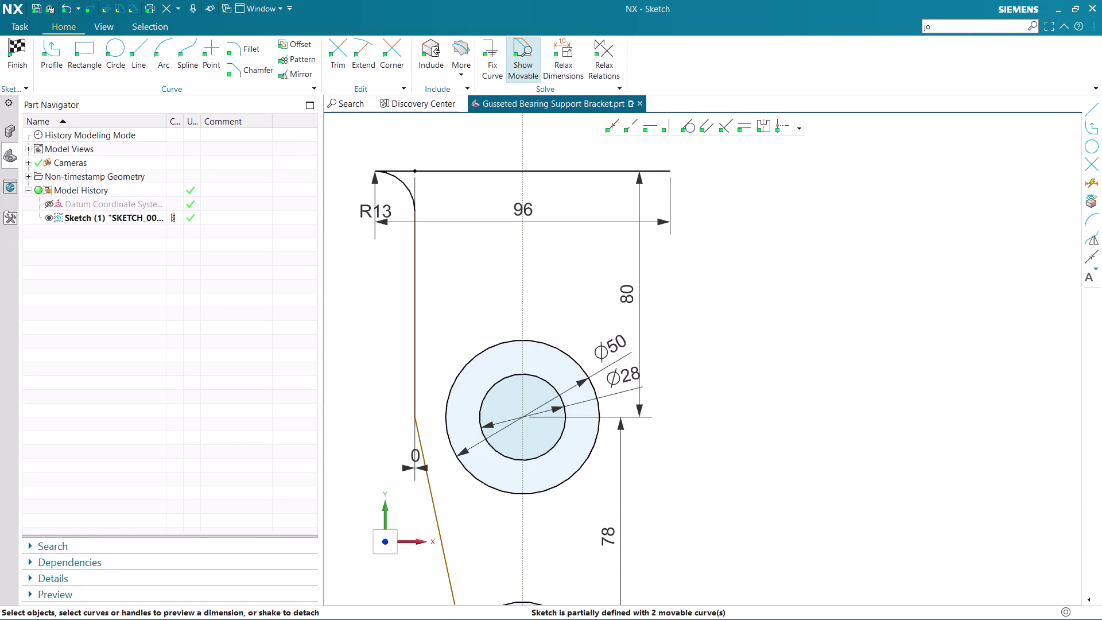
Cancel the active command and delete a selected sketch item.
scroll(down, 3)
scroll(up, 3)
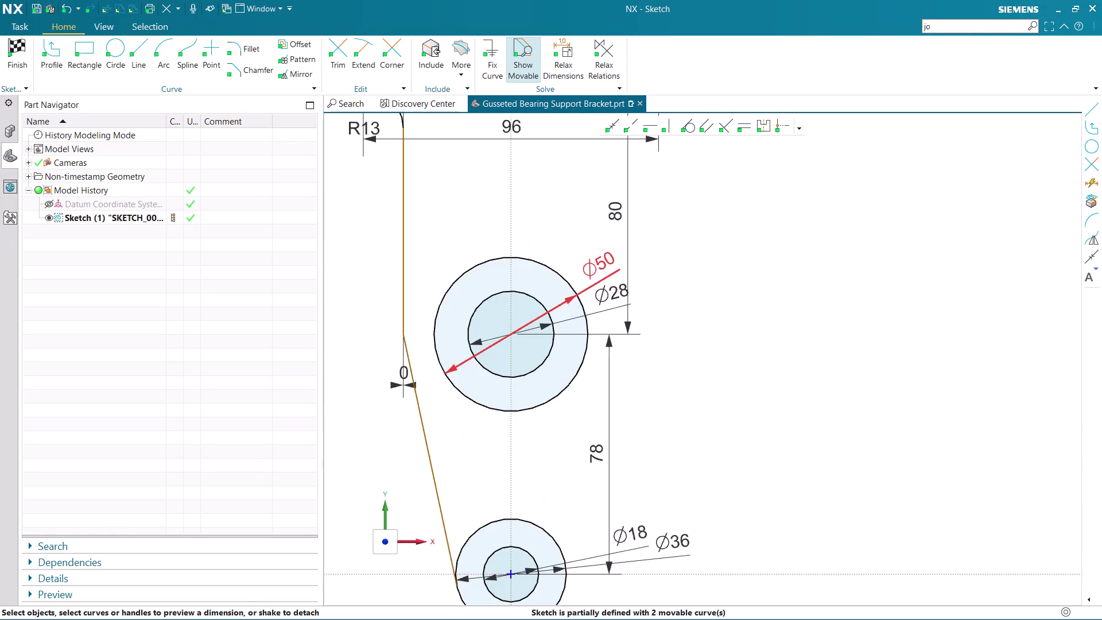
scroll(down, 3)
scroll(up, 3)
key(Escape)
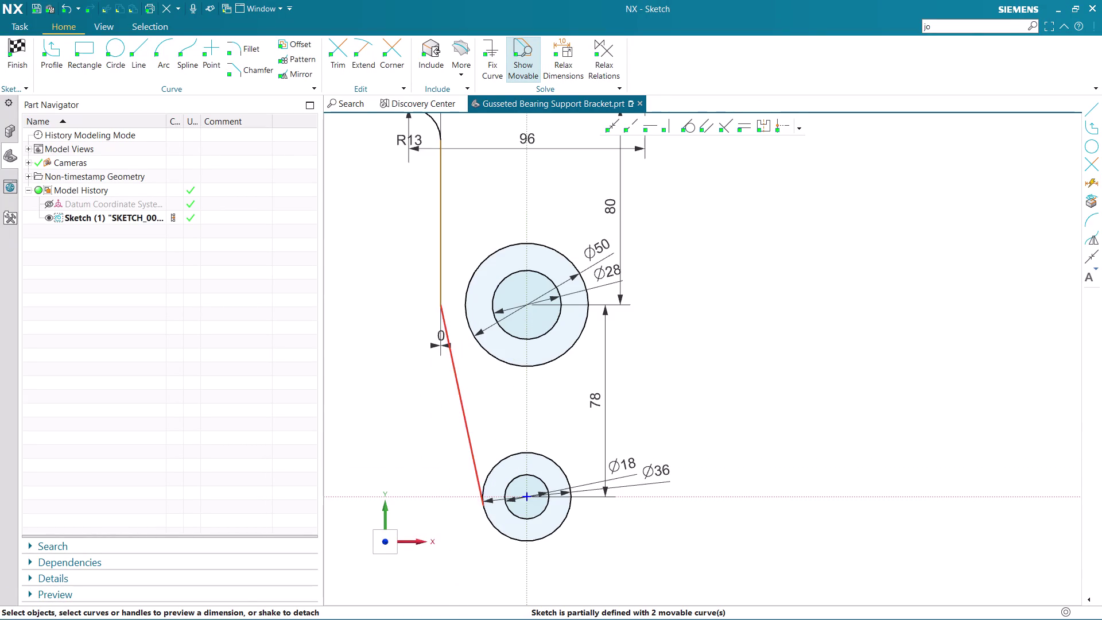
scroll(up, 3)
click(436, 360)
key(Delete)
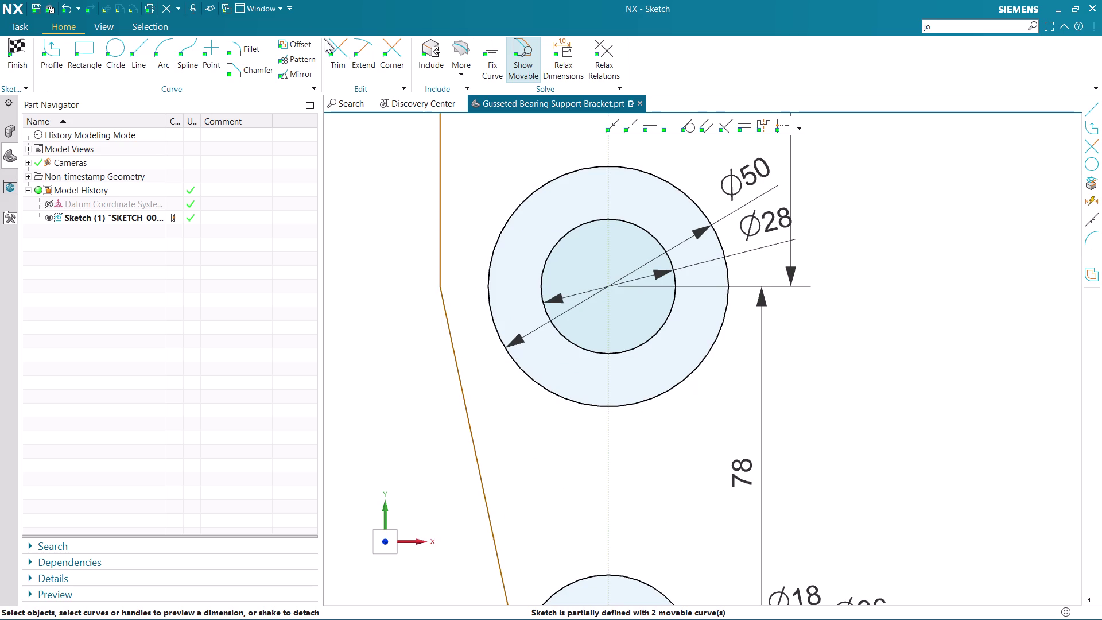
Add an R20 fillet between the left side line and the Ø50 boss circle.
click(245, 51)
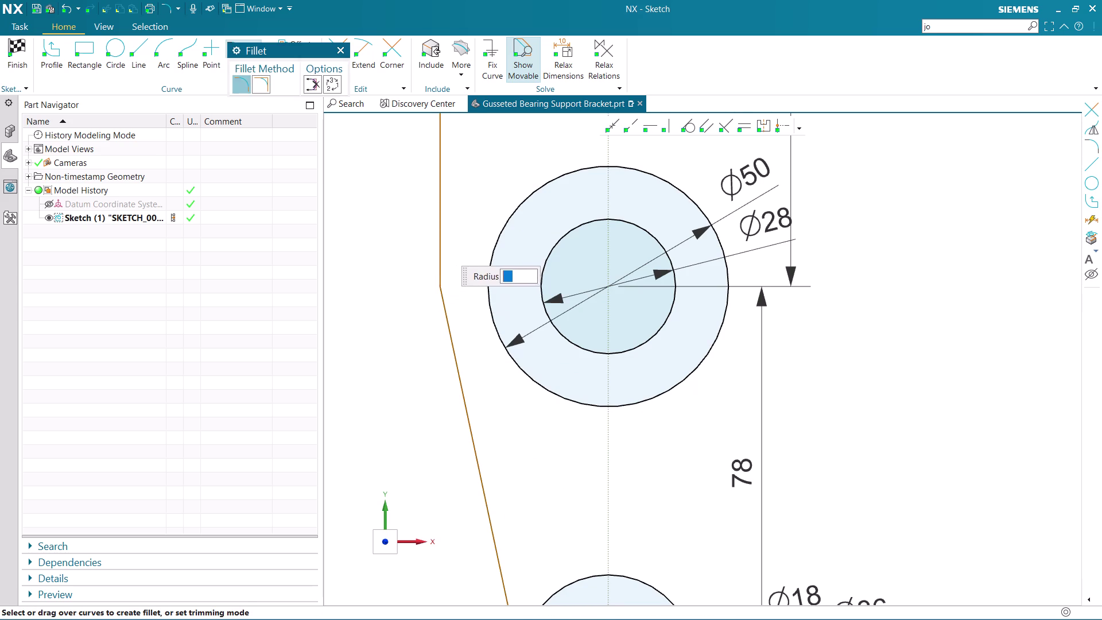
click(441, 249)
click(443, 304)
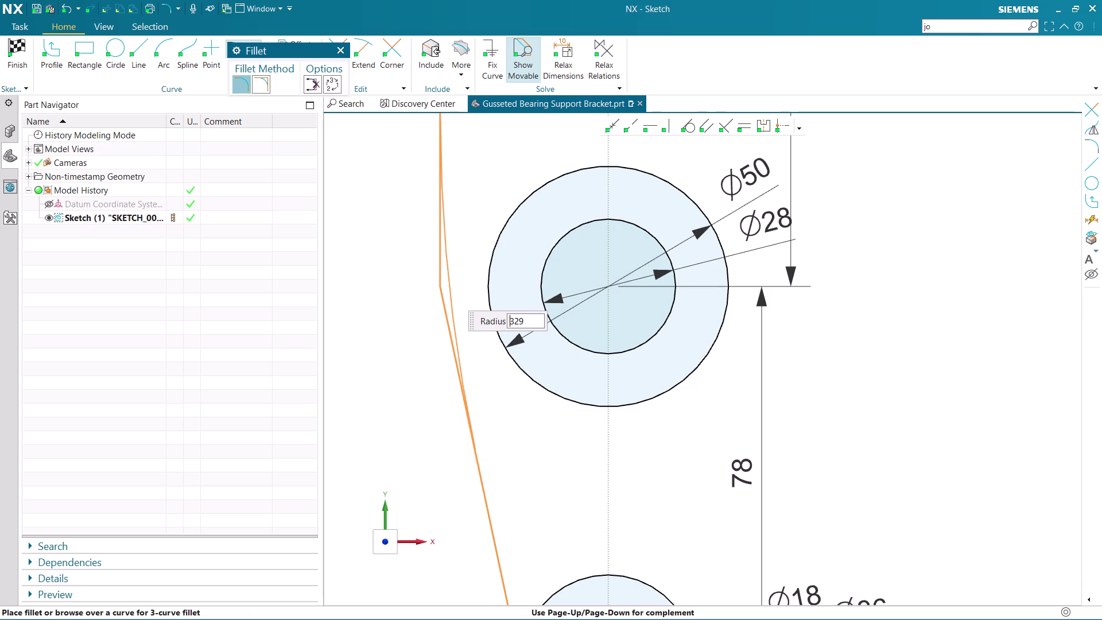
text(20)
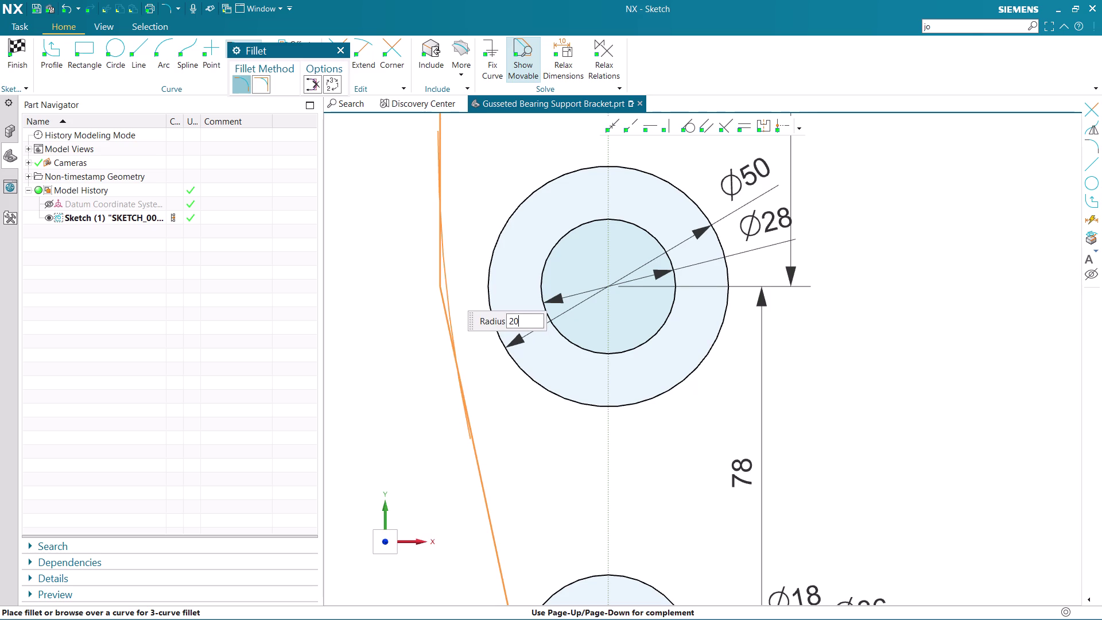
key(Return)
click(369, 338)
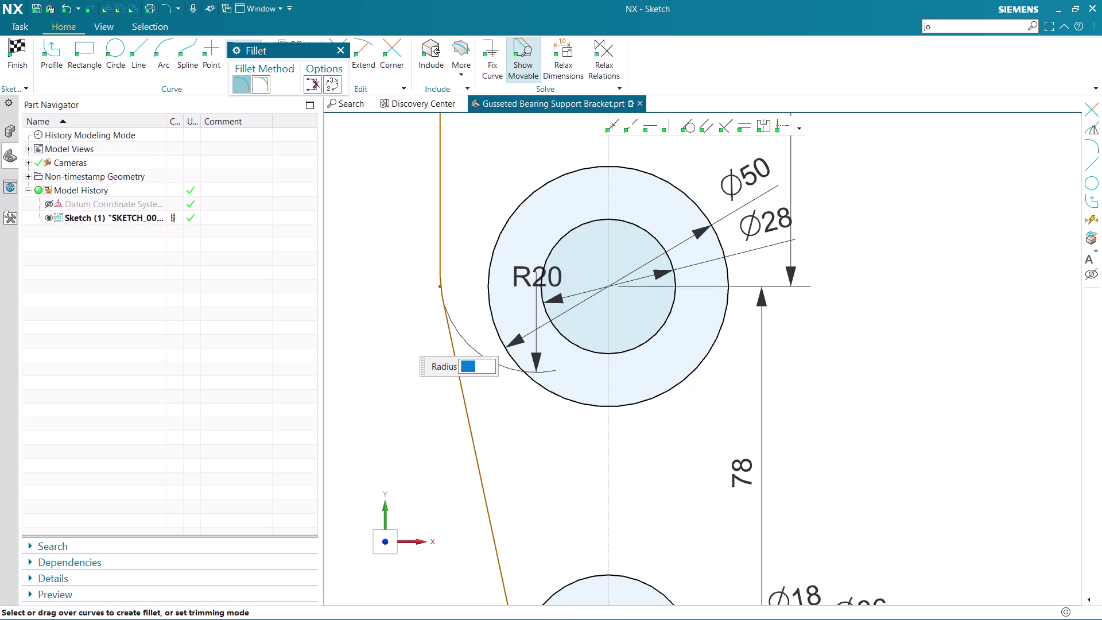
key(Escape)
scroll(down, 3)
scroll(up, 3)
scroll(down, 3)
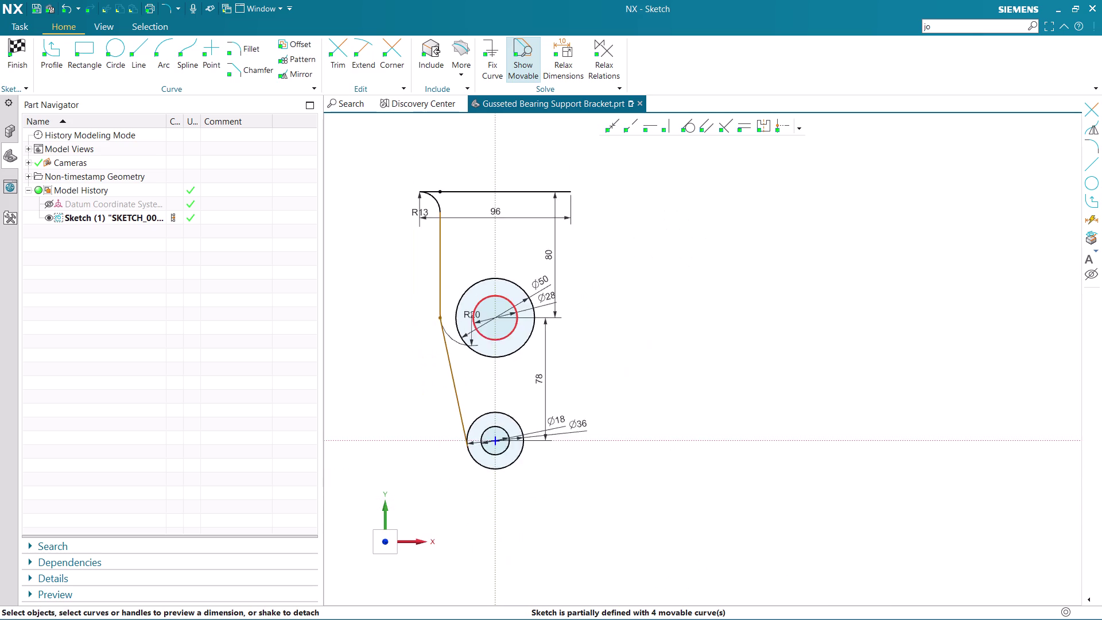
scroll(up, 3)
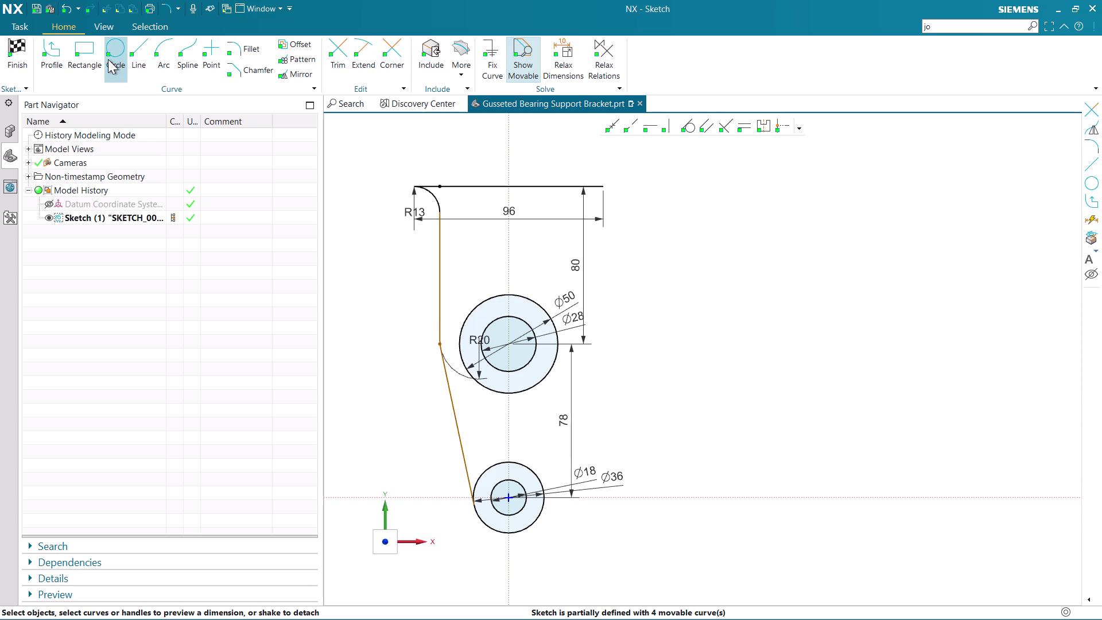
click(283, 74)
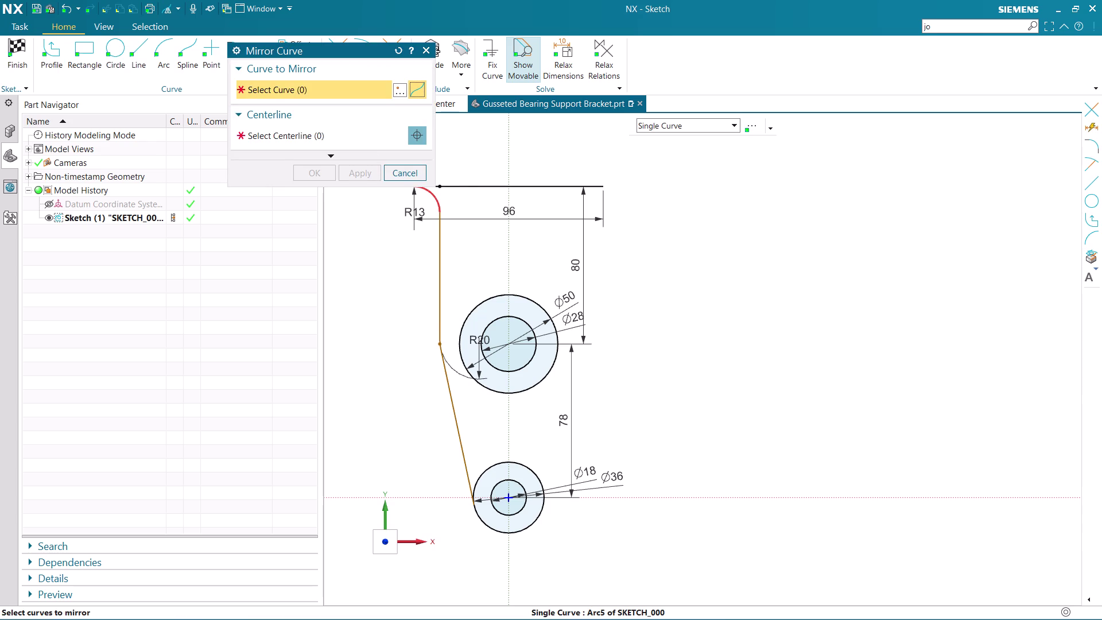
Mirror the R13 arc, left vertical line and slanted line about the vertical axis.
click(433, 202)
click(436, 260)
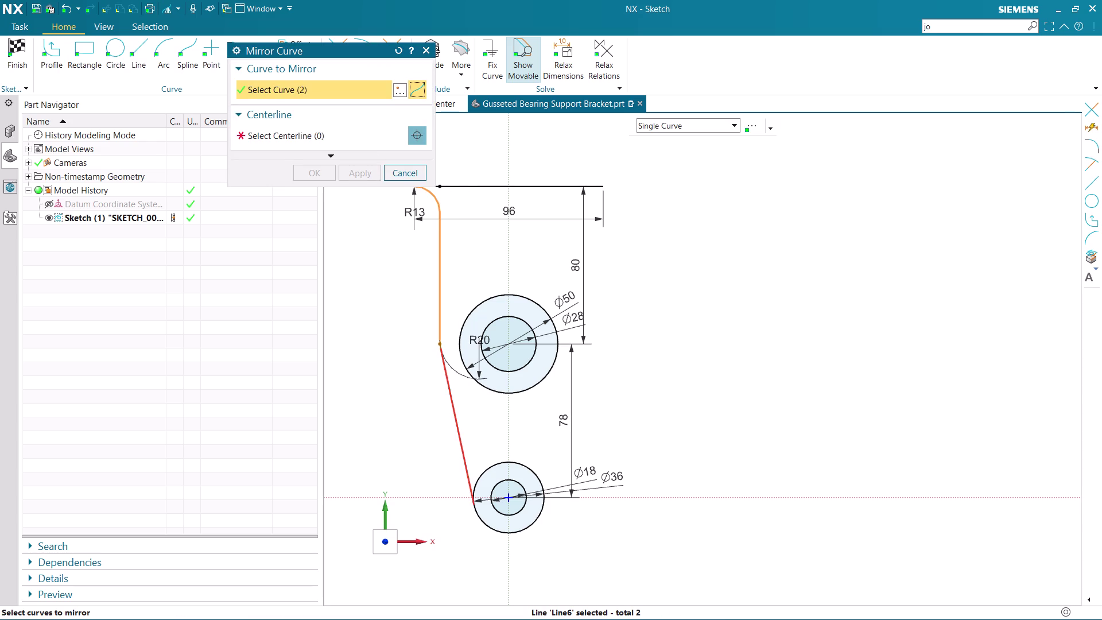
click(446, 383)
click(293, 134)
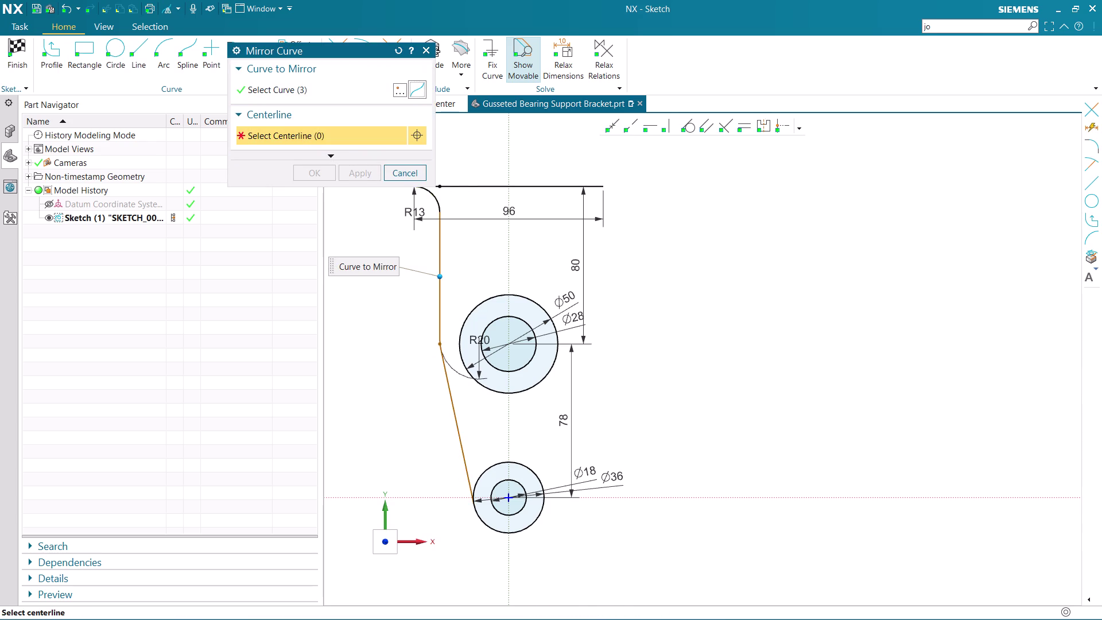
click(508, 146)
click(317, 176)
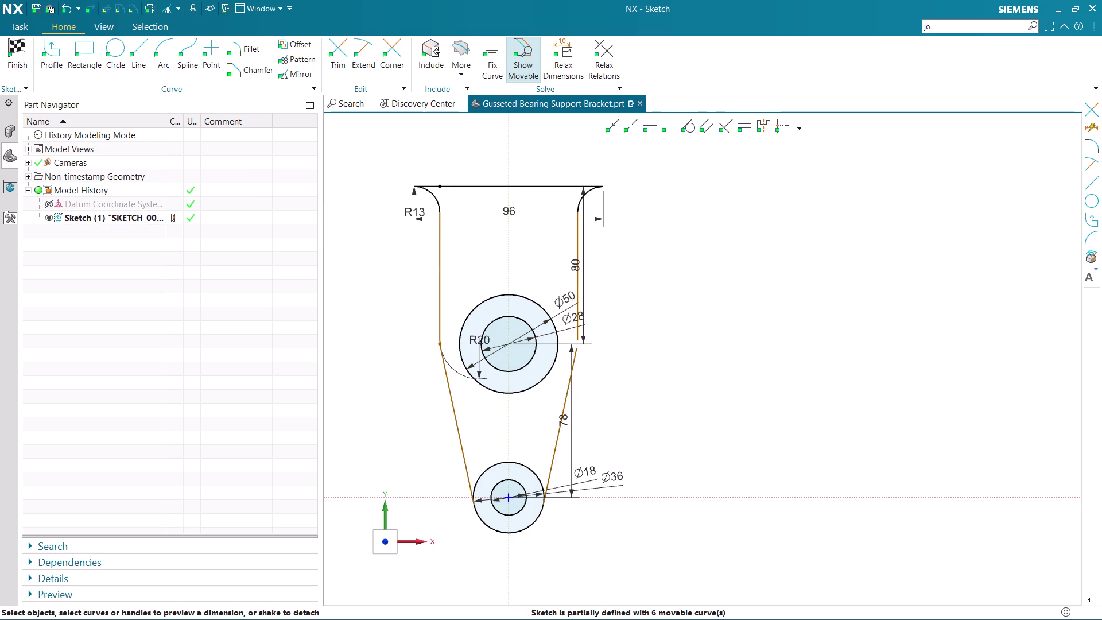
Zoom around the sketch to review the mirrored right side of the bracket.
scroll(down, 3)
scroll(up, 3)
scroll(up, 3)
scroll(down, 3)
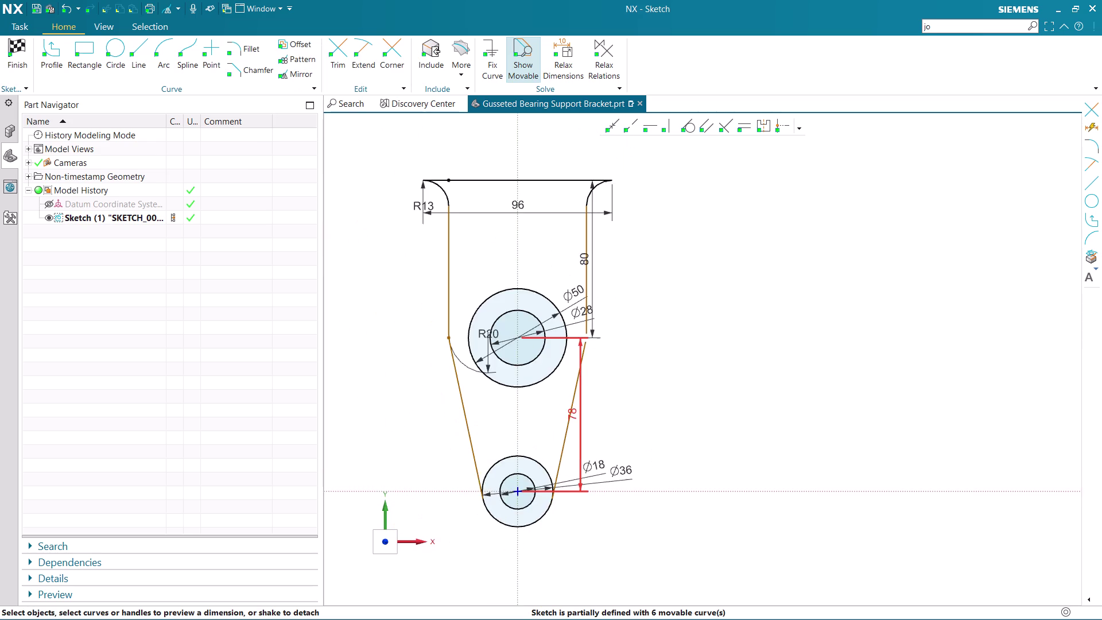
scroll(down, 3)
scroll(up, 3)
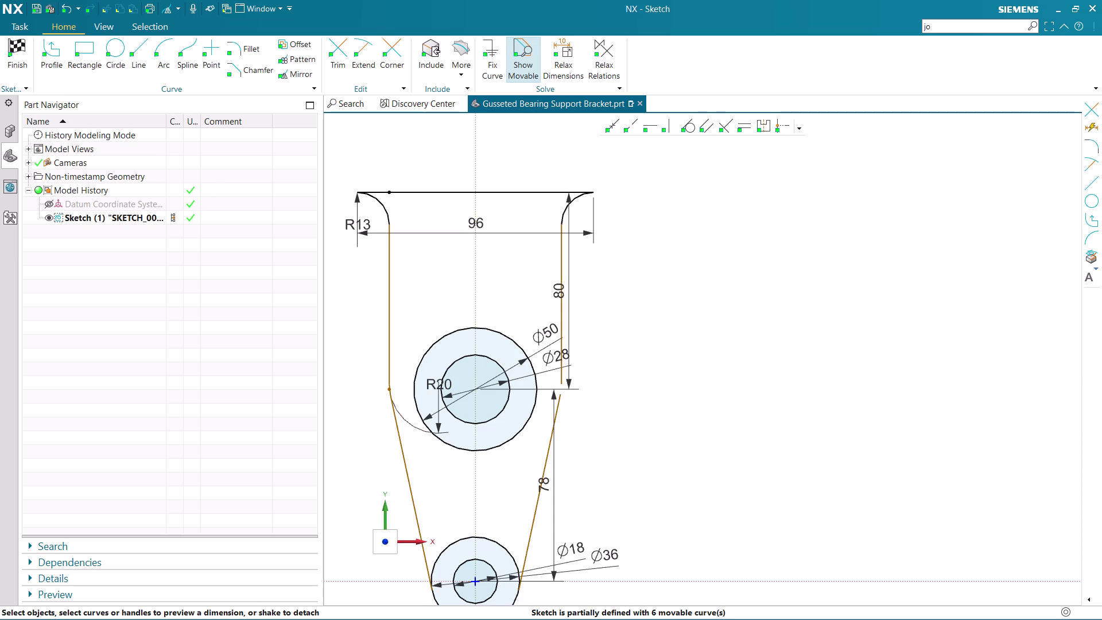
scroll(down, 3)
scroll(up, 3)
scroll(up, 3)
scroll(up, 3)
scroll(down, 3)
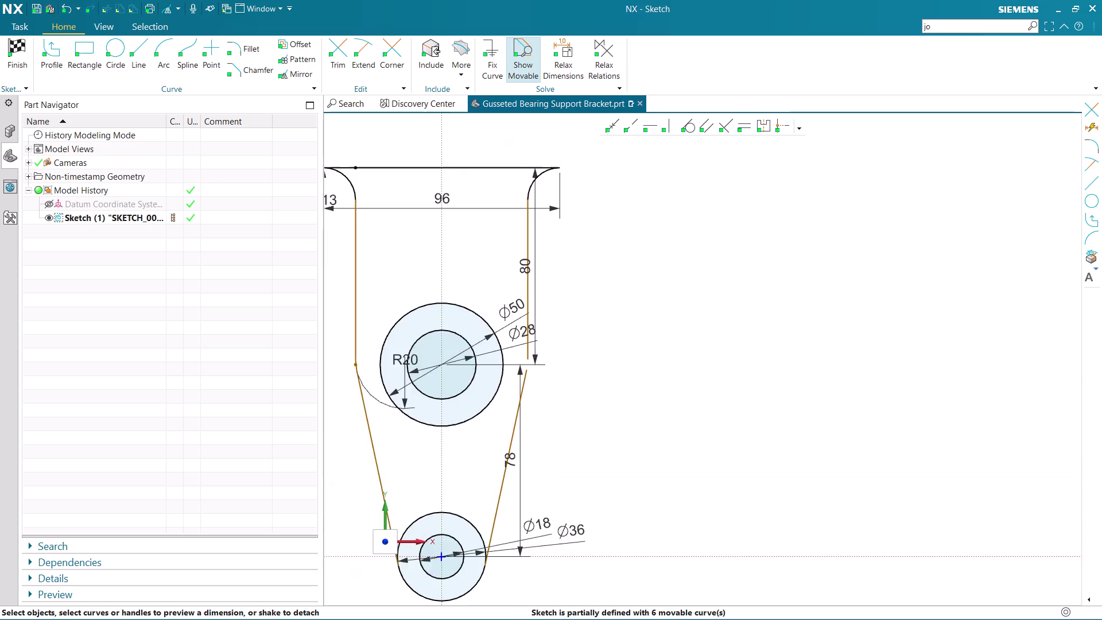
scroll(up, 3)
scroll(down, 3)
scroll(up, 3)
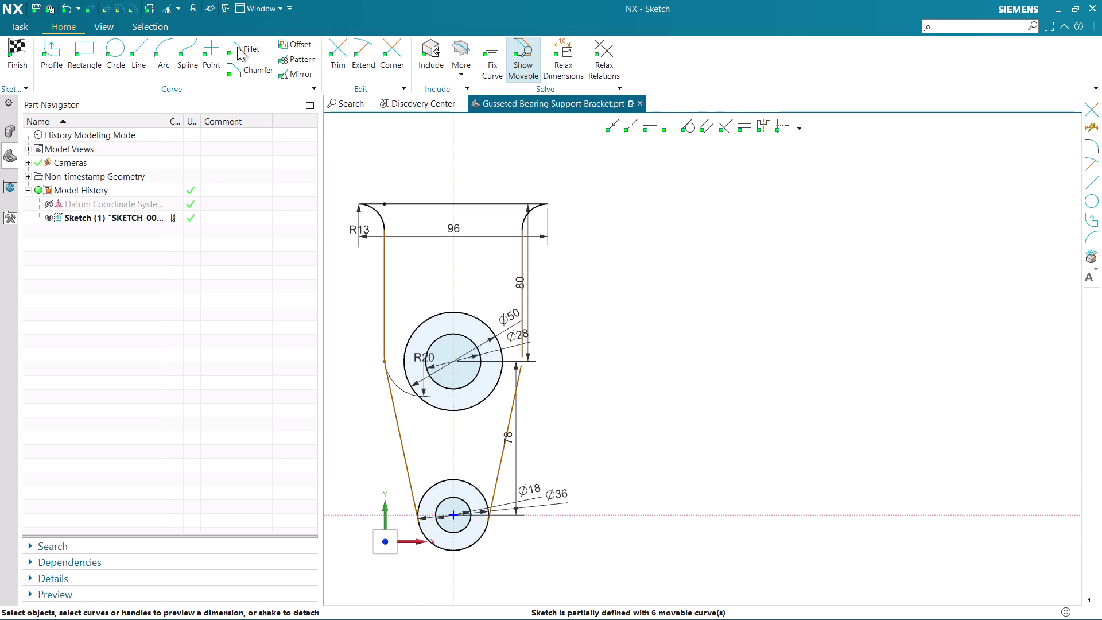
click(240, 52)
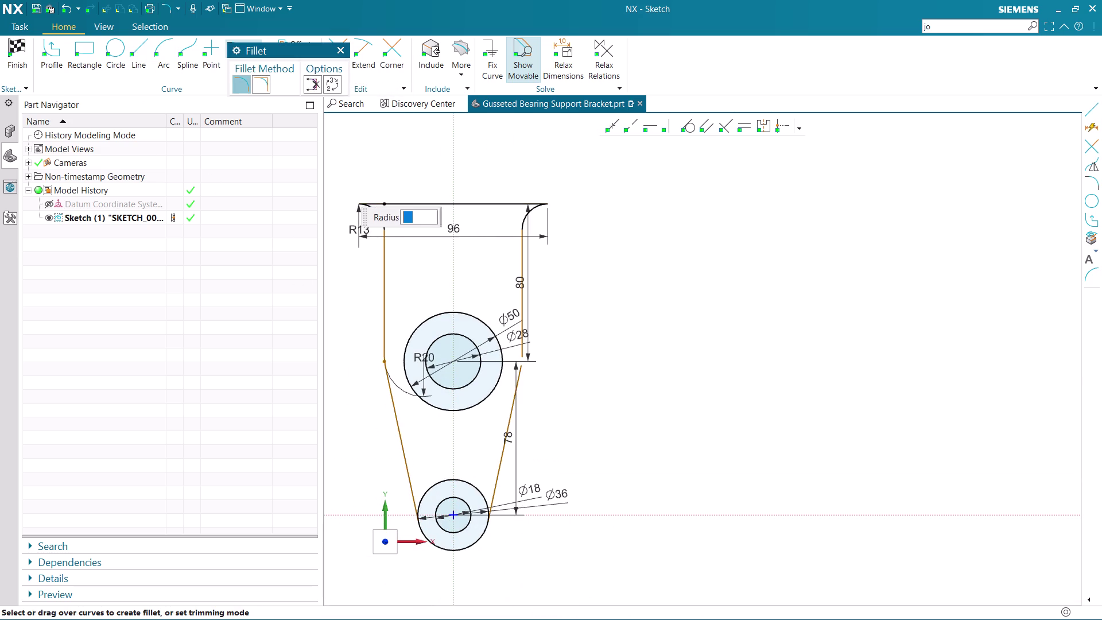
Mirror the R20 fillet arc across the sketch vertical axis.
key(Escape)
scroll(up, 3)
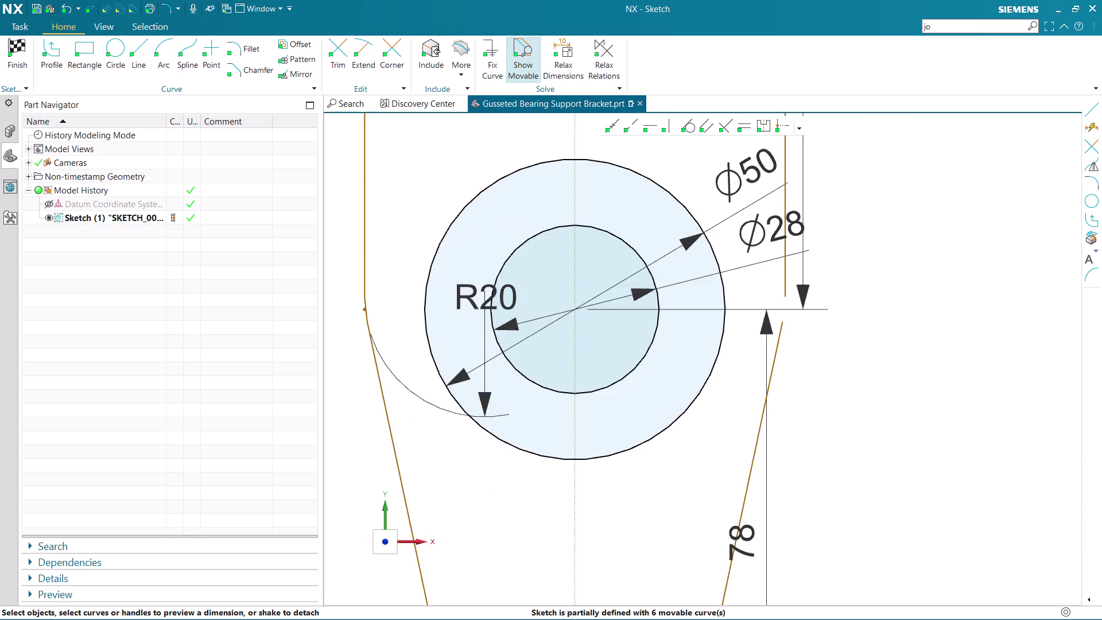
scroll(up, 3)
scroll(up, 3)
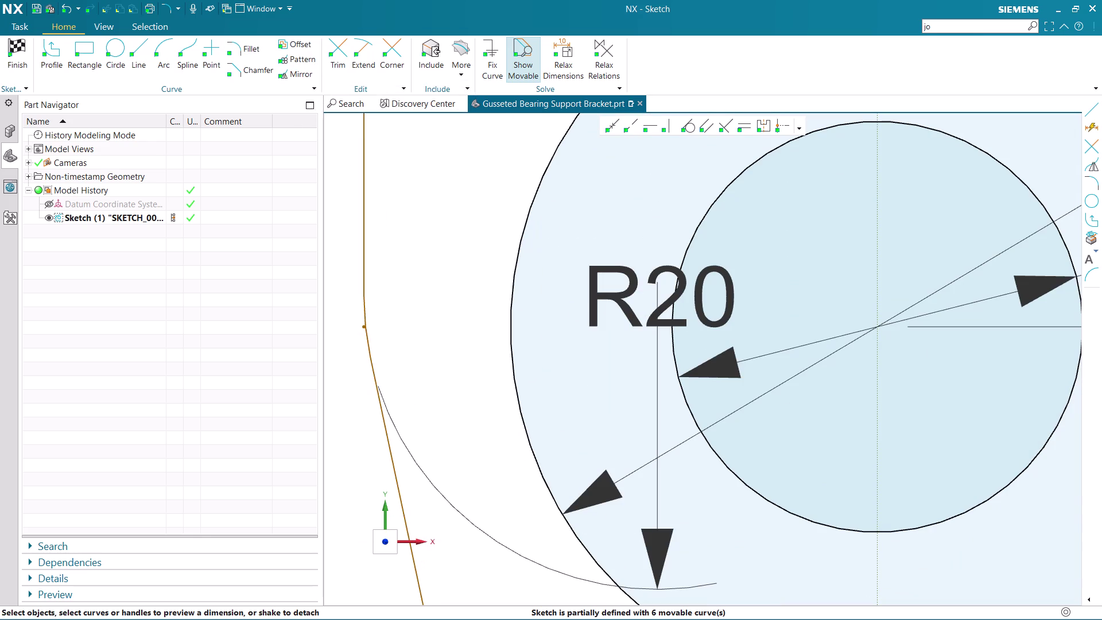
click(297, 78)
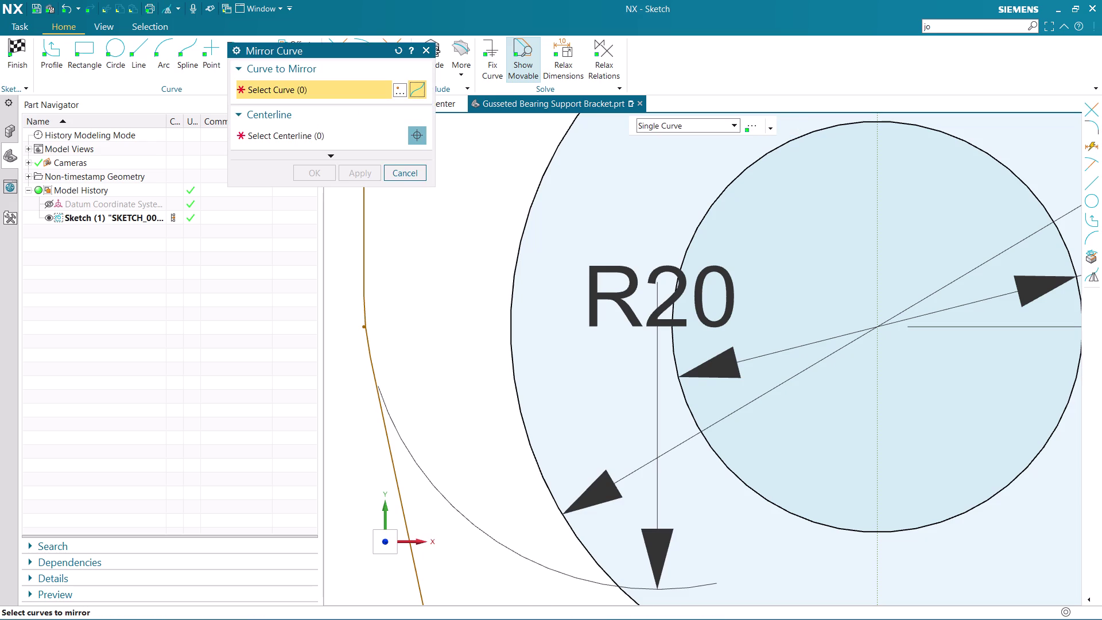
click(368, 344)
scroll(down, 3)
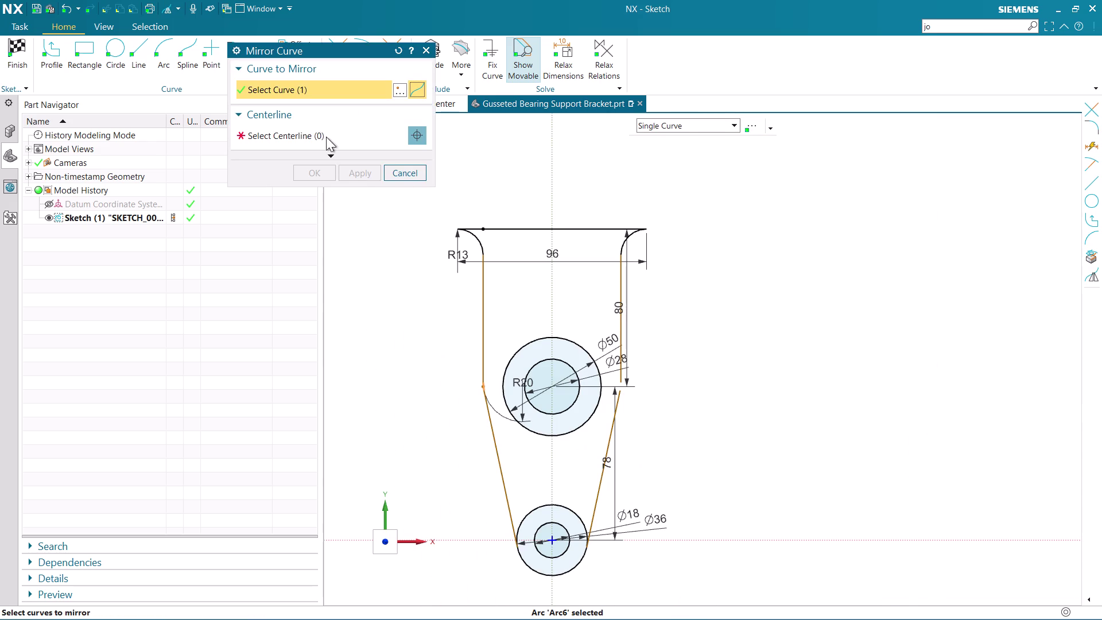
click(326, 132)
click(556, 172)
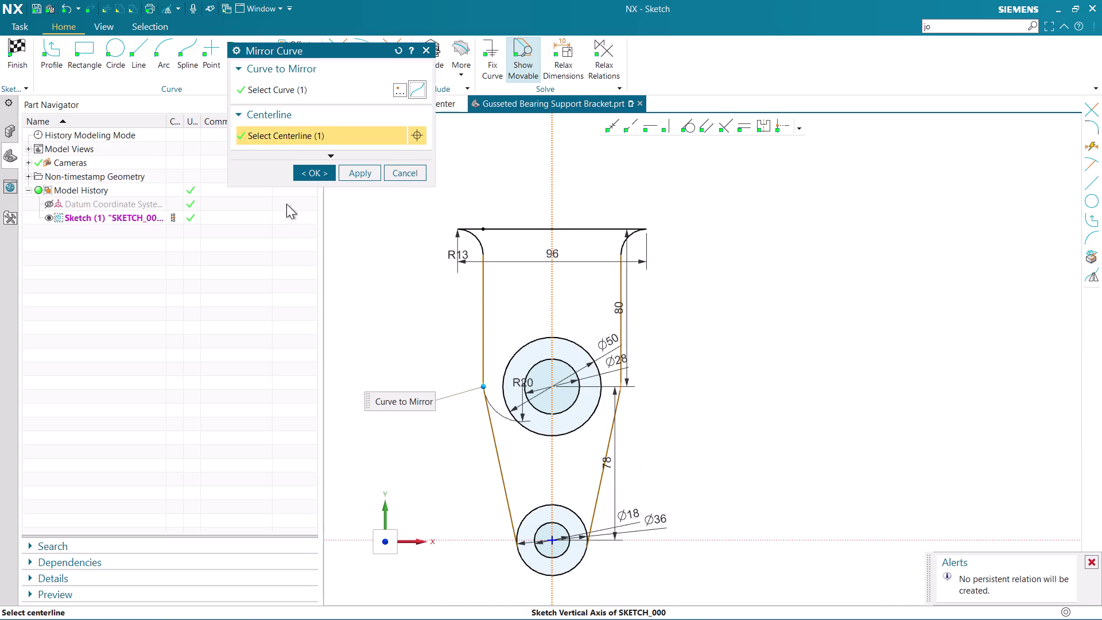
click(311, 167)
scroll(down, 3)
scroll(up, 3)
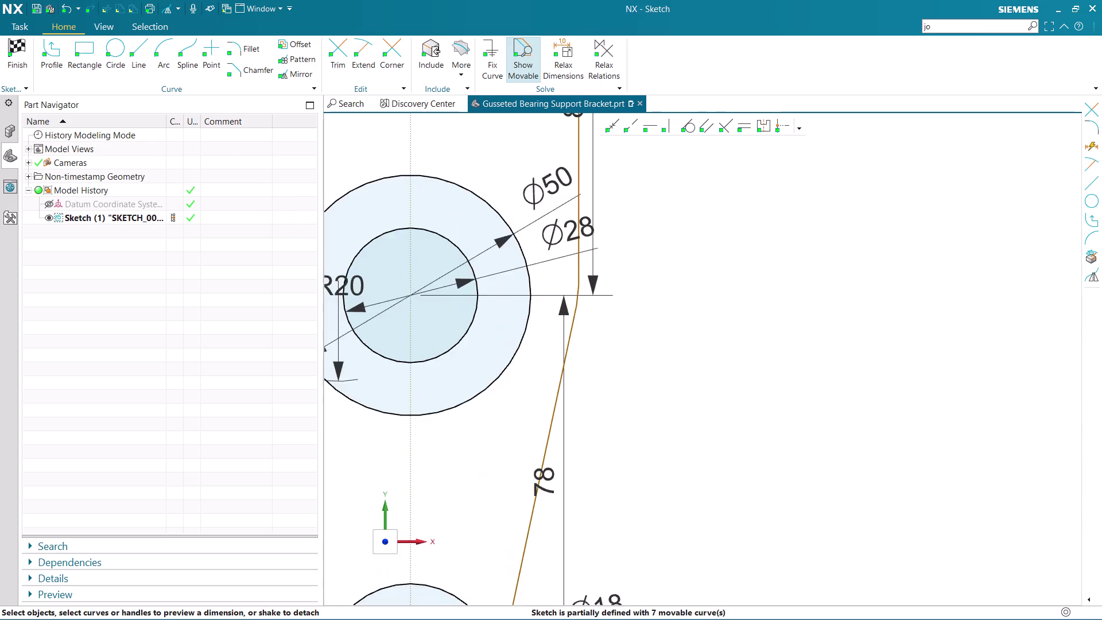
scroll(down, 3)
scroll(up, 3)
scroll(down, 3)
scroll(up, 3)
scroll(up, 3)
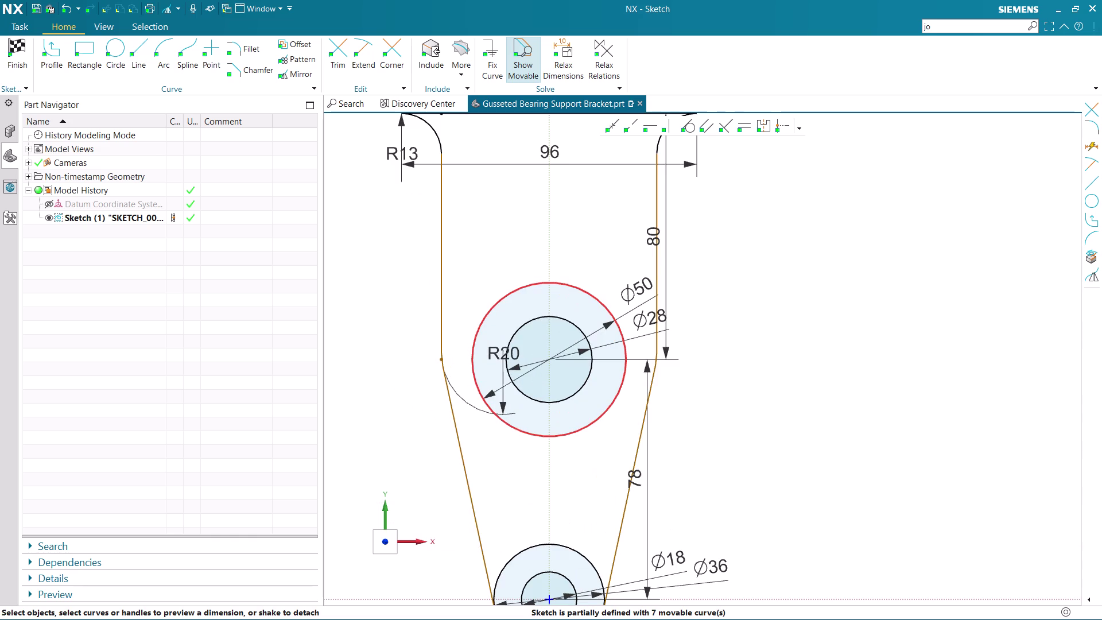
Move the R20 label left of the bracket side and the 78 dimension to the right.
drag(507, 356, 499, 353)
drag(496, 354, 398, 333)
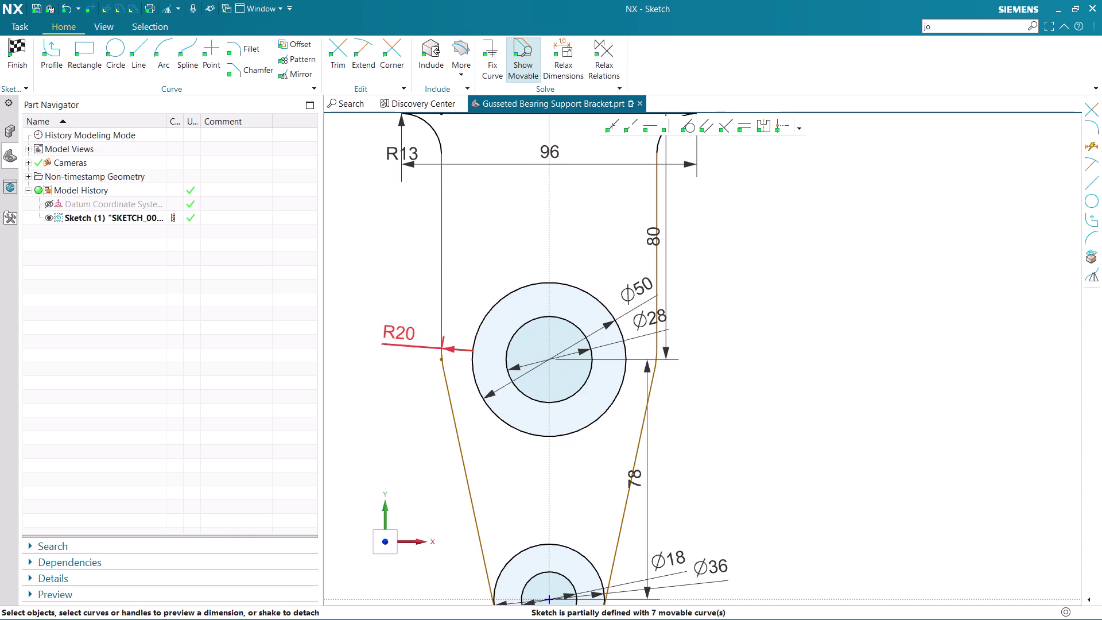
scroll(down, 3)
scroll(up, 3)
scroll(down, 3)
scroll(up, 3)
scroll(up, 3)
drag(708, 441, 891, 442)
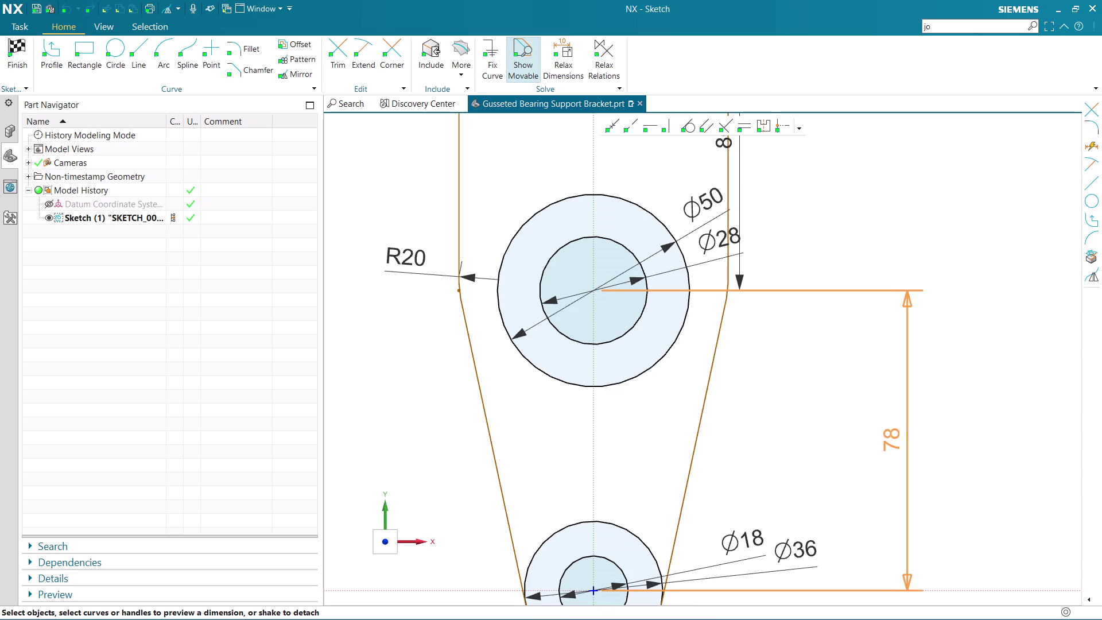
drag(892, 442, 890, 442)
scroll(down, 3)
scroll(up, 3)
scroll(up, 3)
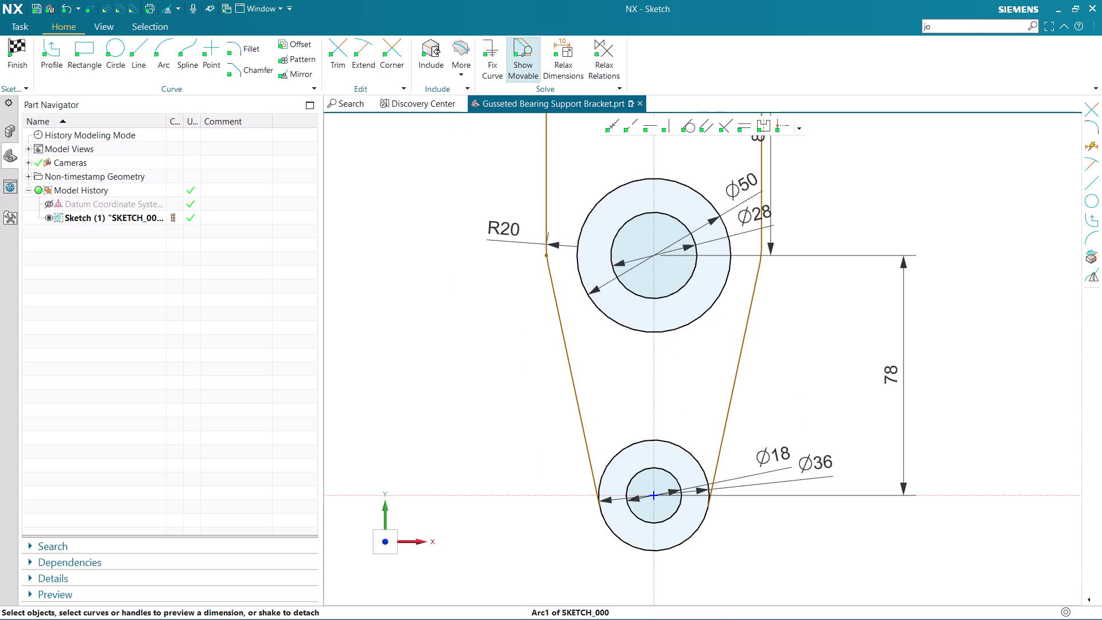
scroll(up, 3)
scroll(down, 3)
scroll(down, 3)
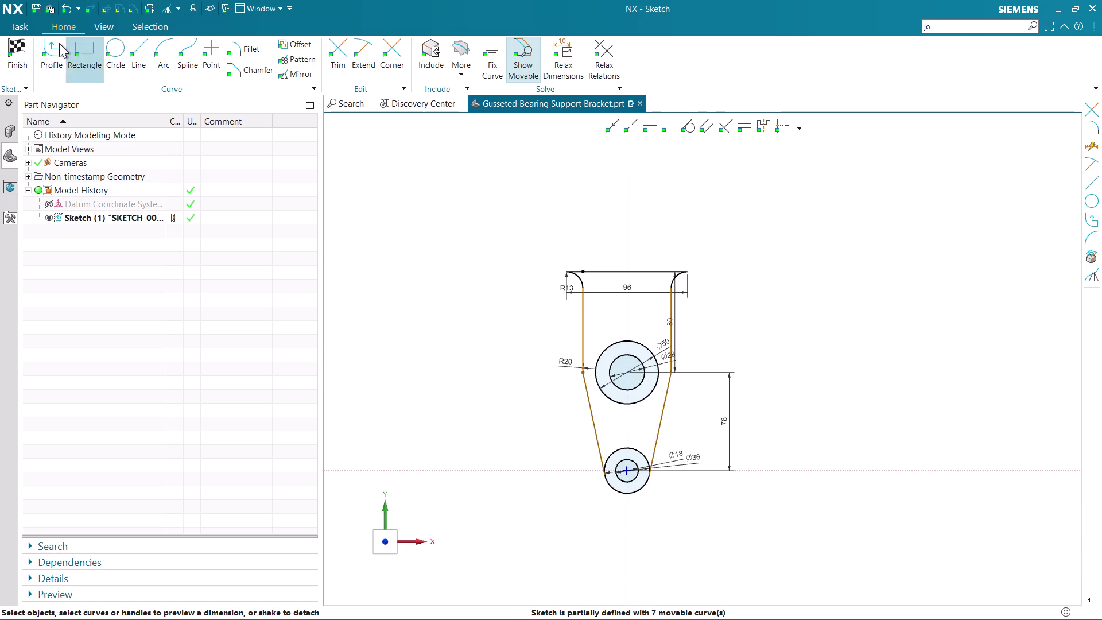
Start an extrude and select the bottom, connecting and rounded end edges of the outline.
click(11, 46)
scroll(up, 3)
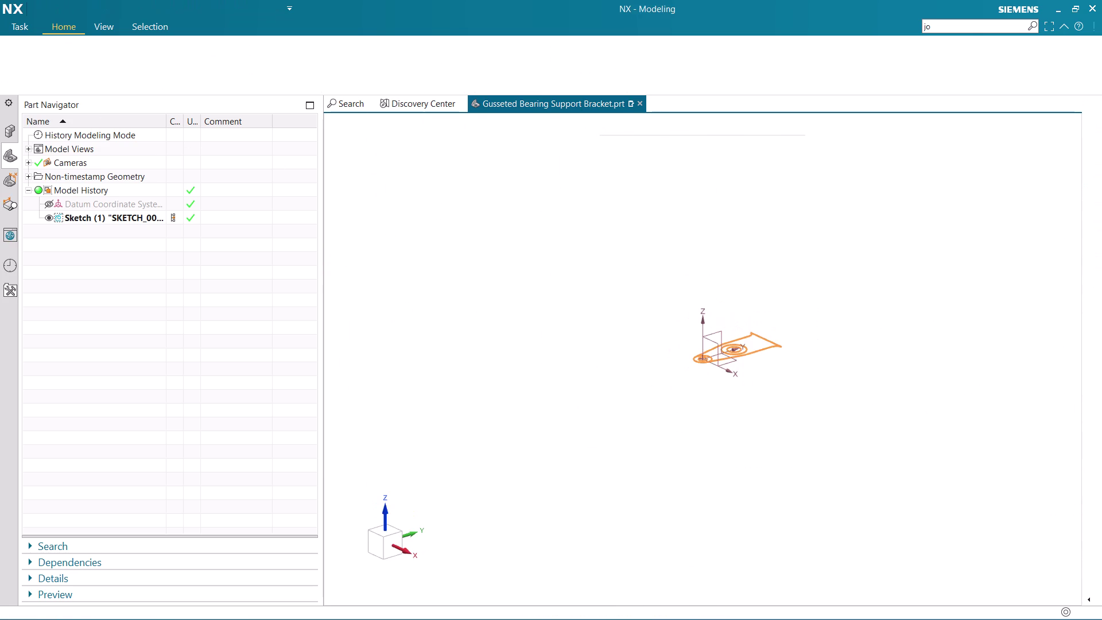
scroll(up, 3)
scroll(up, 3)
scroll(up, 3)
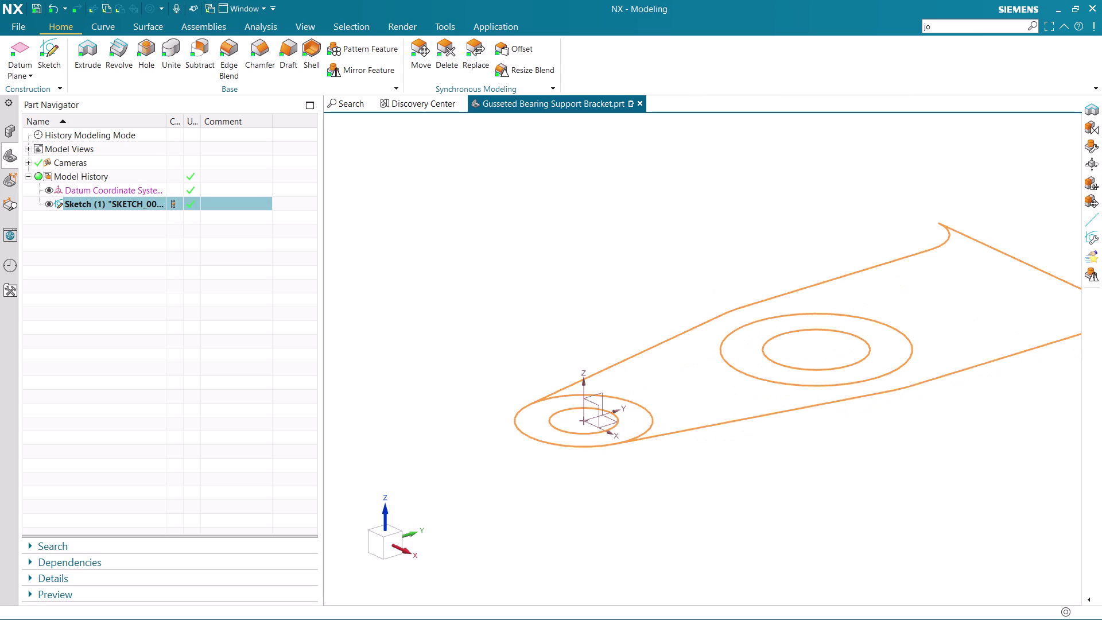
scroll(down, 3)
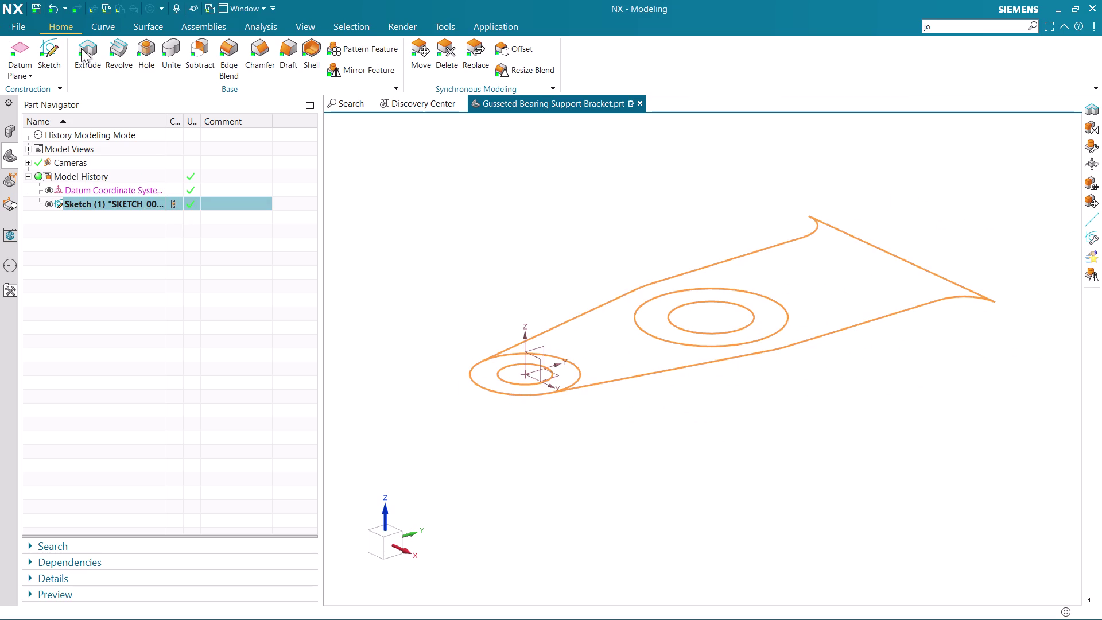
click(96, 54)
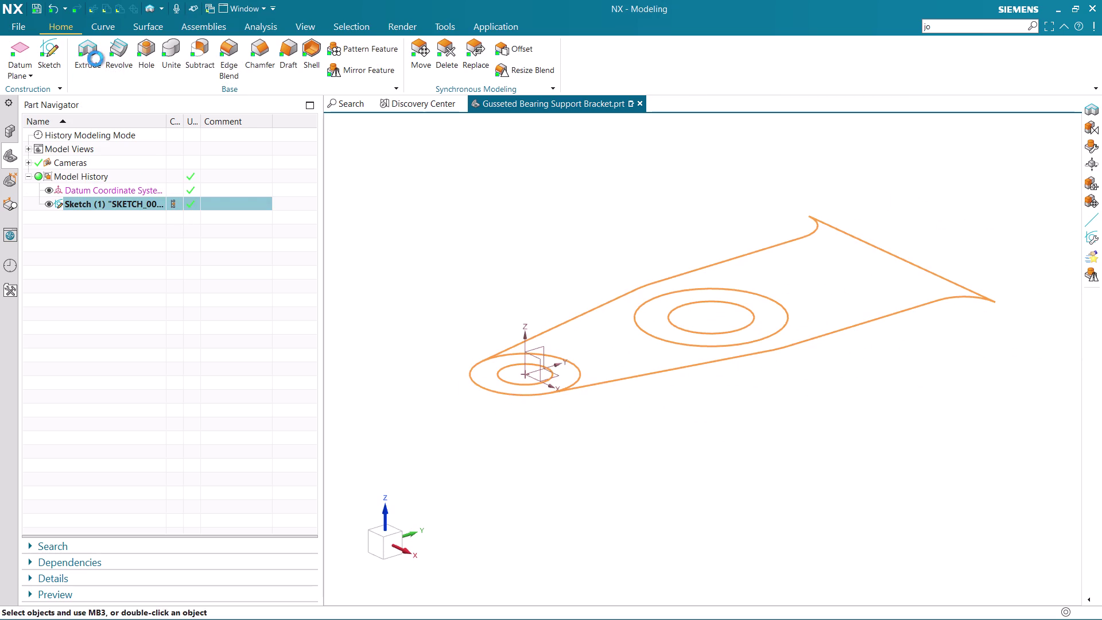
scroll(up, 3)
scroll(down, 3)
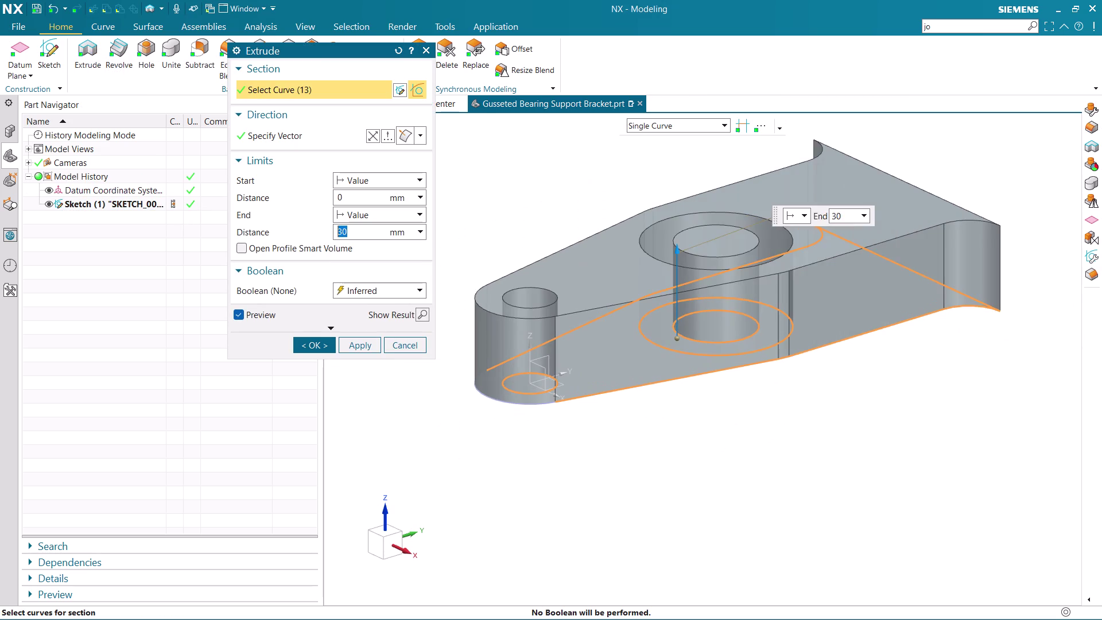
click(490, 177)
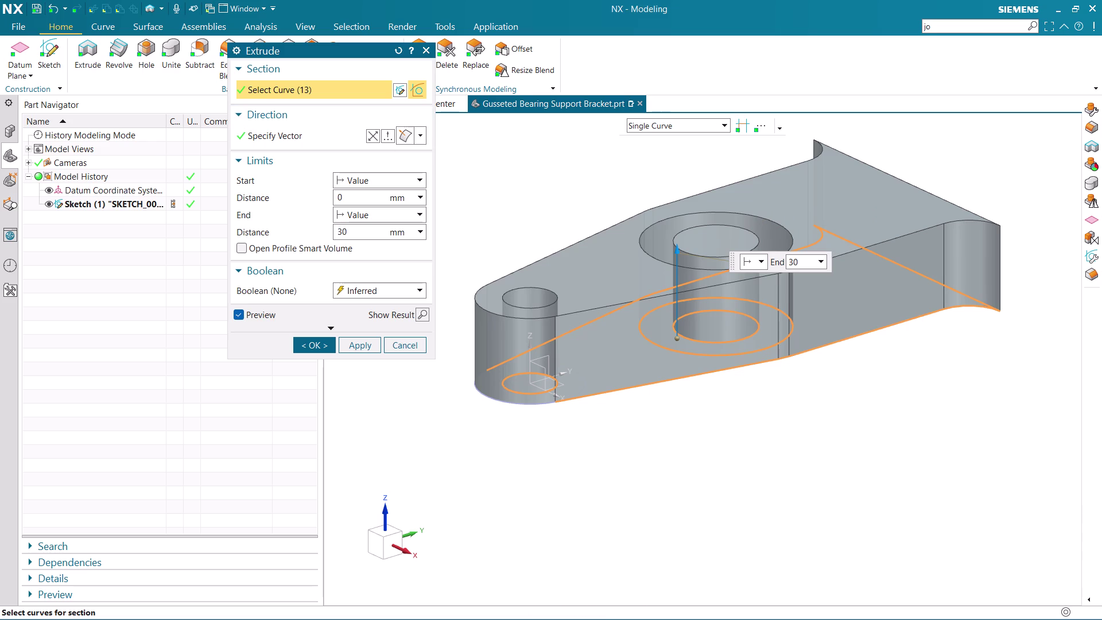
scroll(up, 3)
click(611, 394)
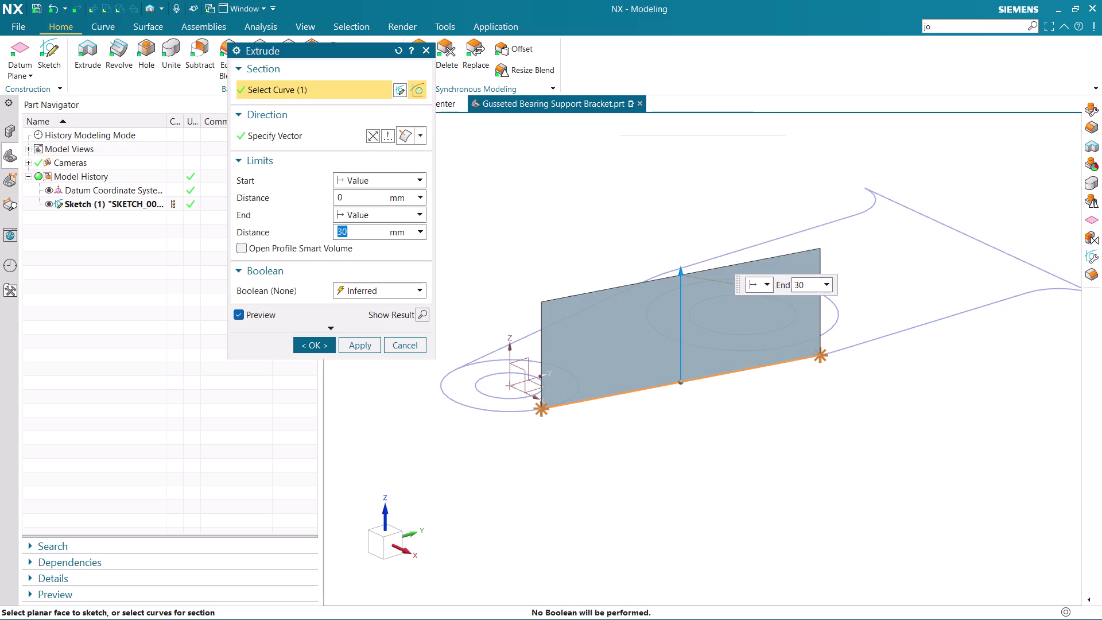
click(896, 331)
scroll(down, 3)
scroll(up, 3)
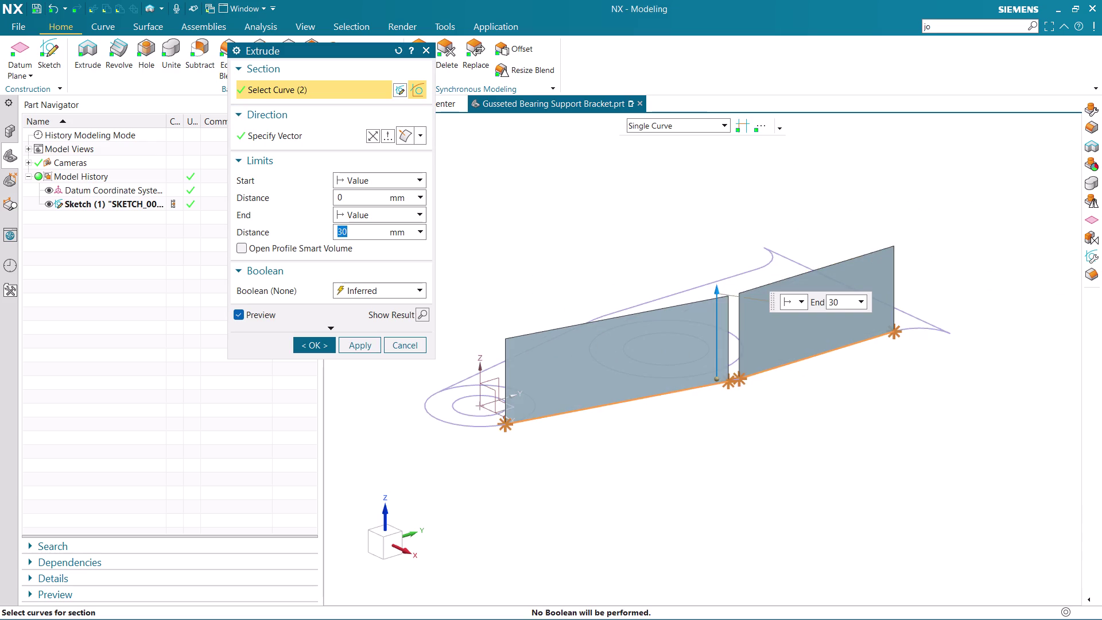
scroll(up, 3)
click(685, 374)
scroll(down, 3)
scroll(down, 3)
scroll(up, 3)
click(976, 321)
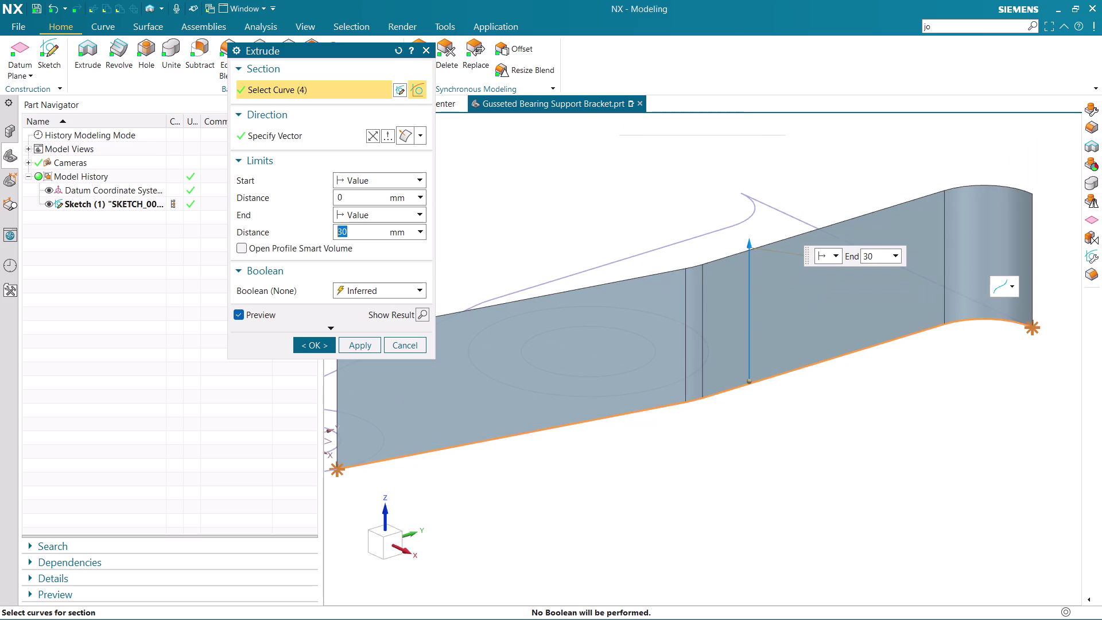
Add the side lines, top edge, corner curve and boss arcs to the extrude profile.
scroll(down, 3)
scroll(down, 3)
middle_drag(595, 380, 665, 412)
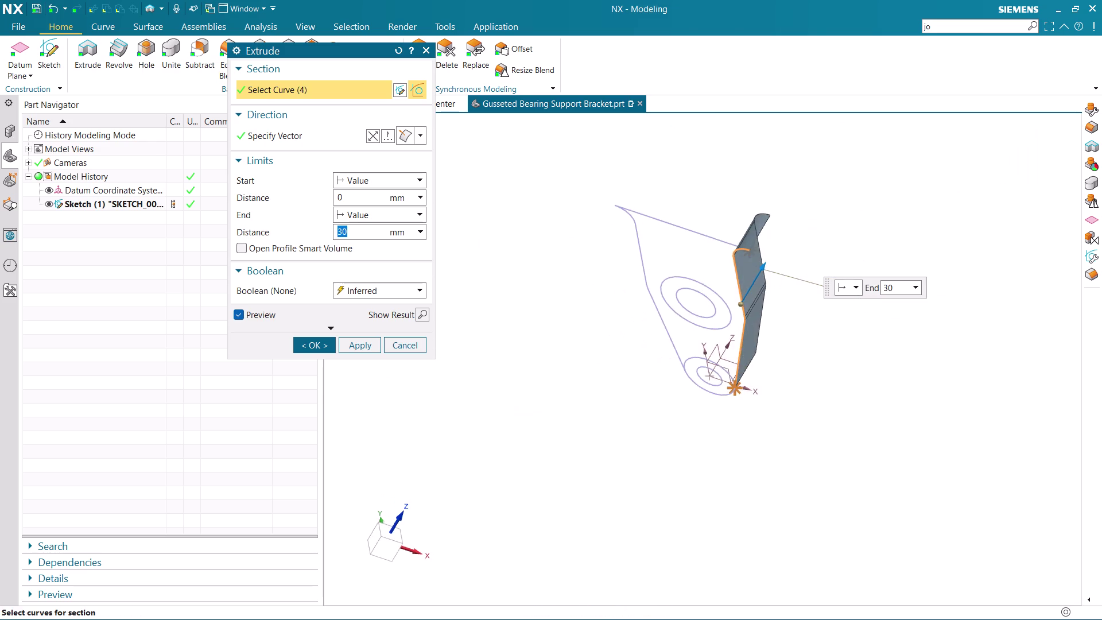
scroll(up, 3)
click(671, 217)
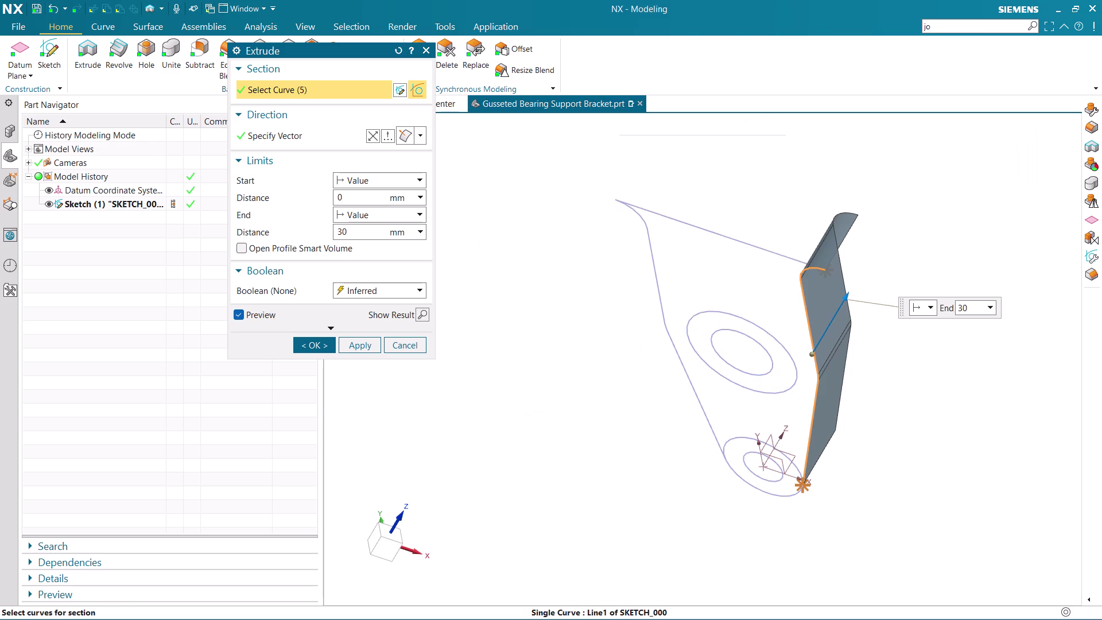
click(636, 213)
click(652, 258)
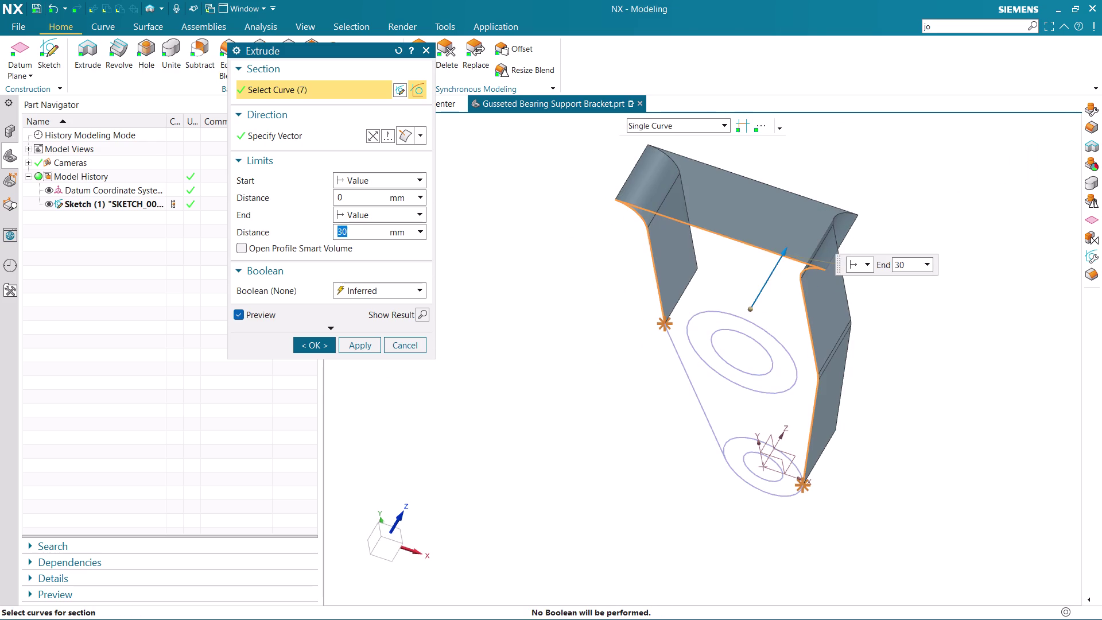
click(683, 377)
click(760, 492)
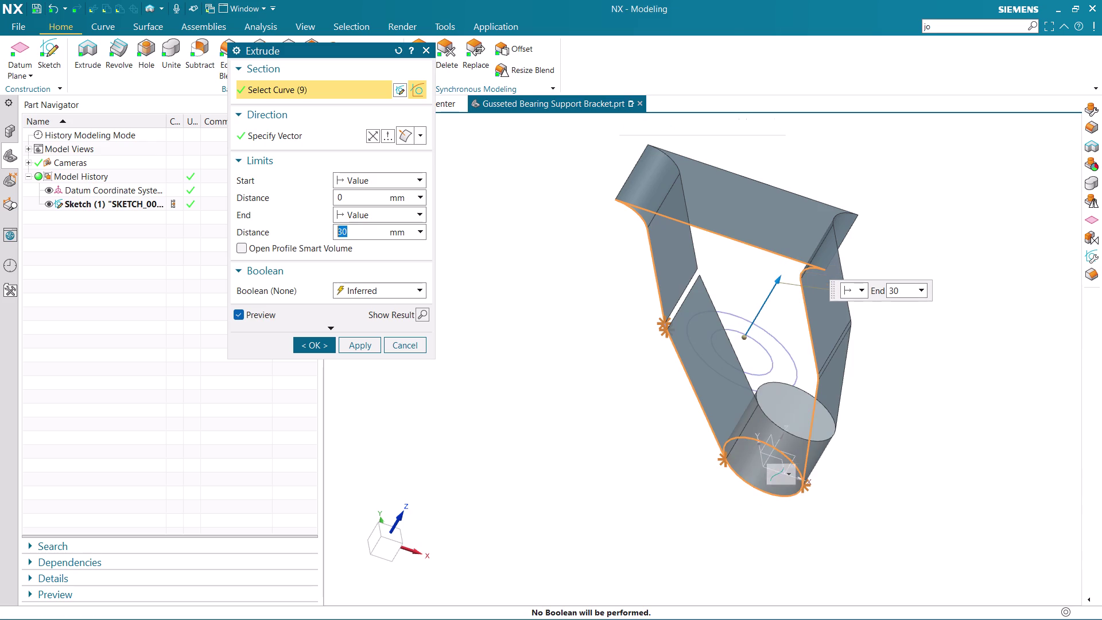
middle_drag(760, 498, 806, 453)
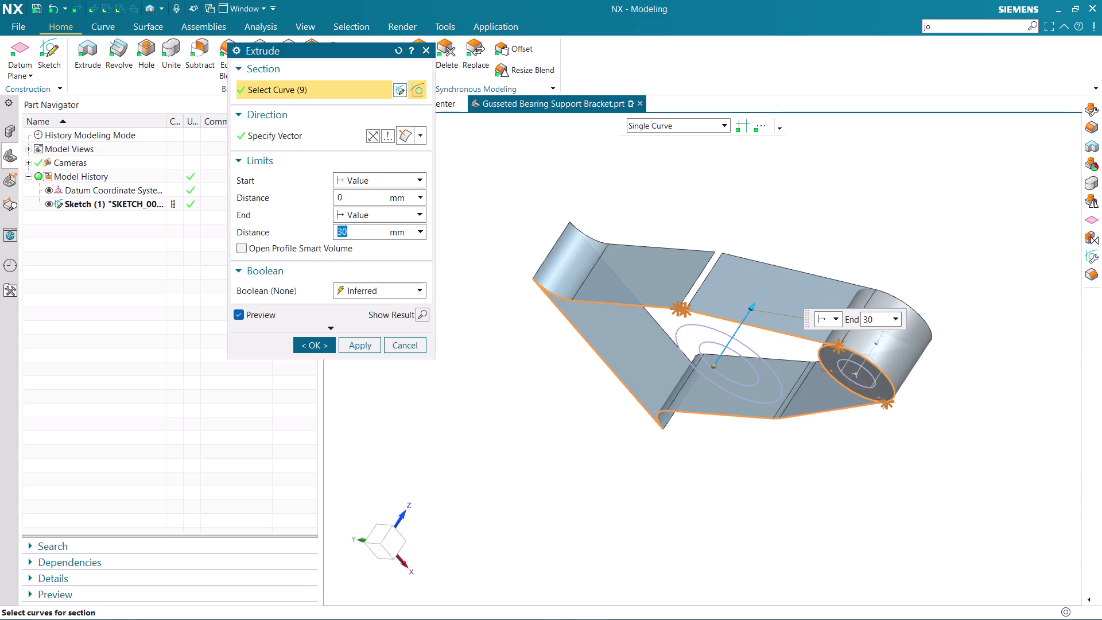
click(869, 379)
middle_drag(926, 401, 875, 434)
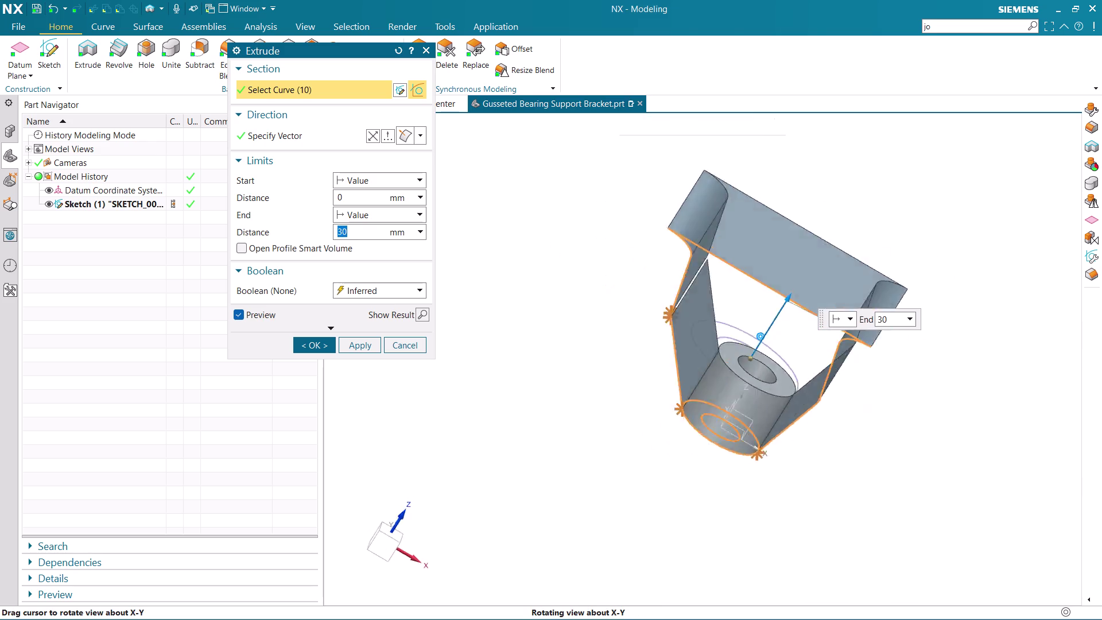
middle_drag(875, 434, 926, 487)
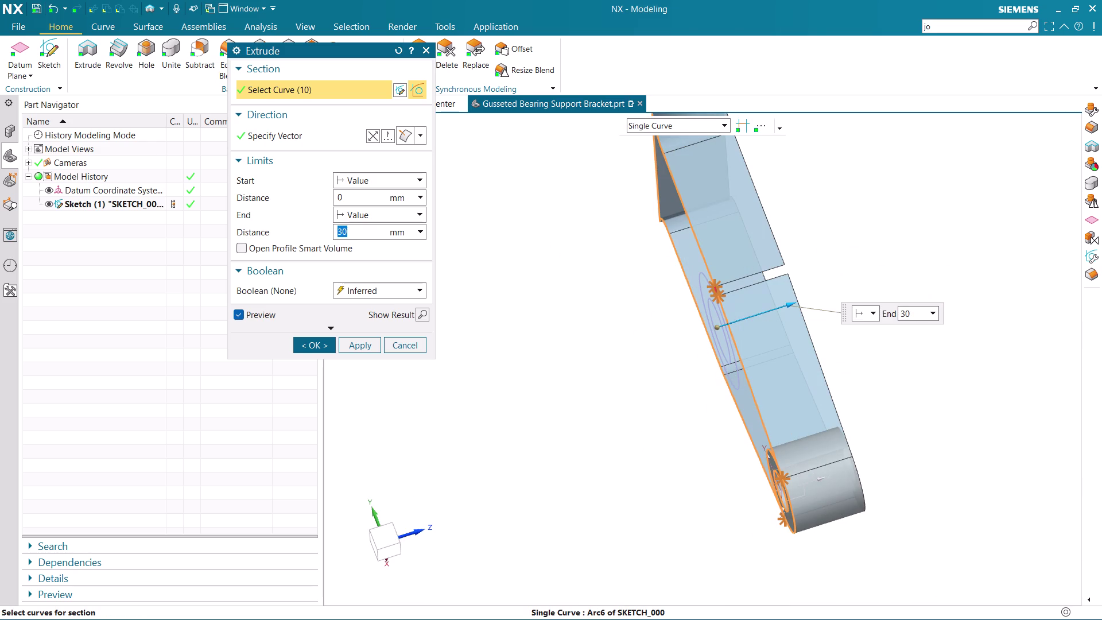
click(717, 294)
middle_drag(854, 211, 785, 243)
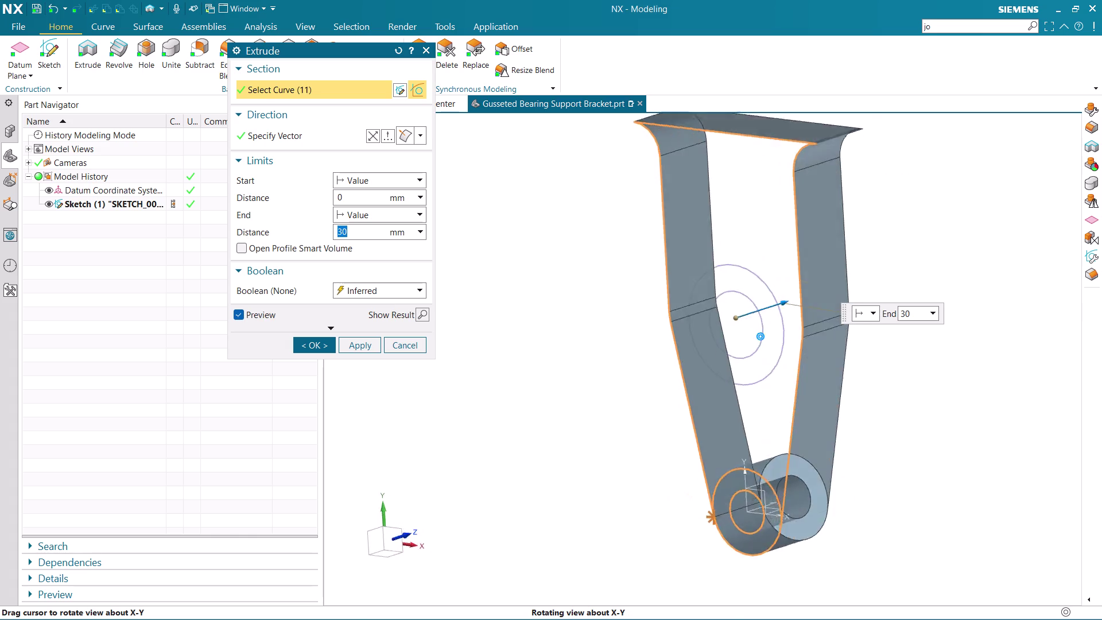
middle_drag(785, 243, 750, 234)
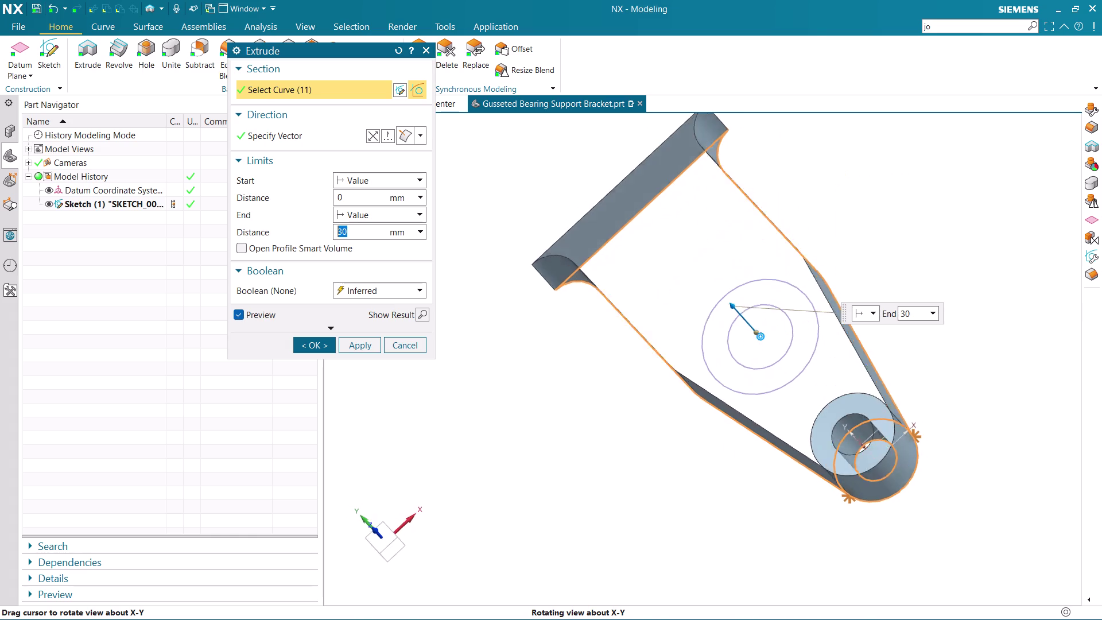
middle_drag(749, 234, 753, 238)
scroll(up, 3)
scroll(down, 3)
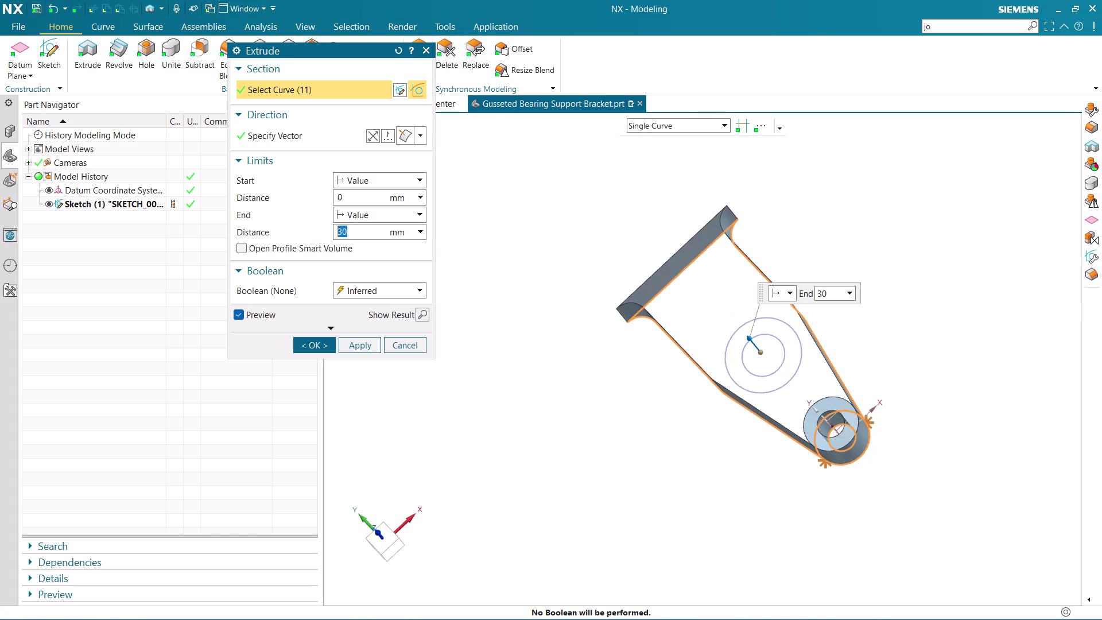
scroll(up, 3)
scroll(down, 3)
middle_drag(690, 445, 762, 373)
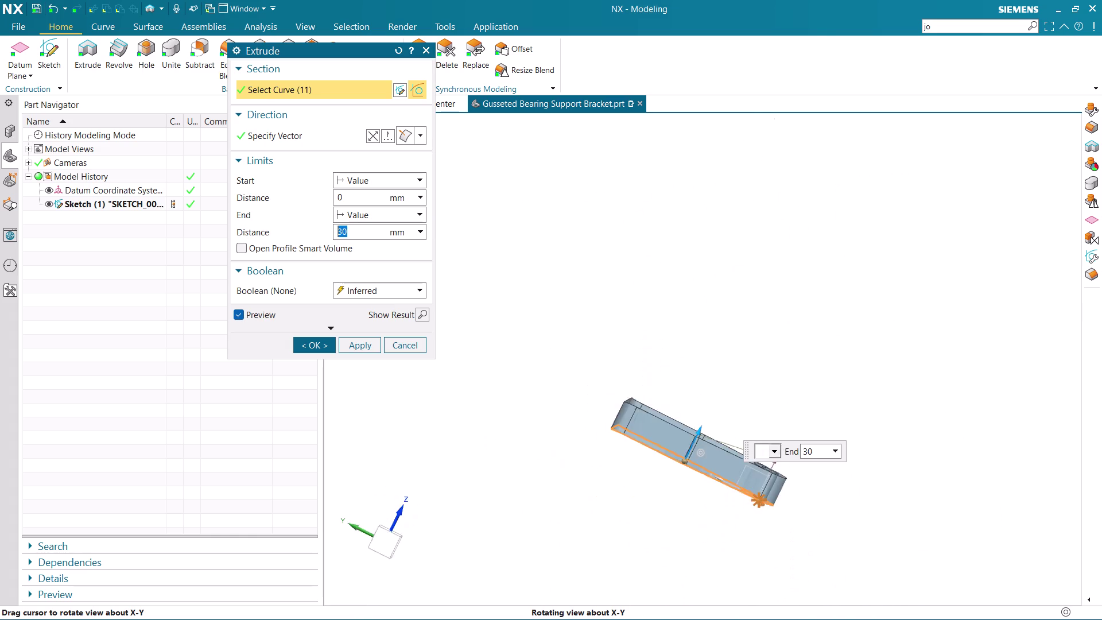
middle_drag(762, 374, 705, 392)
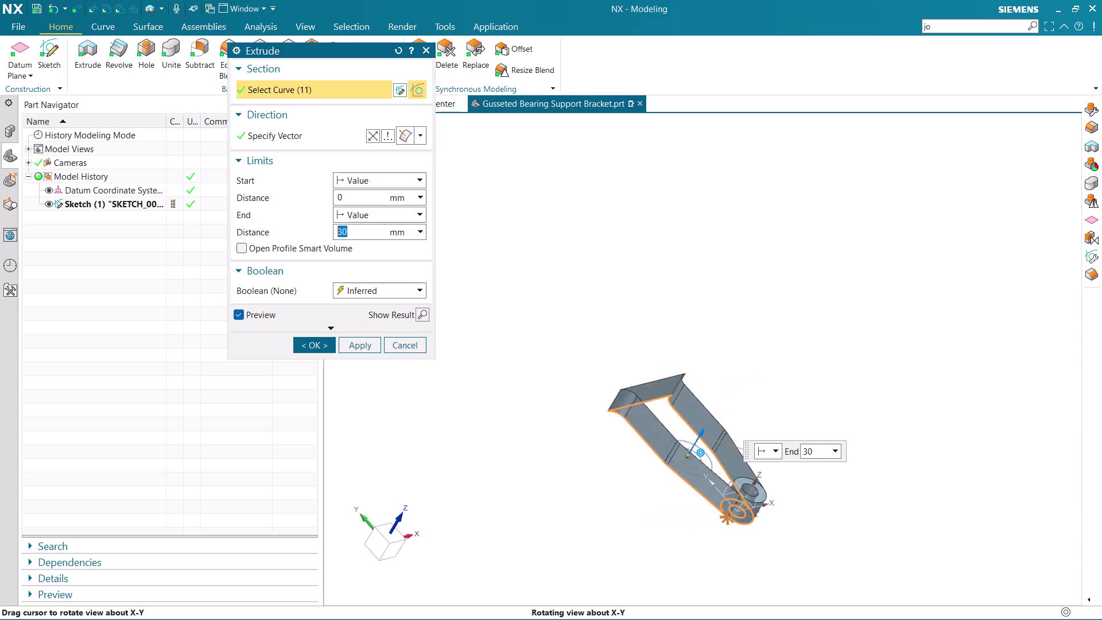
middle_drag(706, 392, 680, 355)
scroll(up, 3)
middle_drag(757, 461, 716, 511)
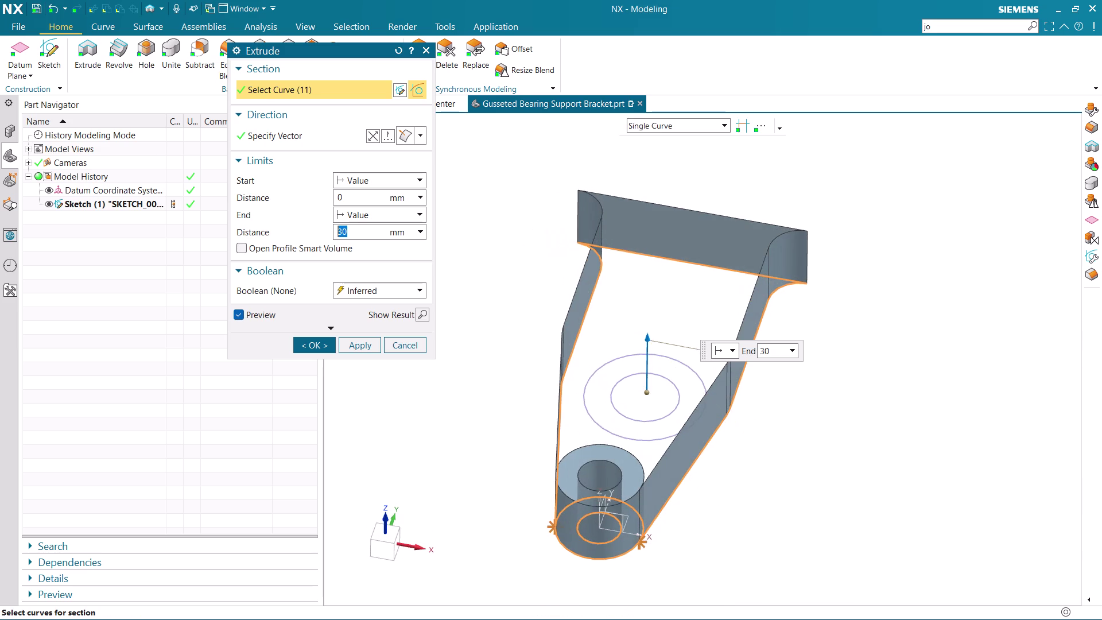
Add the large boss's outer and inner circles so the boss extrudes hollow.
click(632, 439)
middle_drag(656, 425, 813, 374)
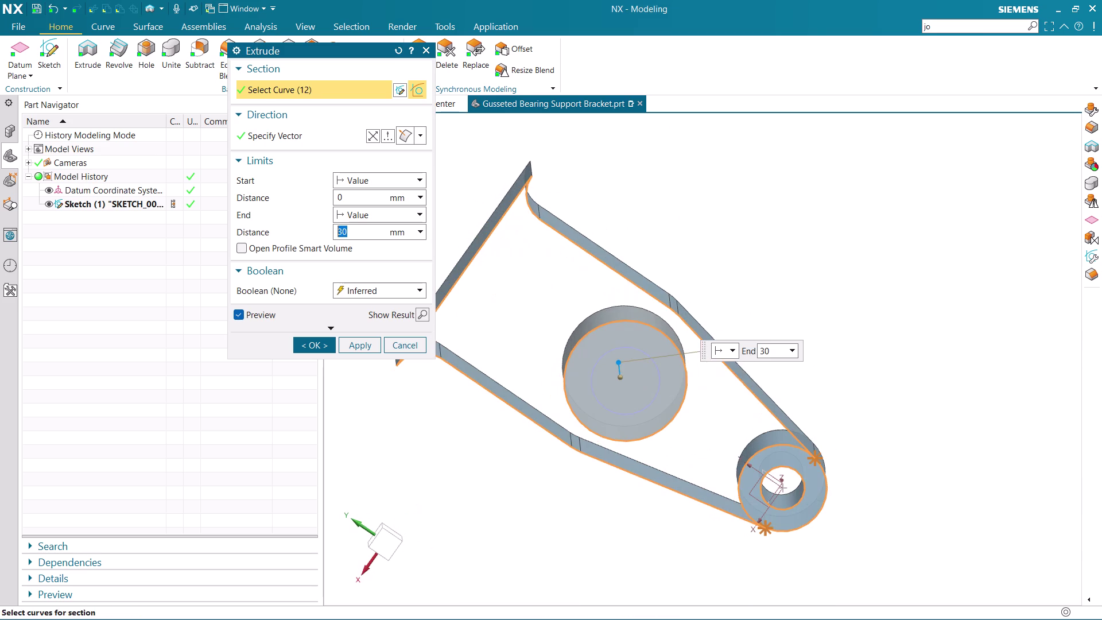
click(658, 394)
middle_drag(786, 312, 786, 319)
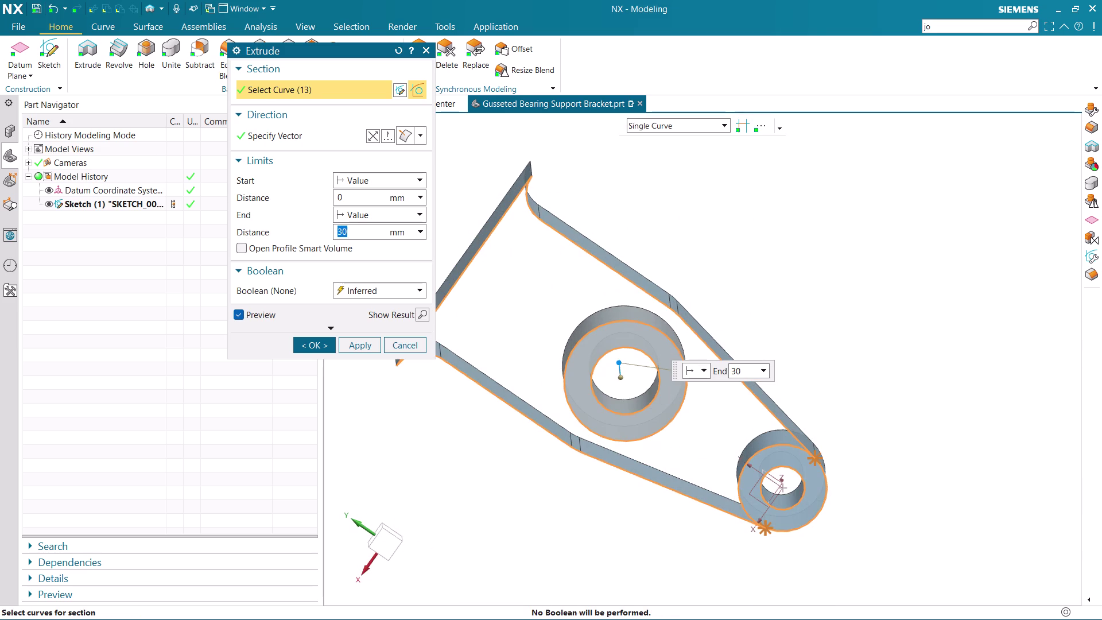
middle_drag(786, 319, 627, 426)
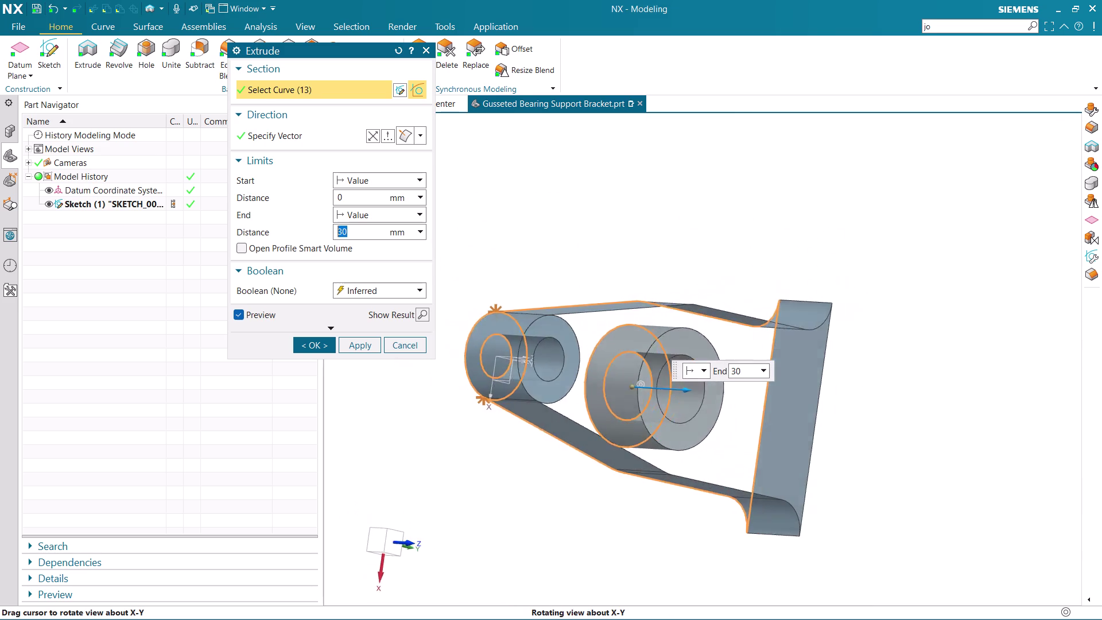
middle_drag(628, 426, 630, 437)
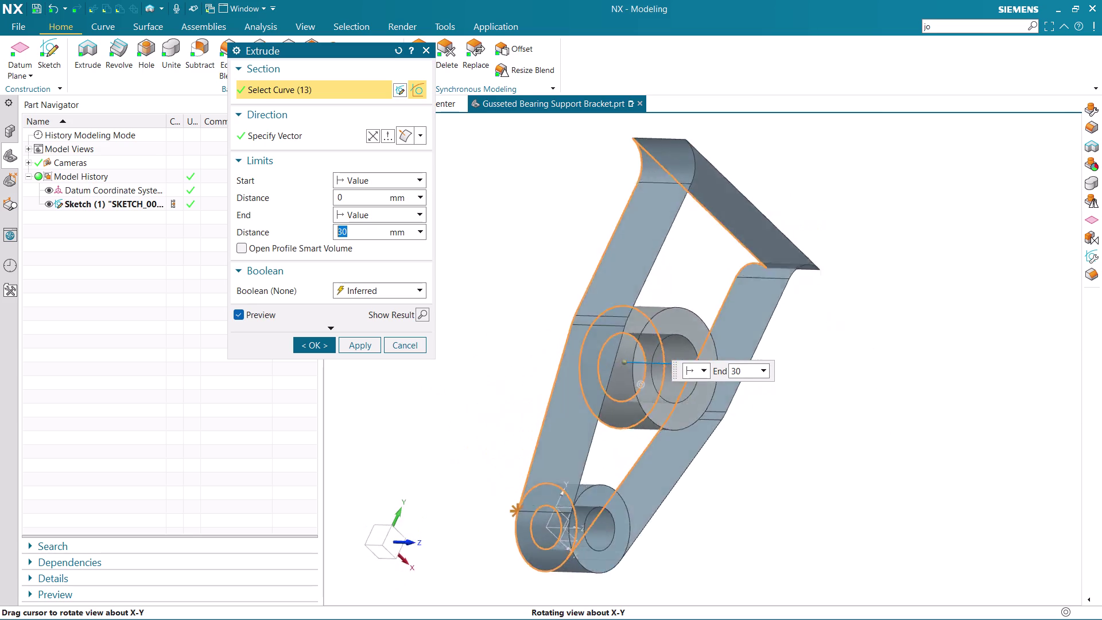
middle_drag(629, 437, 590, 427)
scroll(up, 3)
scroll(down, 3)
middle_drag(772, 493, 772, 531)
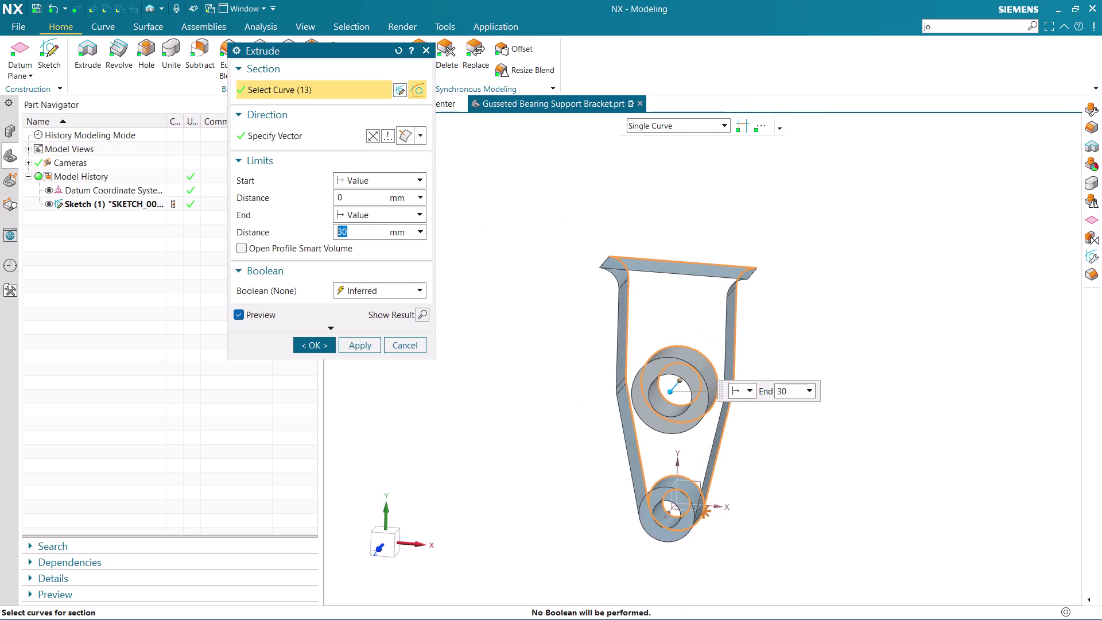
Orbit the 30 mm extrude preview of the 13-curve bracket profile.
scroll(up, 3)
click(698, 475)
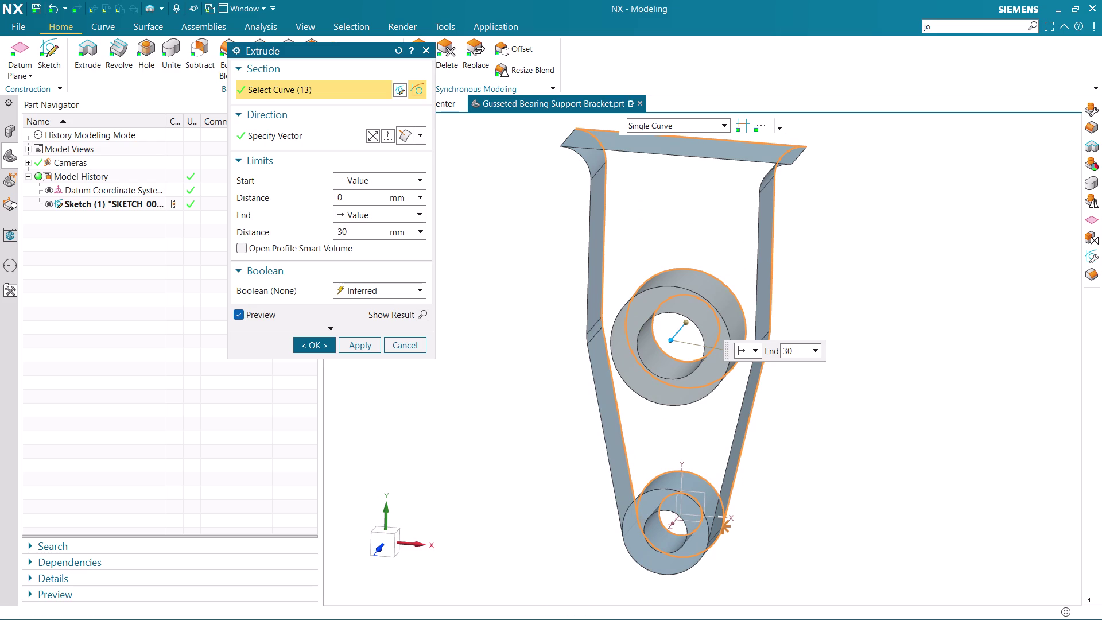
scroll(down, 3)
scroll(up, 3)
middle_drag(732, 252, 753, 197)
scroll(up, 3)
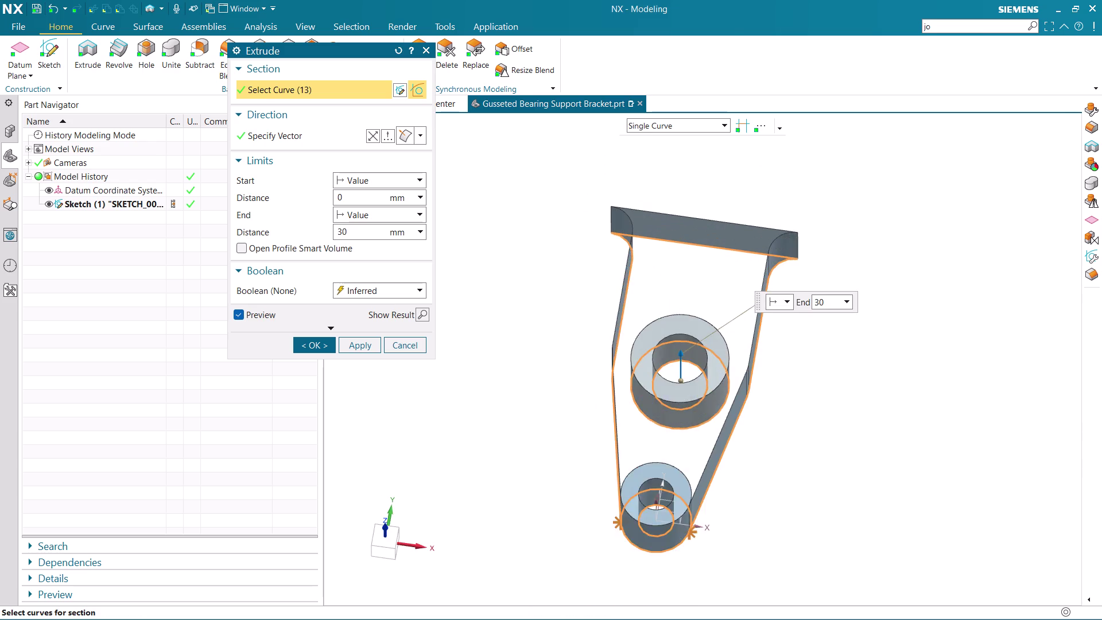
scroll(up, 3)
scroll(down, 3)
middle_drag(833, 393, 767, 415)
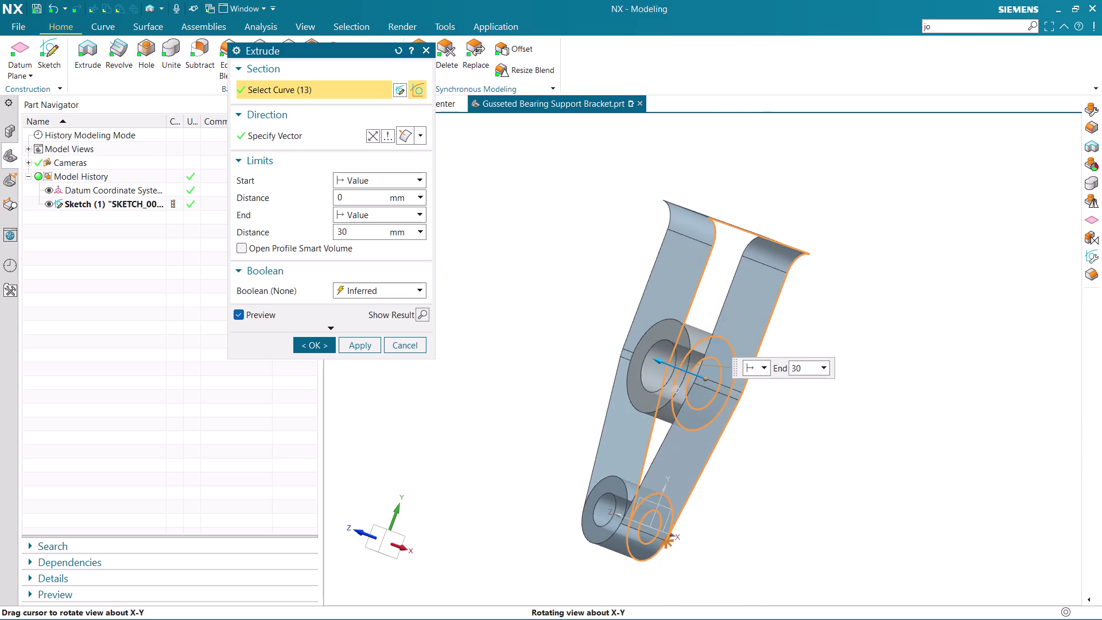
middle_drag(766, 415, 770, 414)
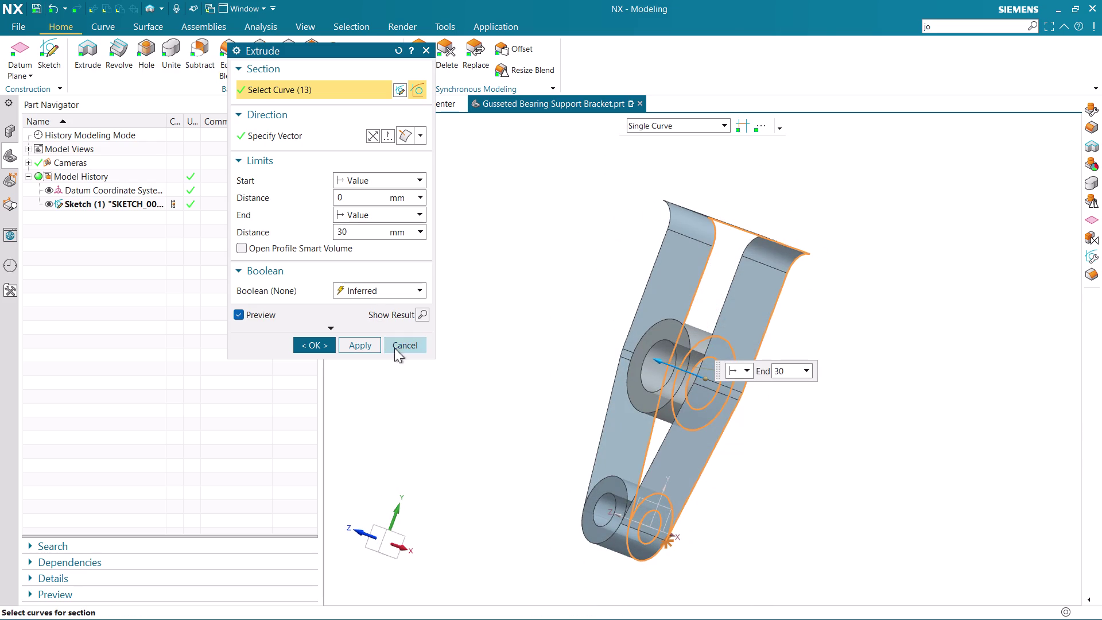
Cancel the trial extrusion and reorient the view back onto the sketch.
click(399, 343)
scroll(down, 3)
middle_drag(767, 416, 807, 414)
scroll(up, 3)
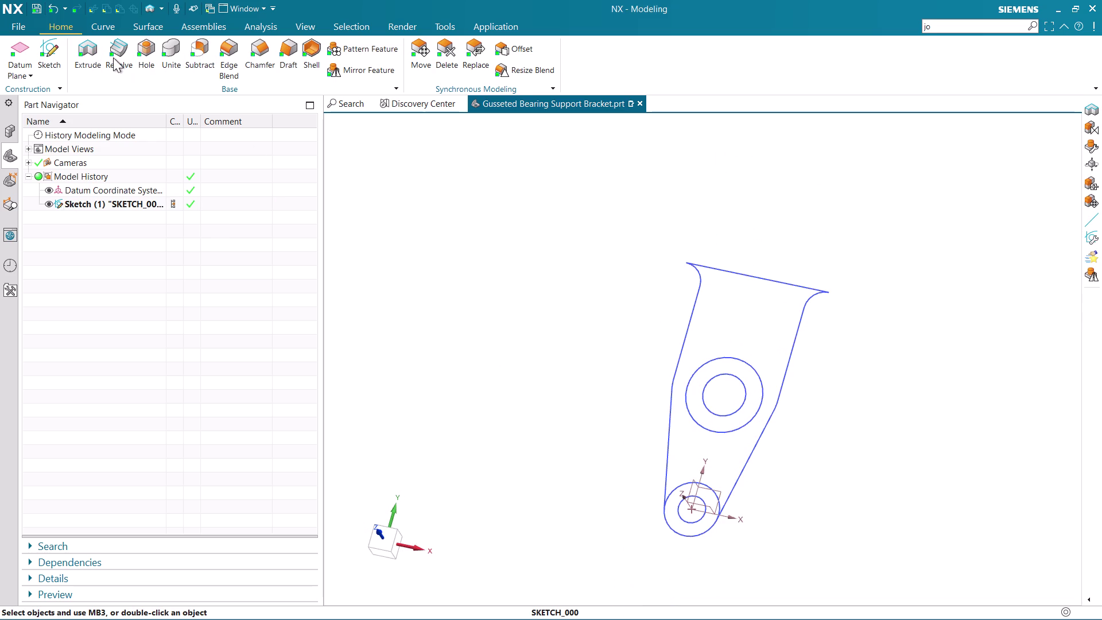
Start a second extrusion of the box-selected bracket curves, review Boolean options, then cancel it.
click(94, 51)
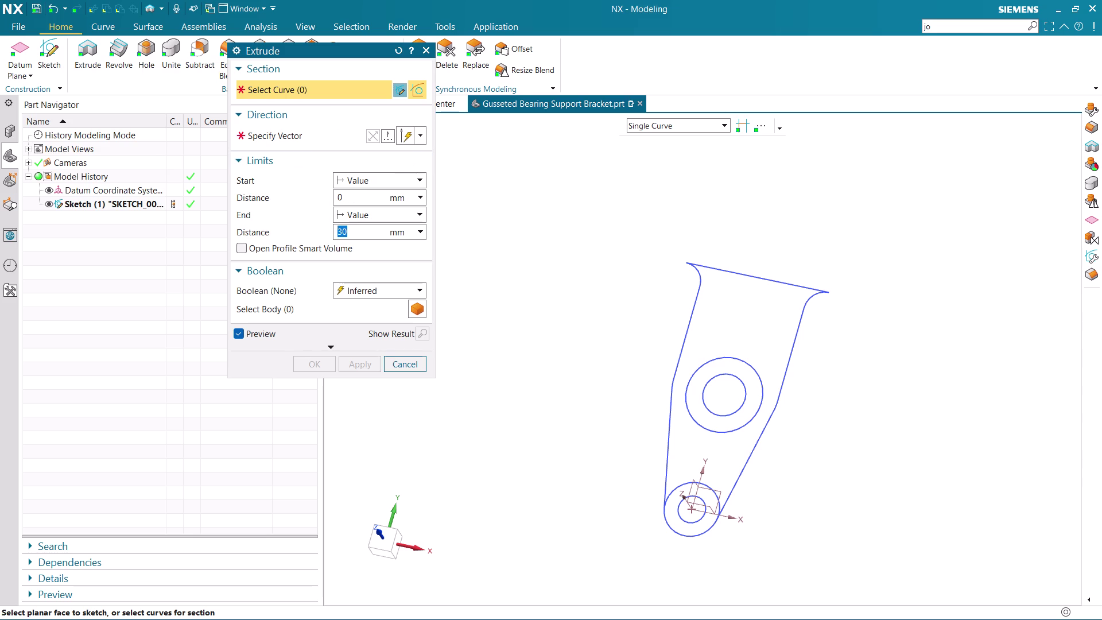
drag(627, 191, 844, 582)
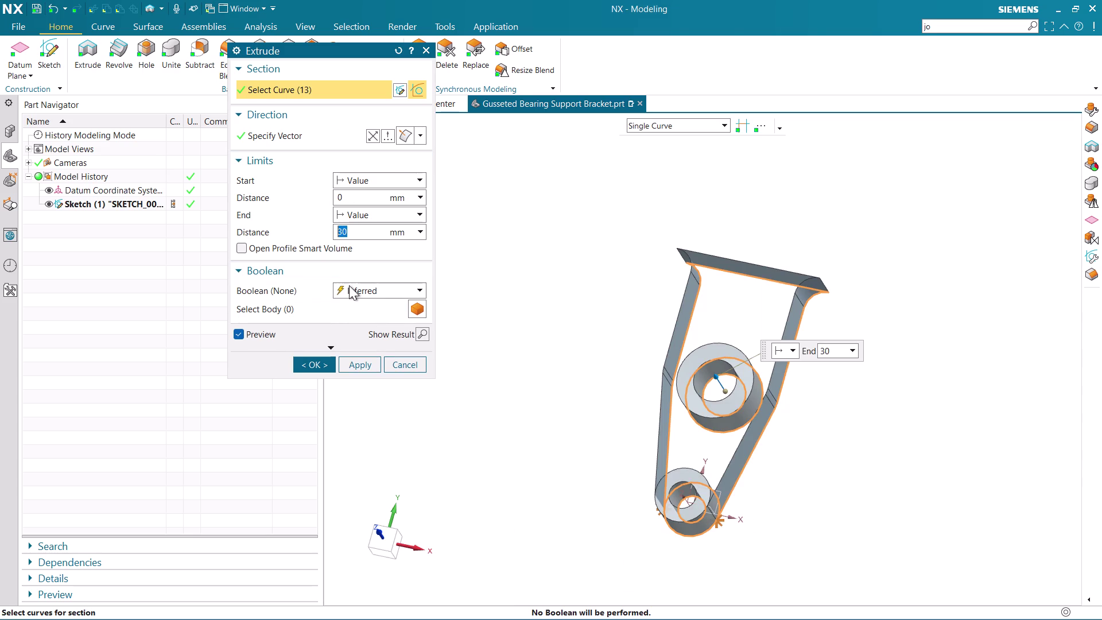
click(373, 293)
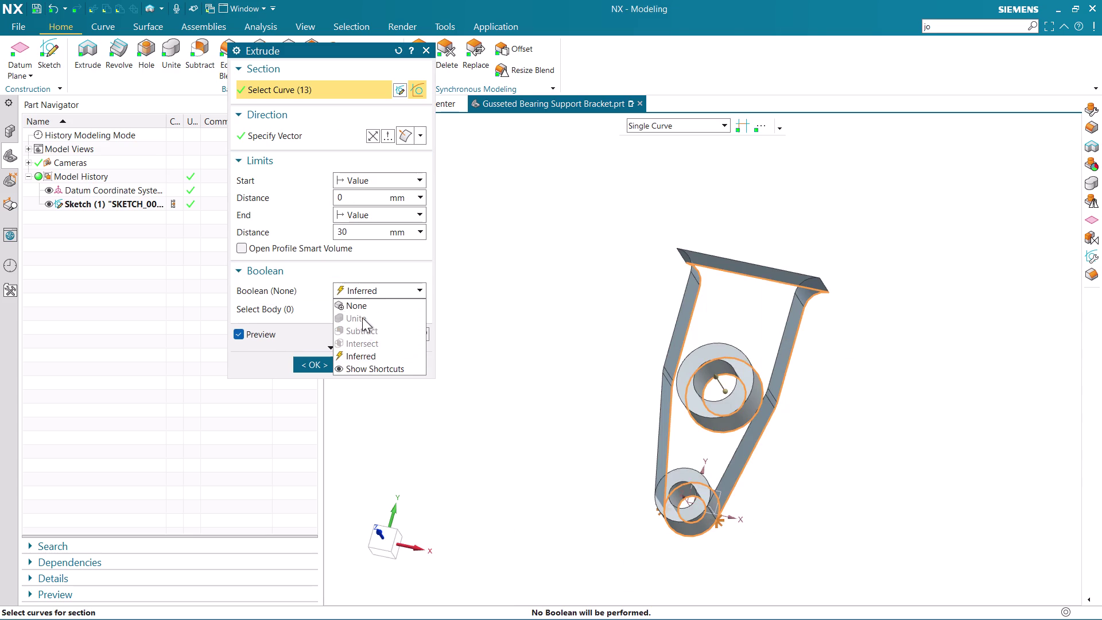
click(495, 303)
click(410, 361)
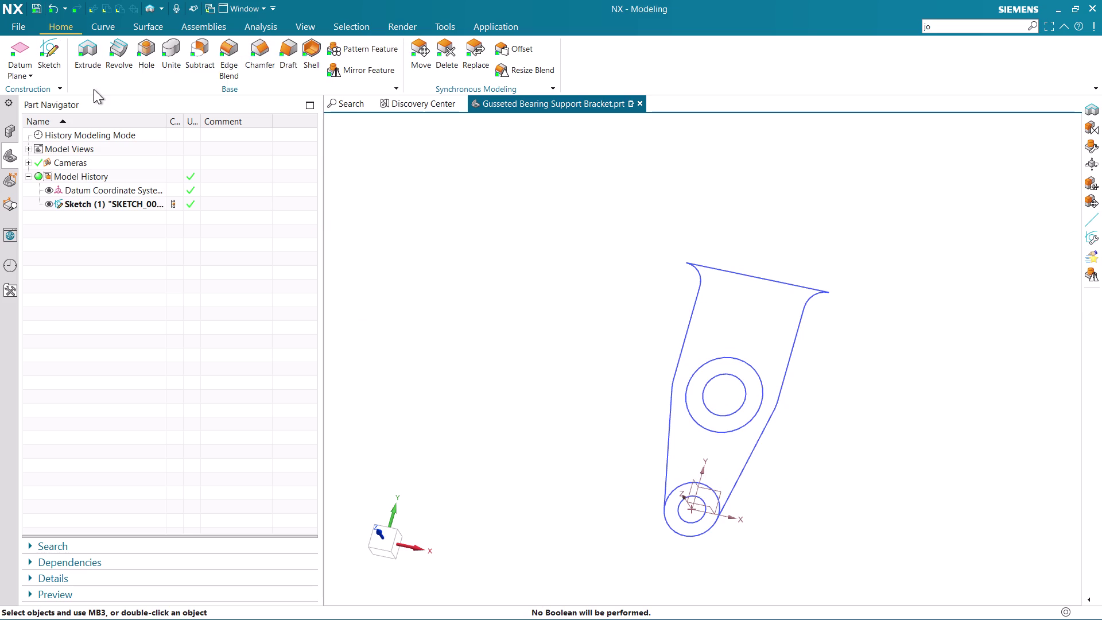
click(100, 203)
Reopen Sketch (1) to review its dimensions, finish it, and launch a new Extrude.
right_click(100, 203)
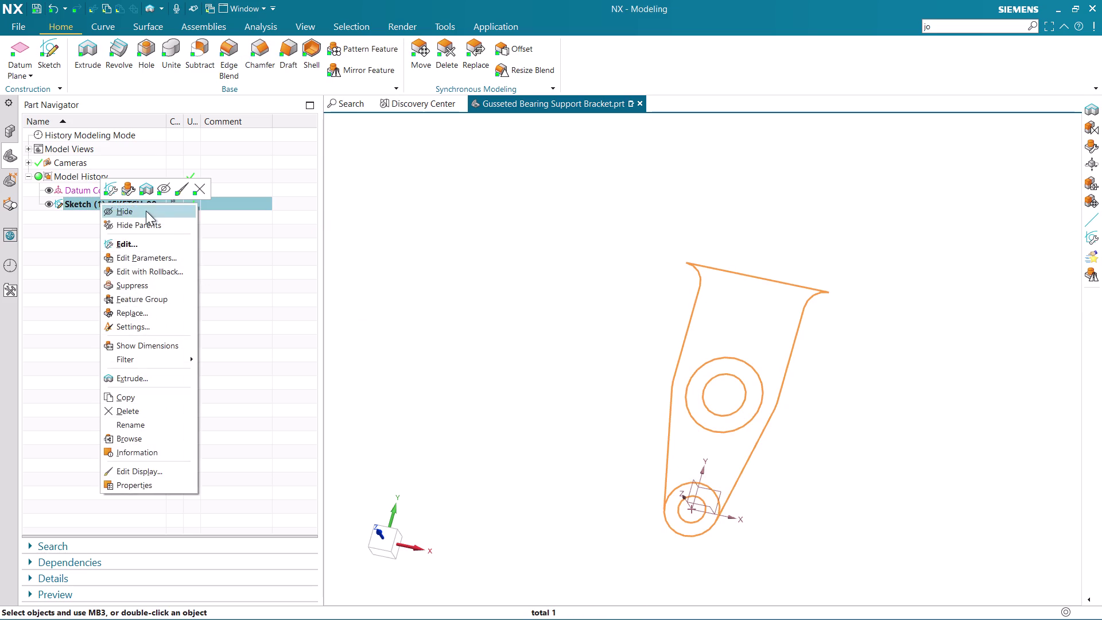
click(144, 270)
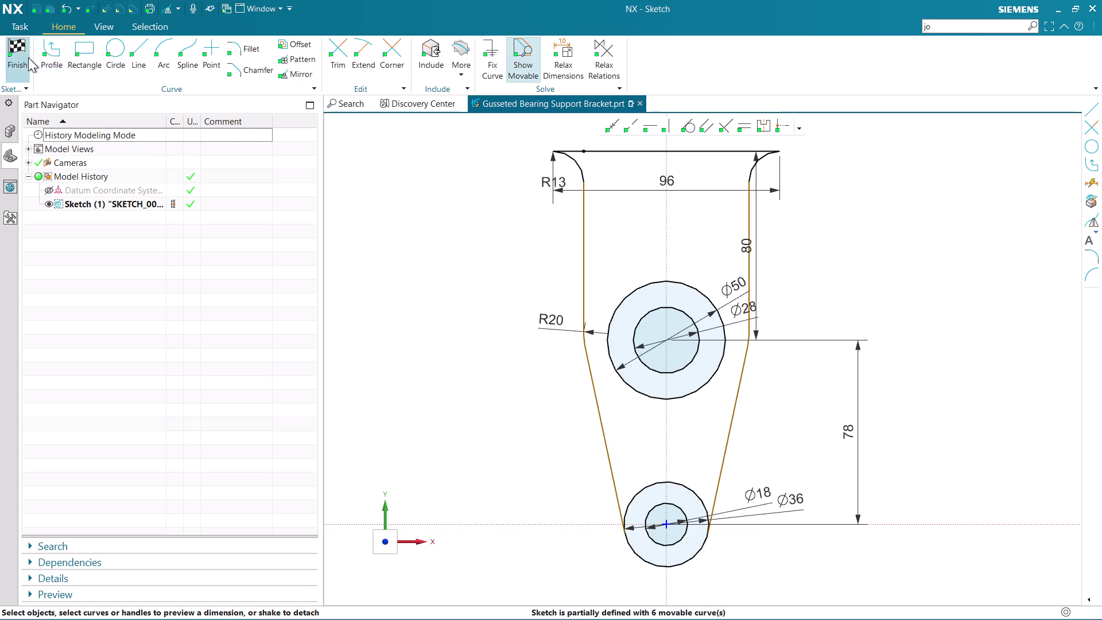
click(28, 57)
click(92, 53)
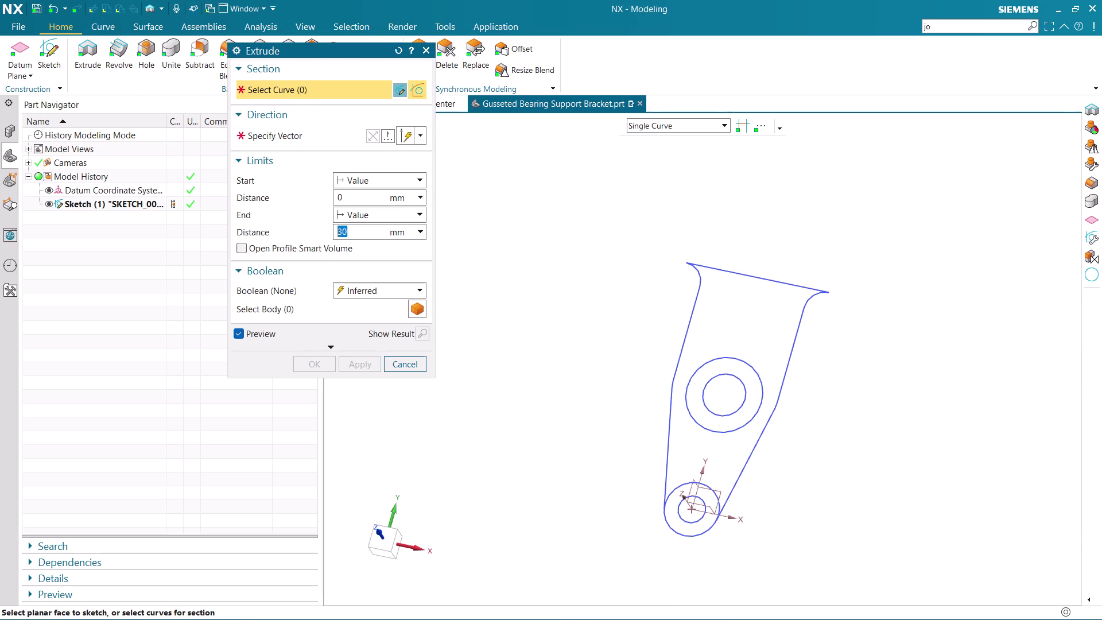
Box-select the 13 bracket curves and inspect the 30 mm extrusion preview.
drag(599, 162, 882, 604)
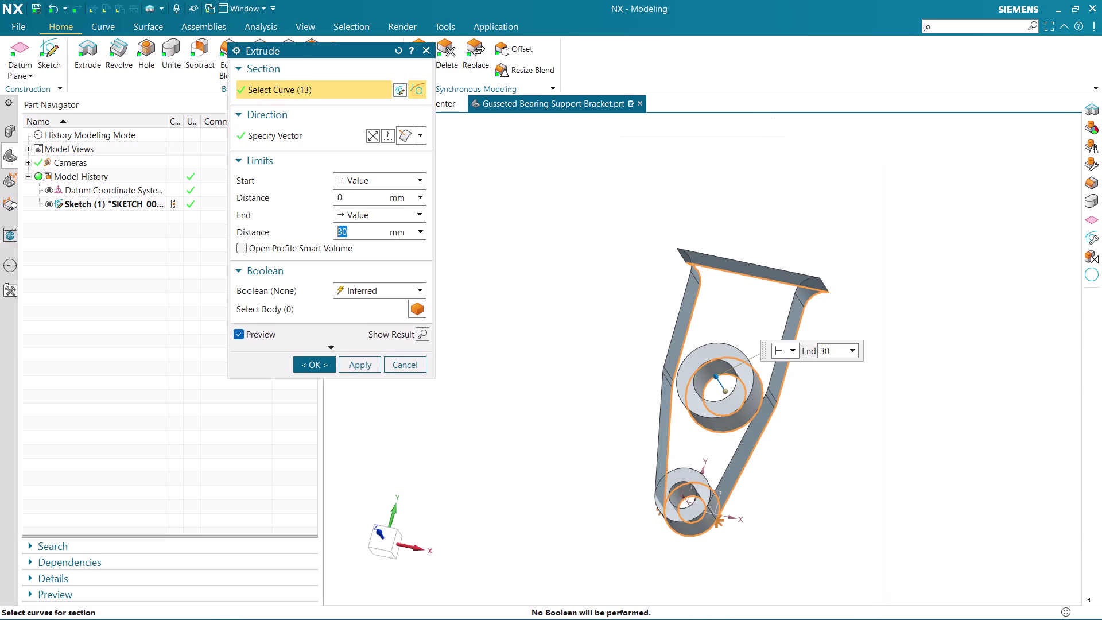
middle_drag(805, 534, 641, 489)
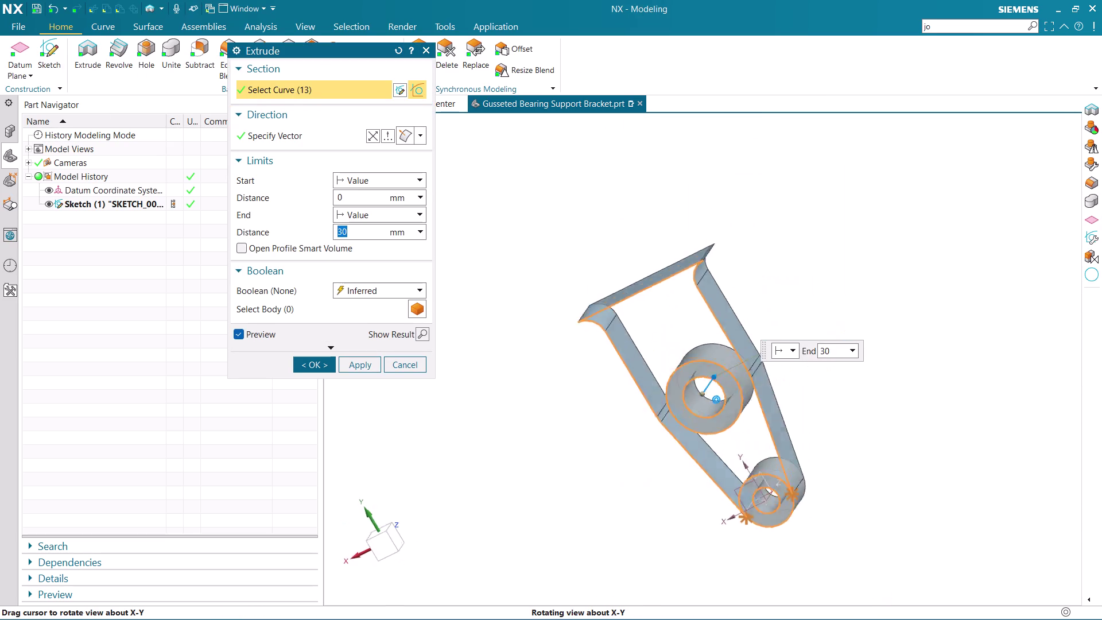
middle_drag(641, 490, 680, 461)
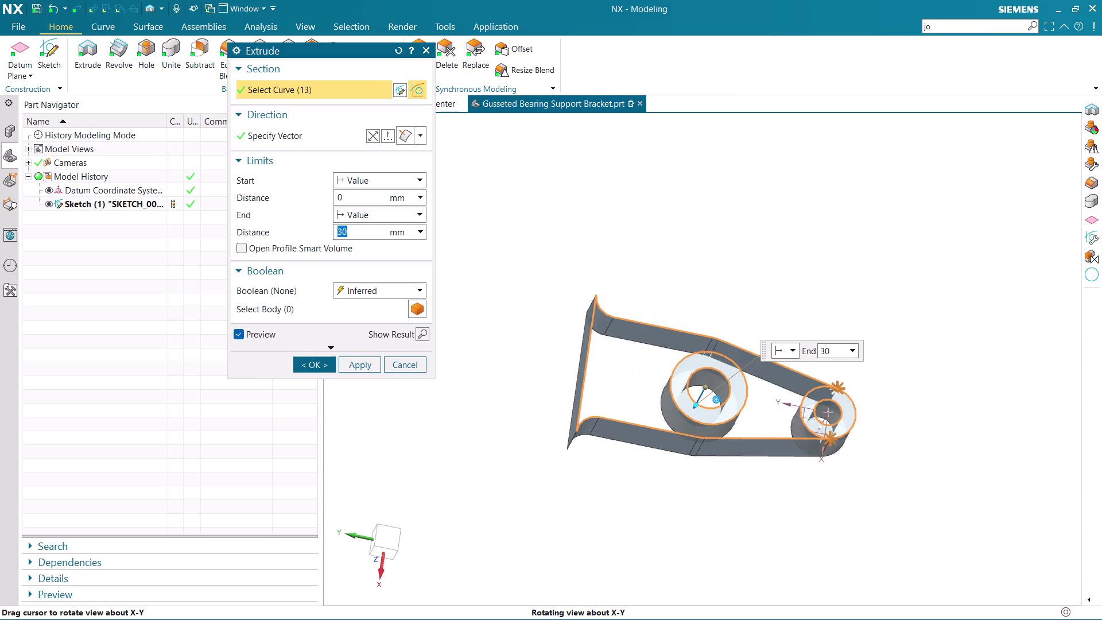
middle_drag(680, 460, 752, 384)
scroll(down, 3)
Set the Curve Rule to Connected Curves and re-pick the bracket profile.
click(693, 127)
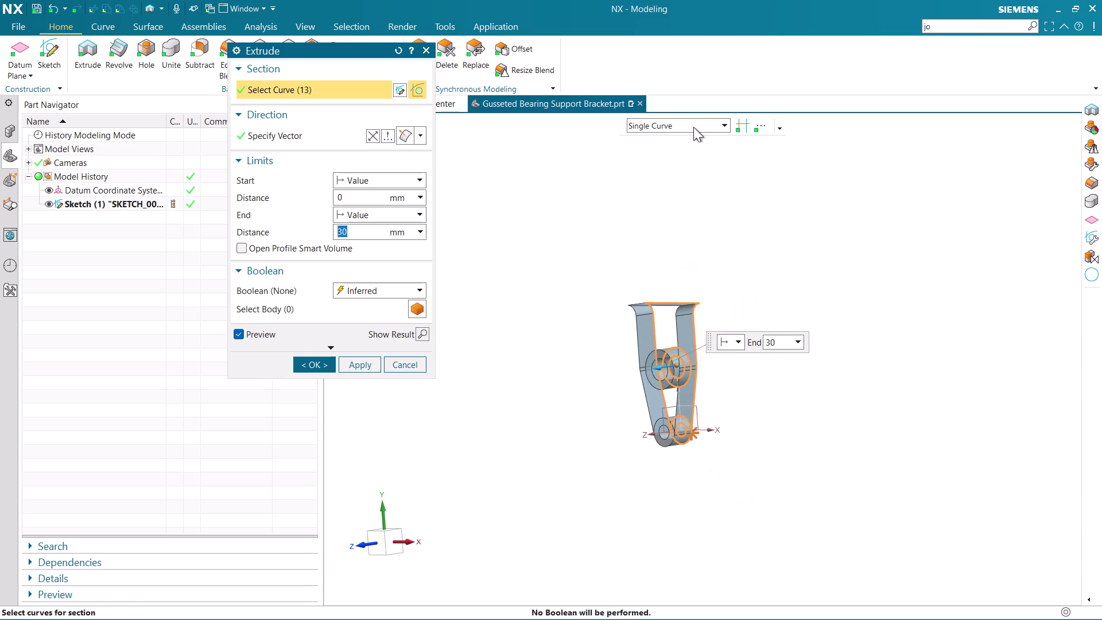
click(676, 155)
middle_drag(701, 398, 738, 386)
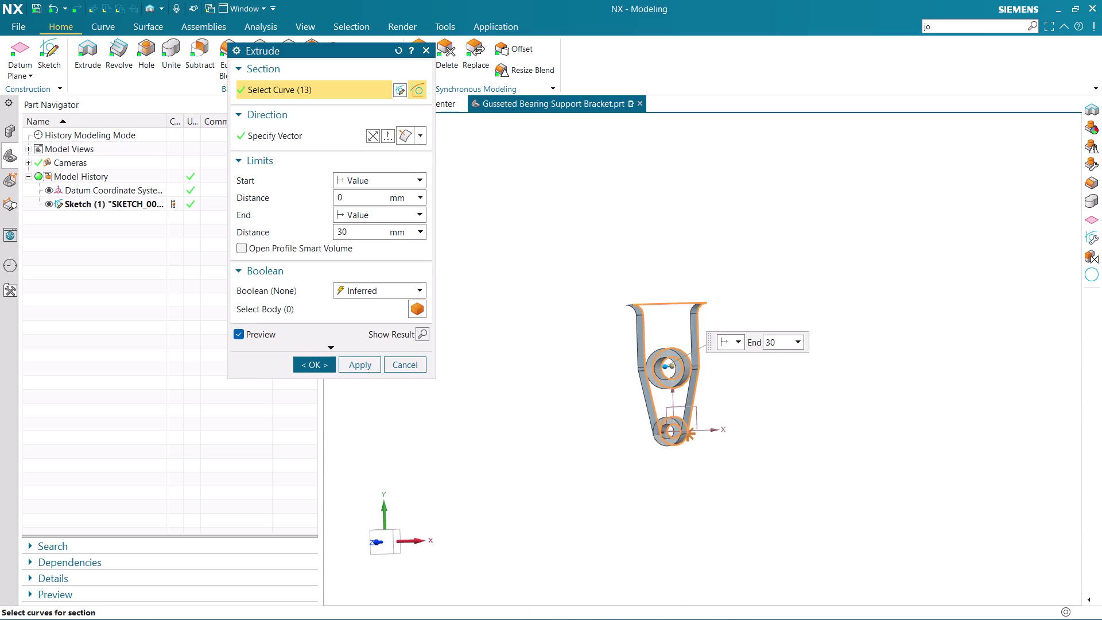
scroll(up, 3)
drag(476, 176, 780, 568)
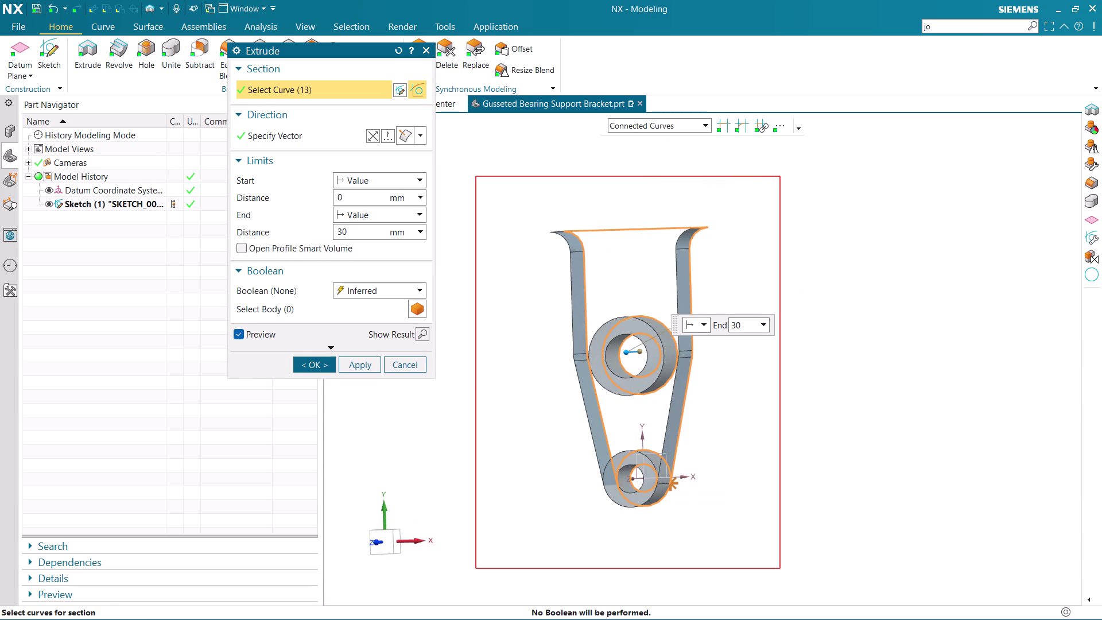
middle_drag(679, 494, 742, 476)
scroll(up, 3)
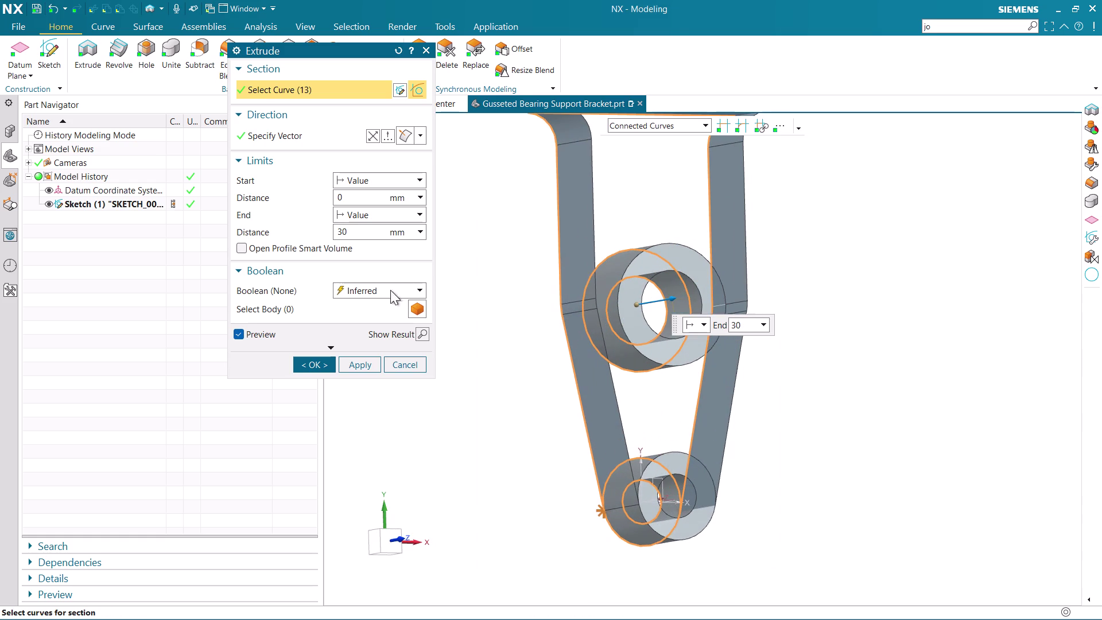
click(481, 207)
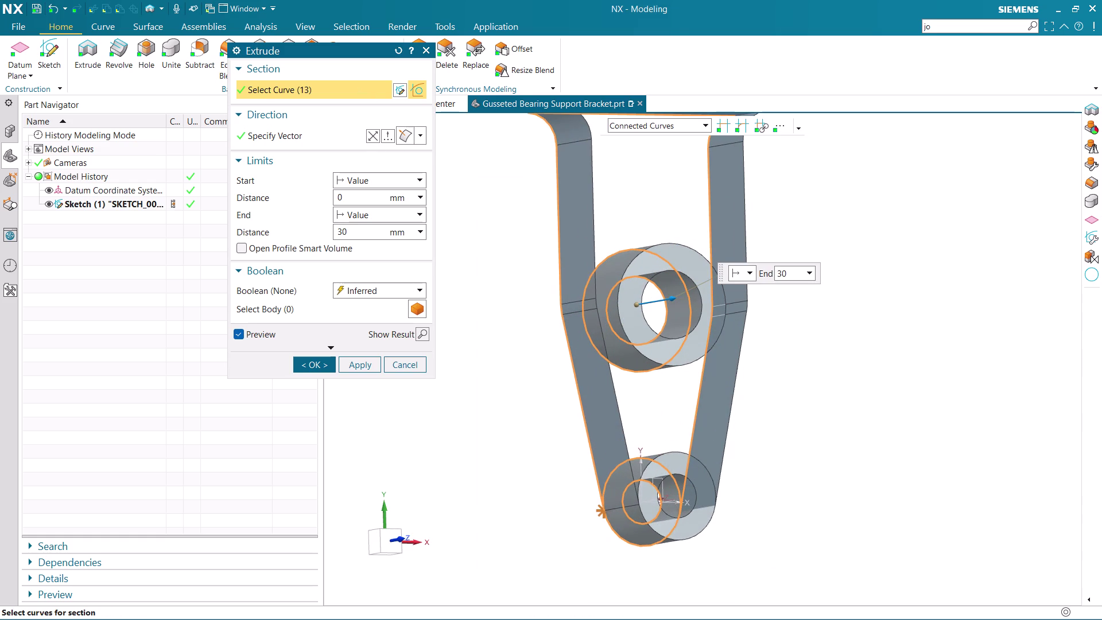
scroll(down, 3)
drag(538, 187, 712, 454)
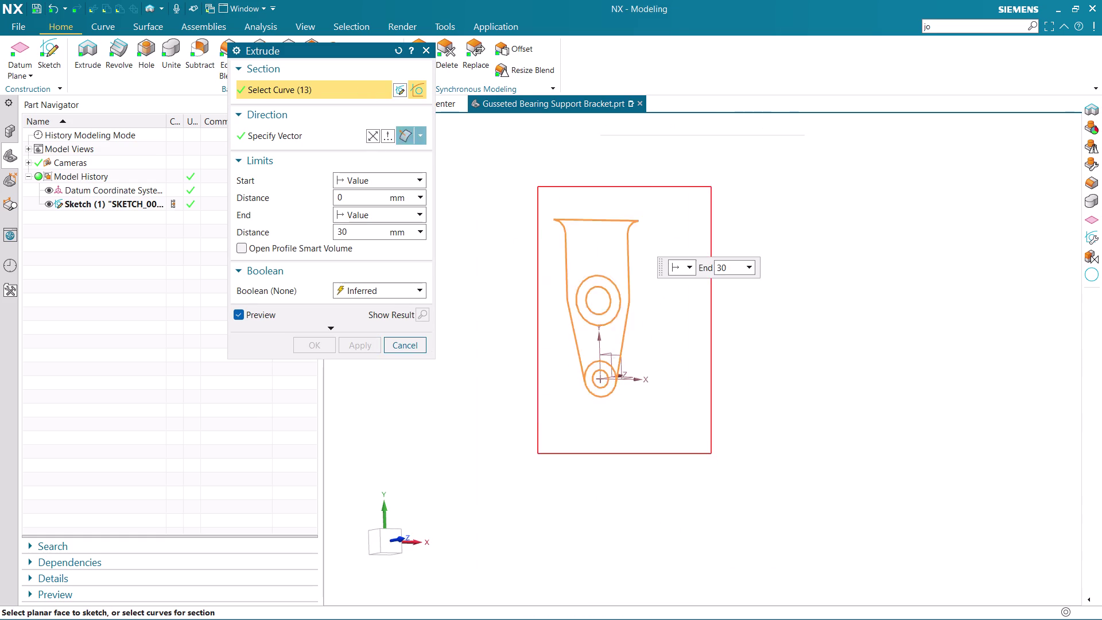
Inspect the preview around the bearing bosses, then deselect all section curves.
middle_drag(733, 372, 629, 428)
scroll(up, 3)
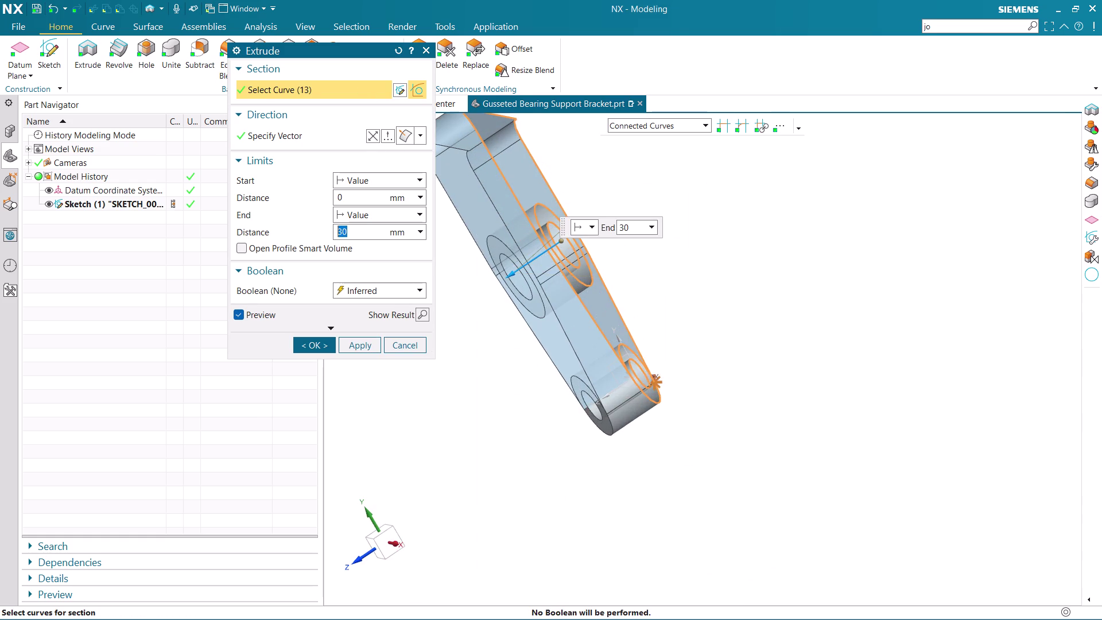
middle_drag(632, 346, 714, 309)
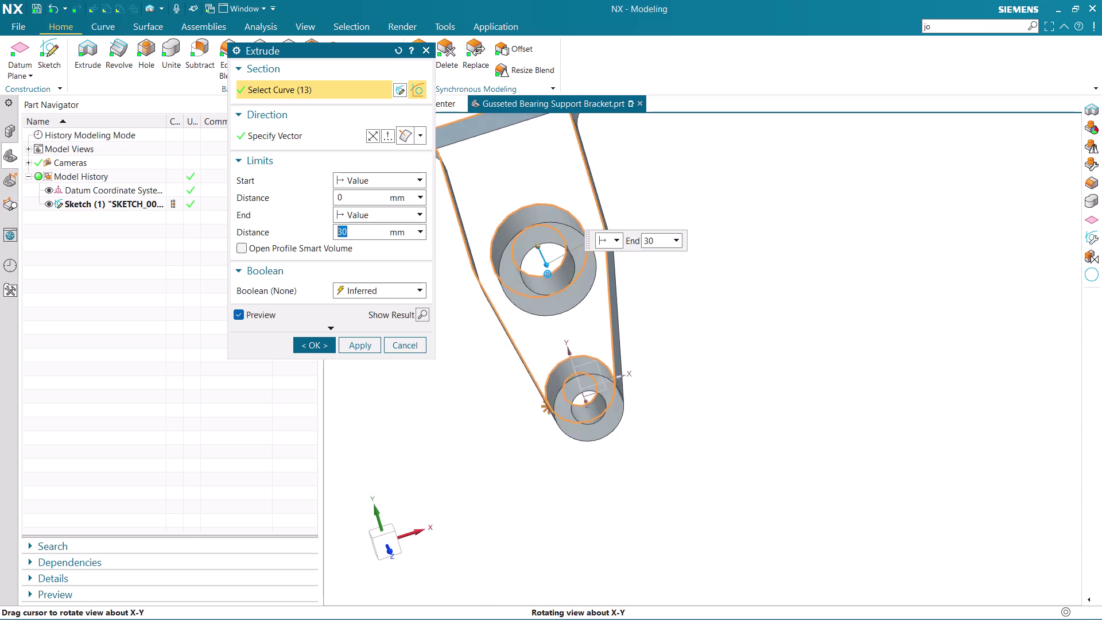
middle_drag(714, 310, 708, 291)
scroll(up, 3)
middle_drag(789, 370, 739, 392)
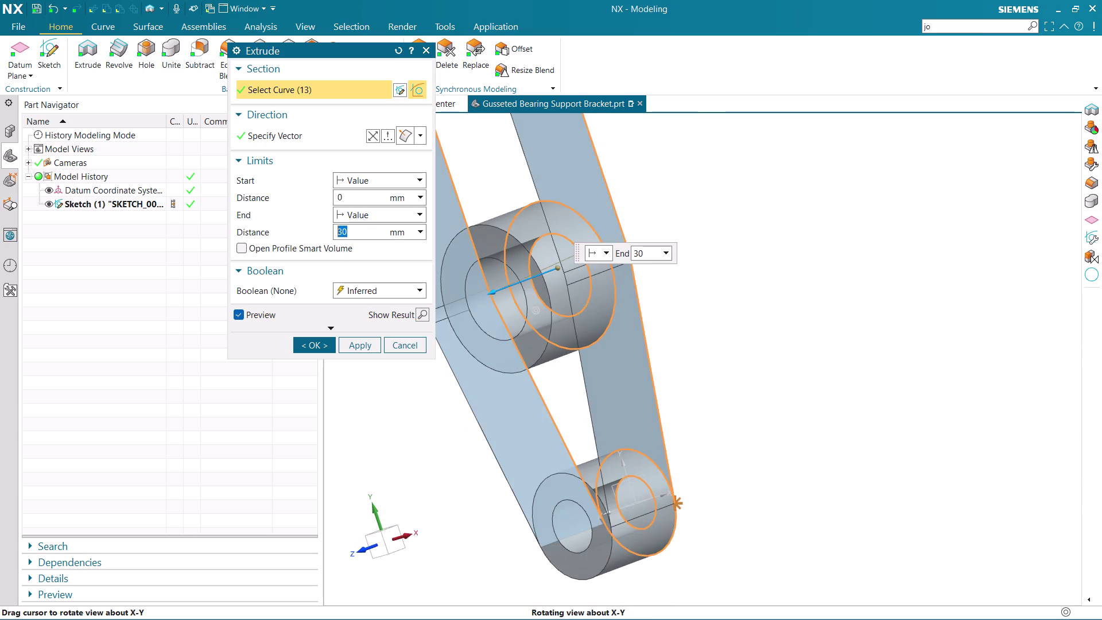
middle_drag(739, 392, 739, 393)
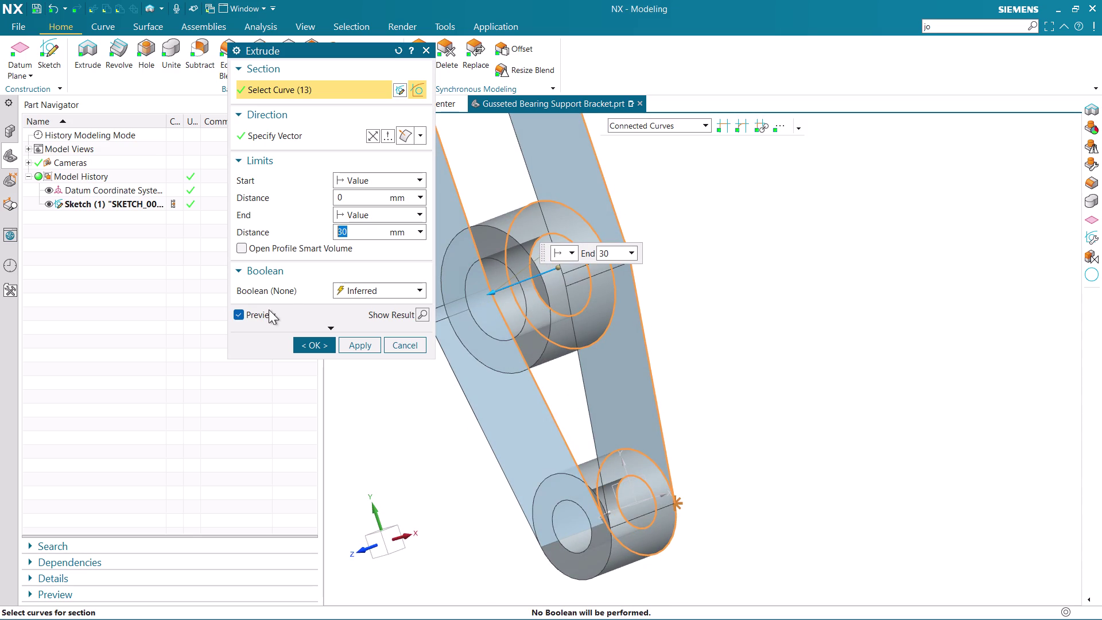
drag(362, 232, 314, 232)
scroll(up, 3)
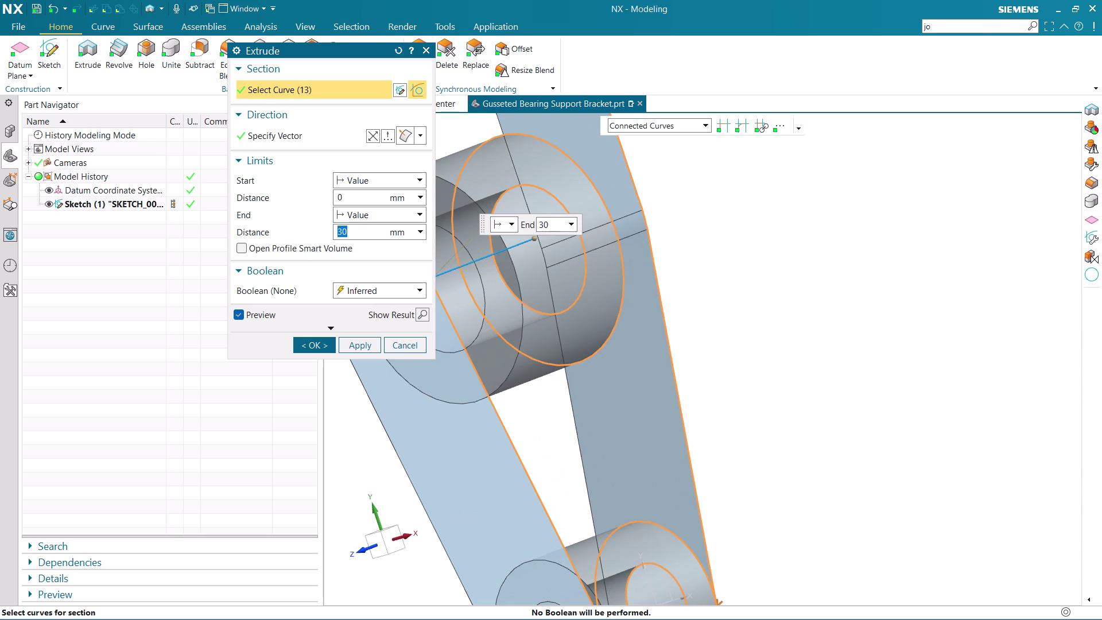
scroll(down, 3)
click(776, 263)
scroll(down, 3)
scroll(up, 3)
scroll(down, 3)
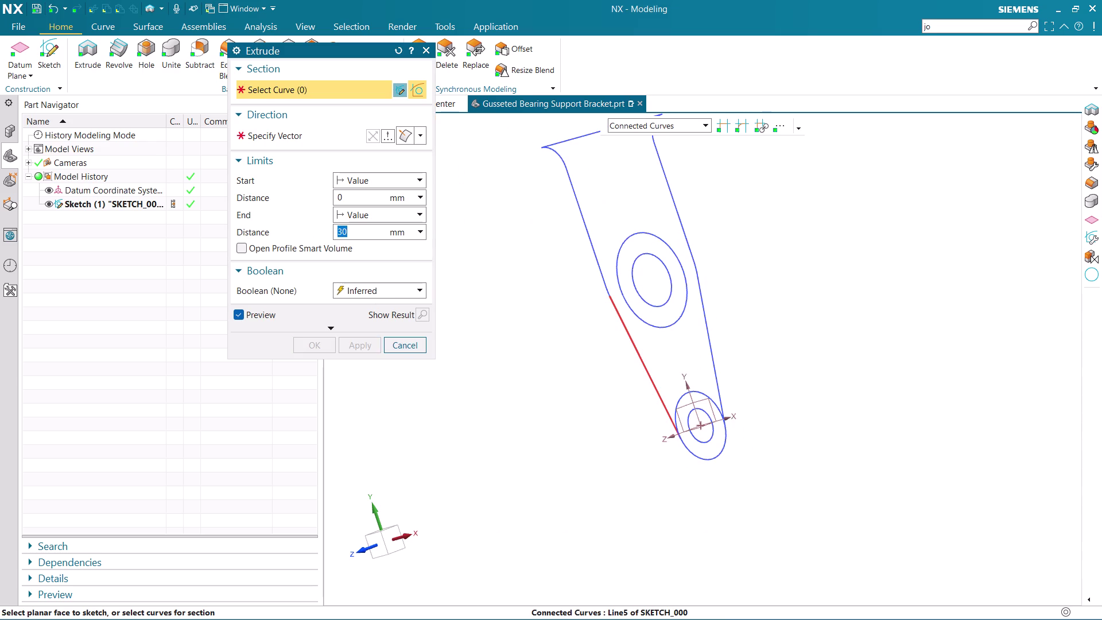
Pick the connected outer profile chains and extra curves as the extrusion section.
click(618, 325)
middle_drag(799, 414, 870, 332)
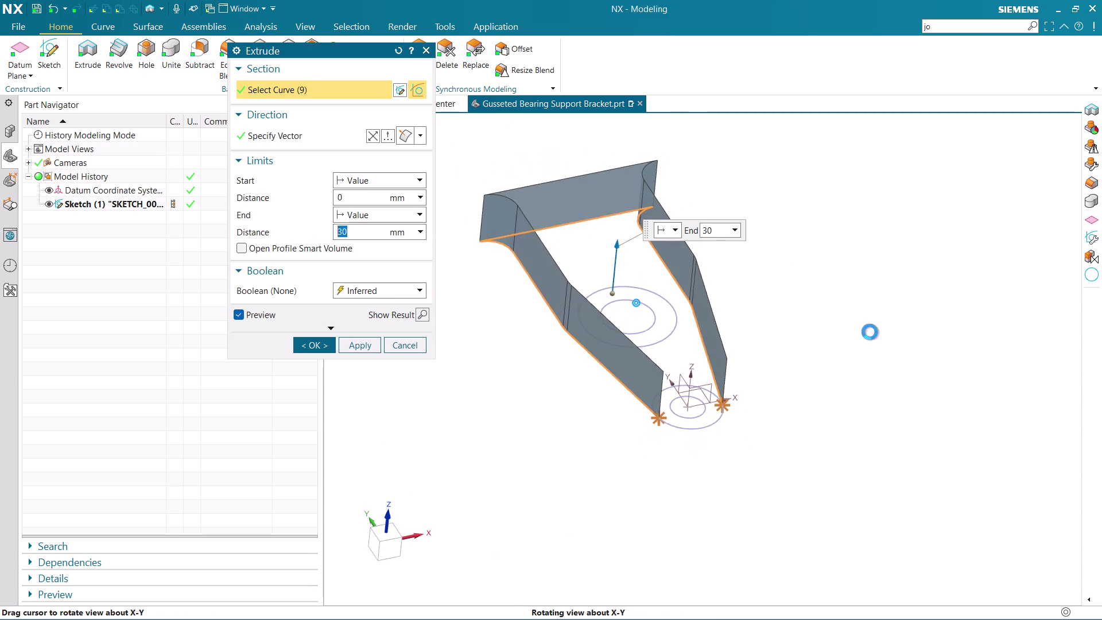
middle_drag(871, 331, 870, 332)
scroll(up, 3)
click(705, 451)
middle_drag(733, 416, 750, 341)
click(749, 167)
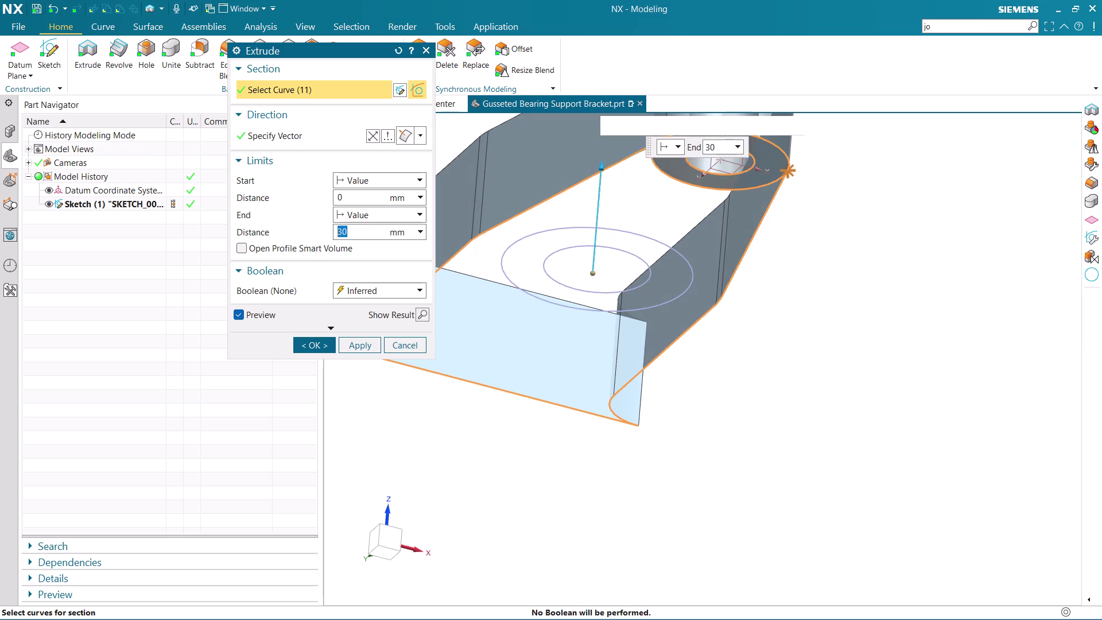
scroll(down, 3)
middle_drag(788, 248, 776, 344)
scroll(down, 3)
scroll(up, 3)
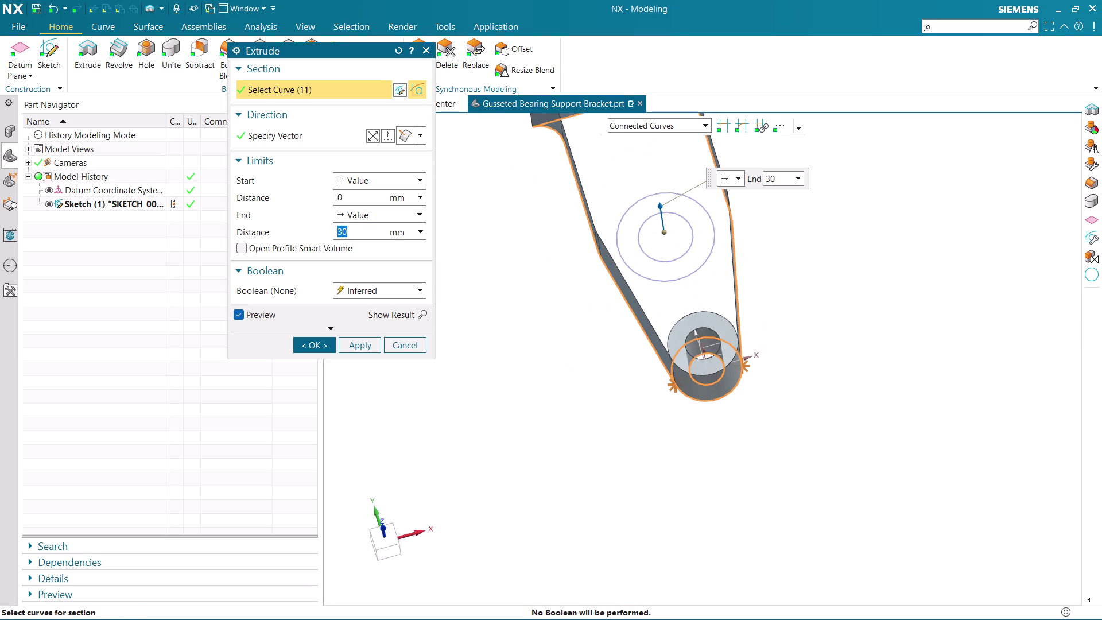
Set the extrusion end distance to 9 mm and check the thinner preview.
key(BackSpace)
key(9)
key(Return)
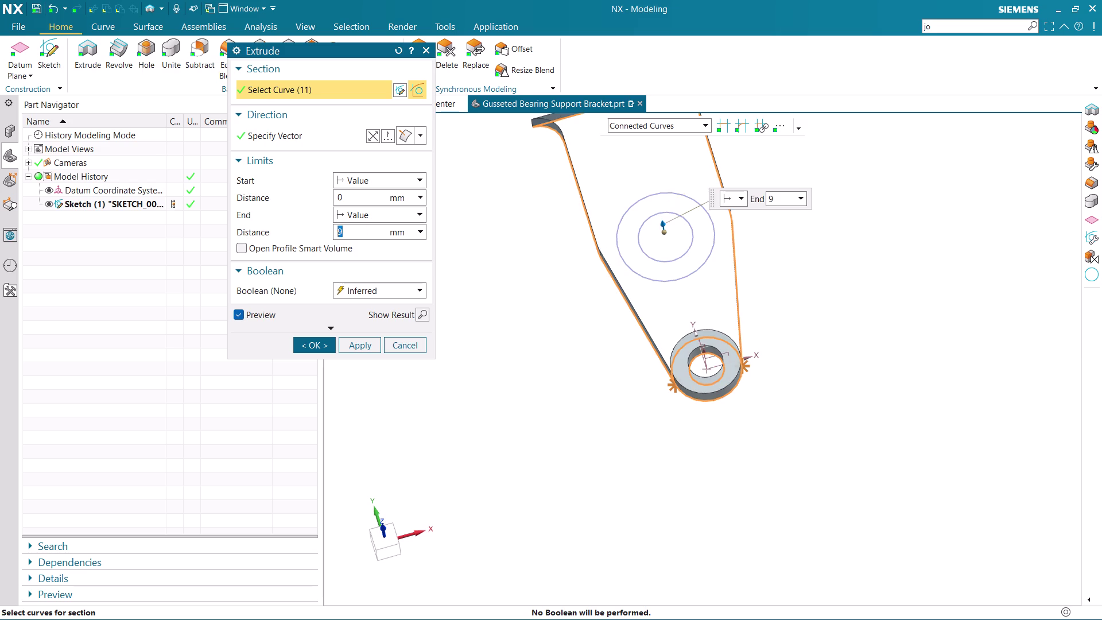
scroll(up, 3)
middle_drag(663, 287, 593, 266)
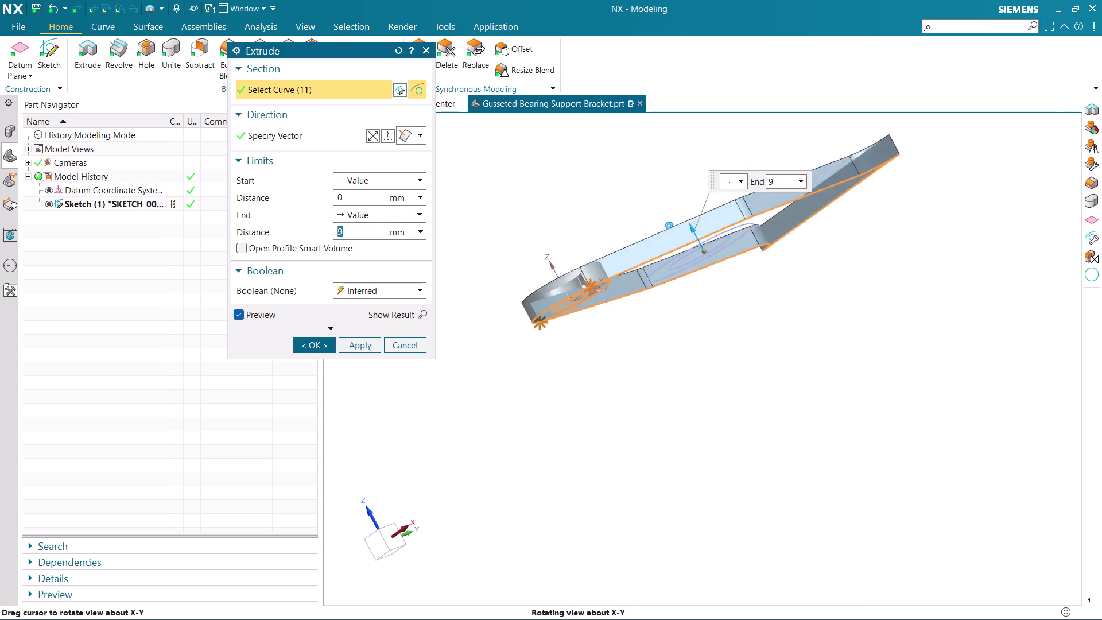
middle_drag(594, 266, 632, 273)
scroll(up, 3)
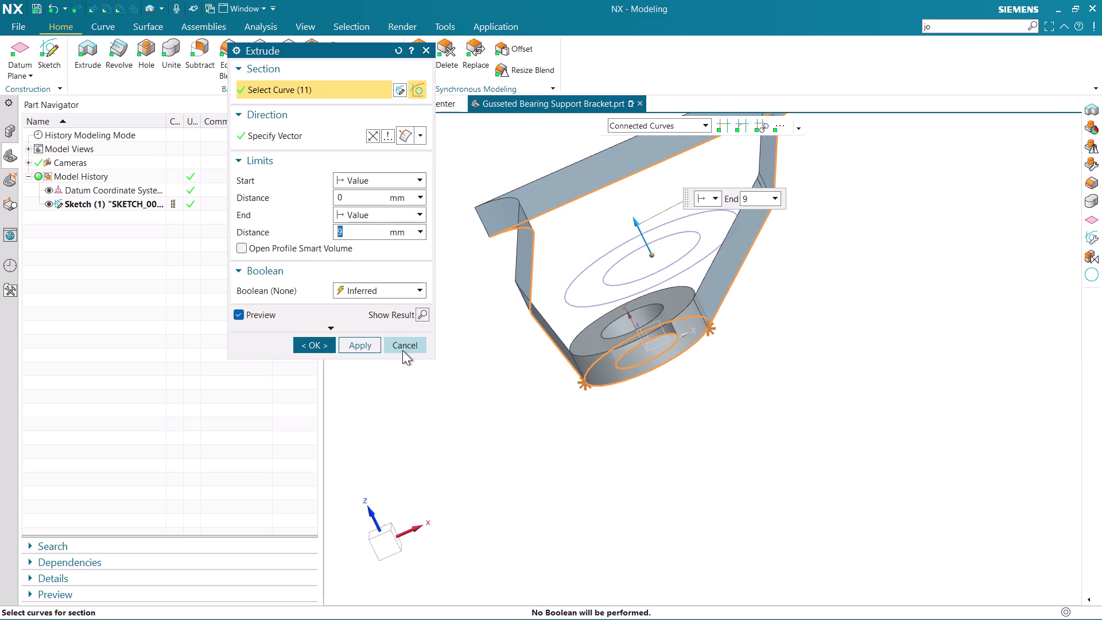
middle_drag(540, 322, 654, 274)
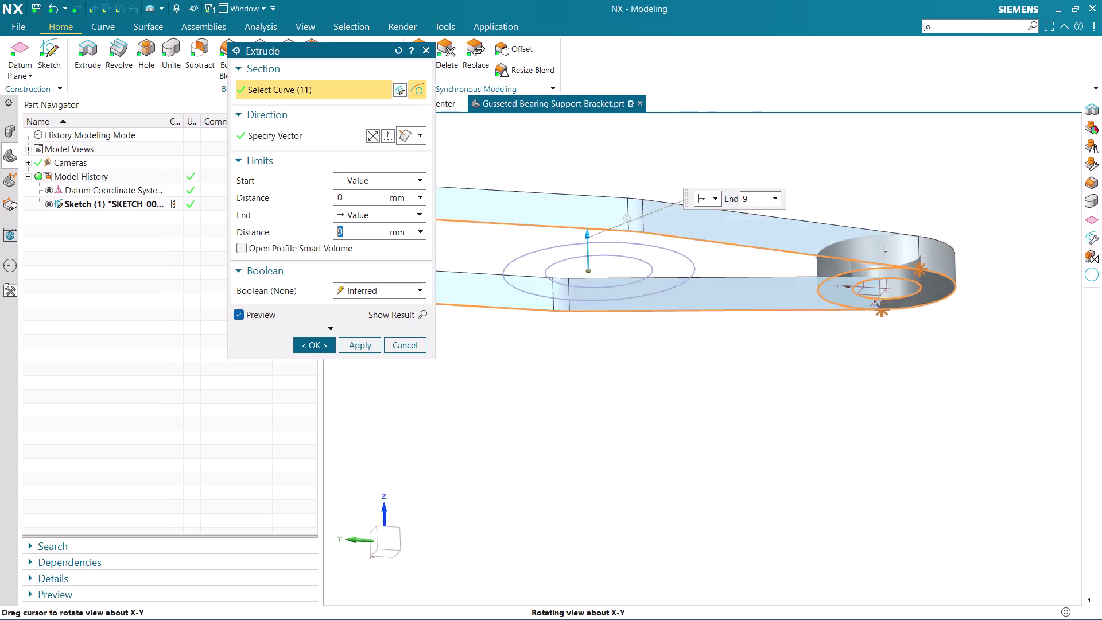
middle_drag(654, 274, 699, 207)
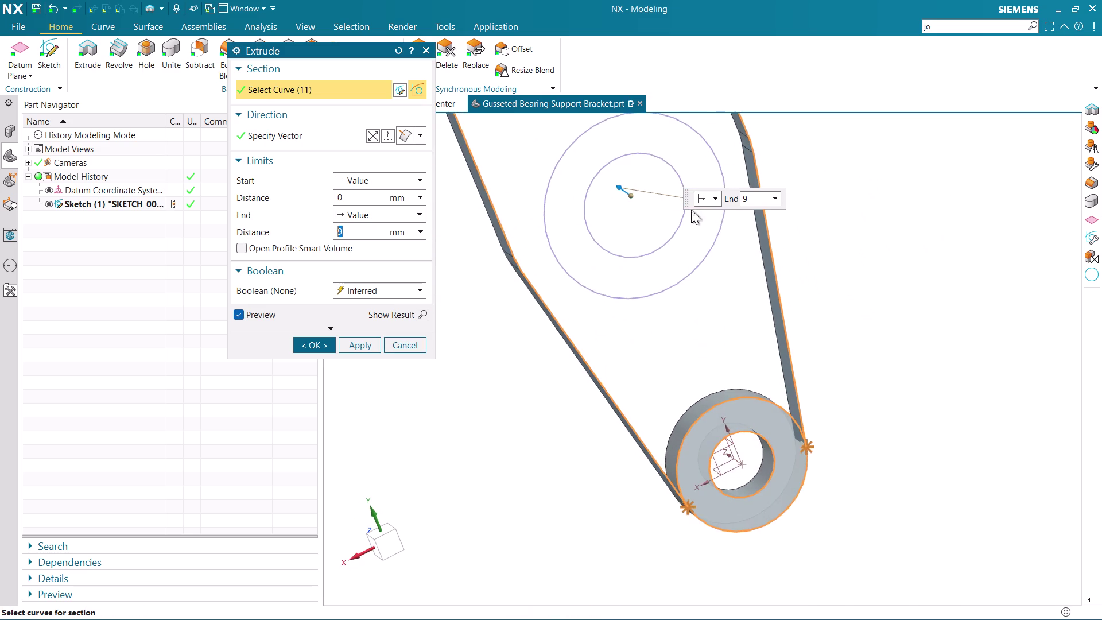
scroll(up, 3)
scroll(down, 3)
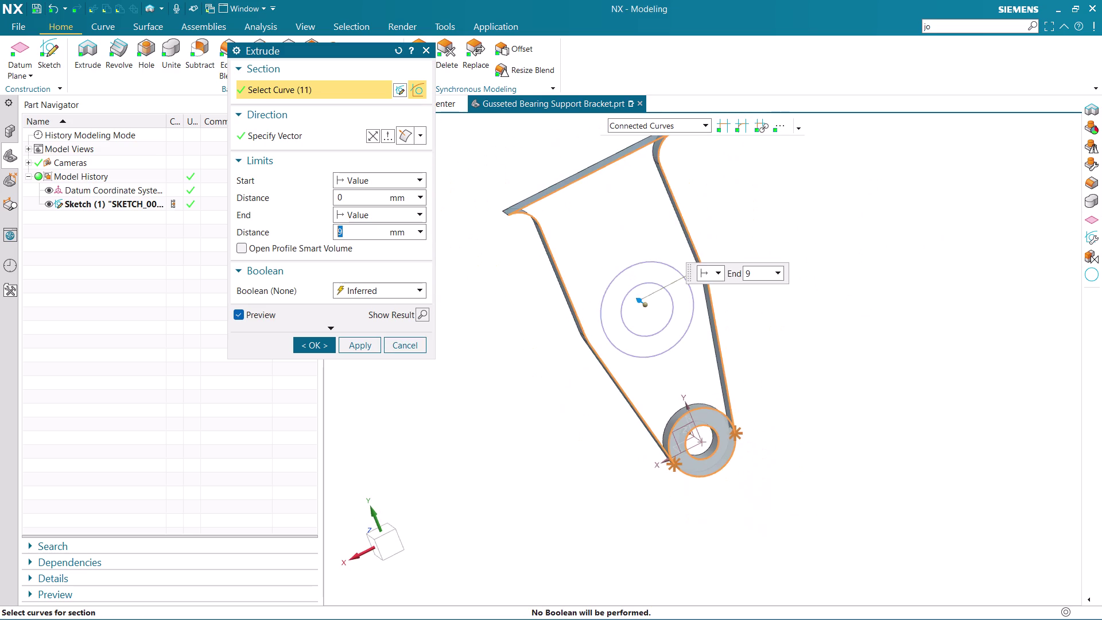
scroll(up, 3)
middle_drag(815, 399, 652, 439)
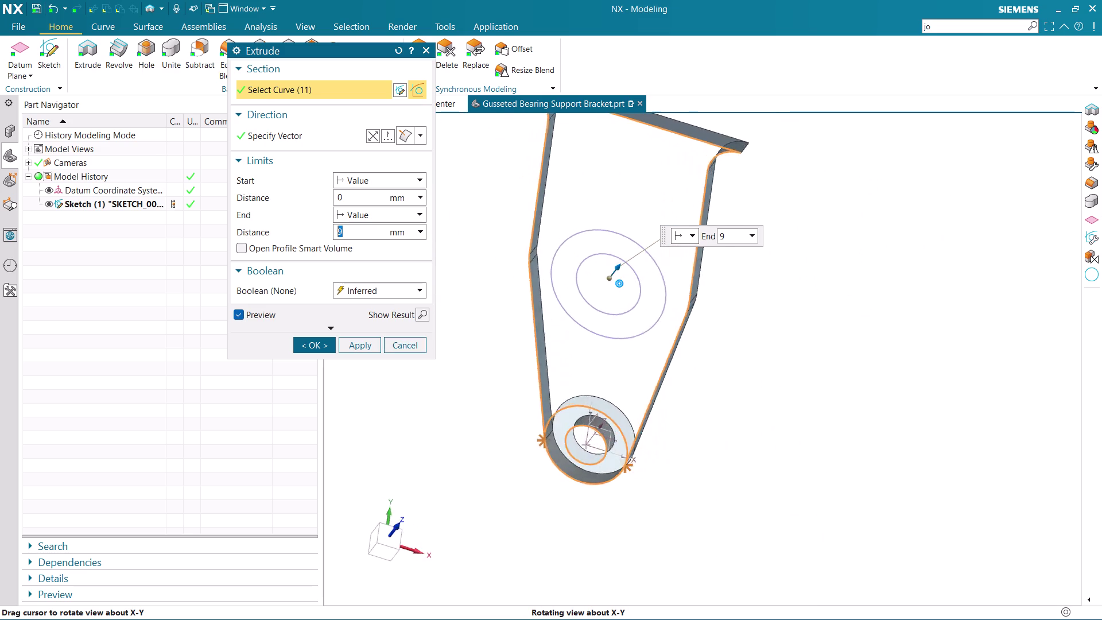
middle_drag(652, 439, 543, 424)
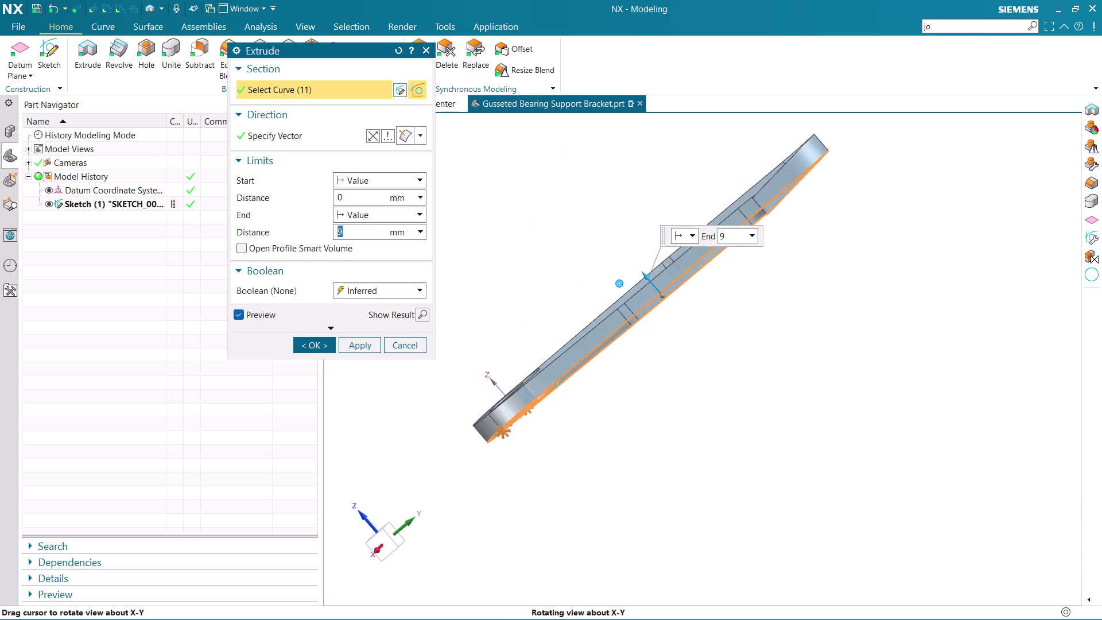
middle_drag(544, 425, 528, 438)
Set Boolean to None, cancel the extrusion, and select the bracket sketch.
click(383, 284)
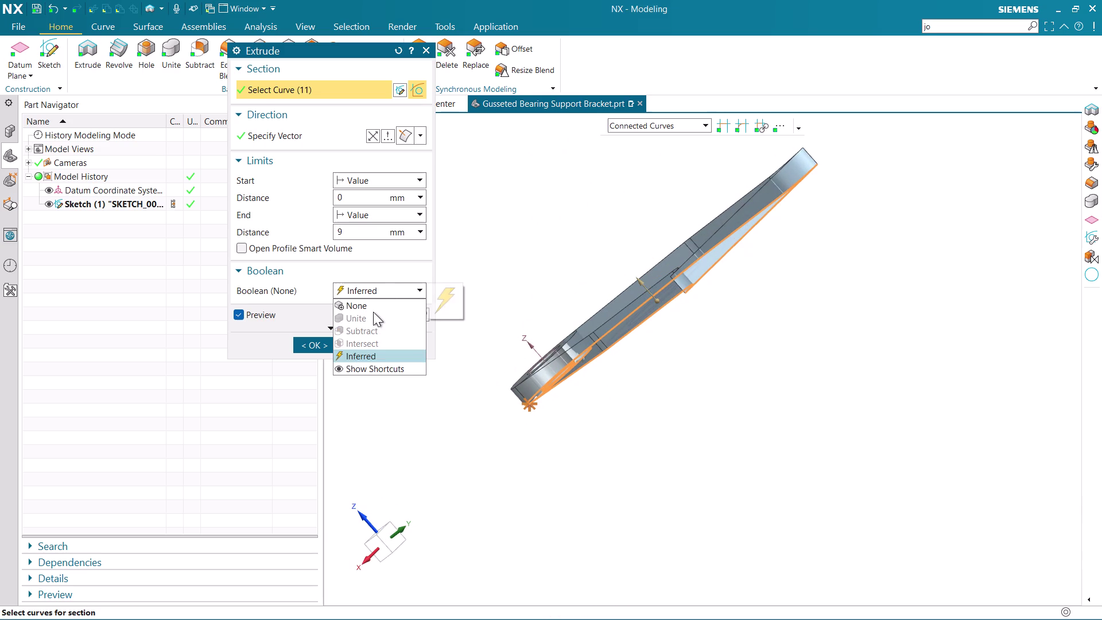
click(366, 300)
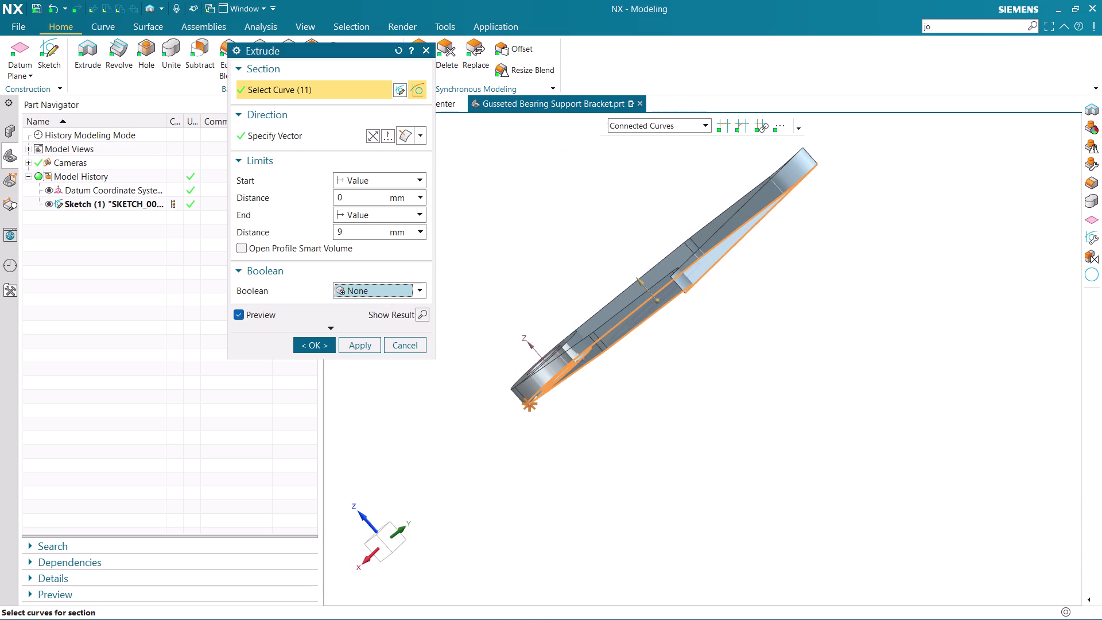
middle_drag(595, 352, 694, 368)
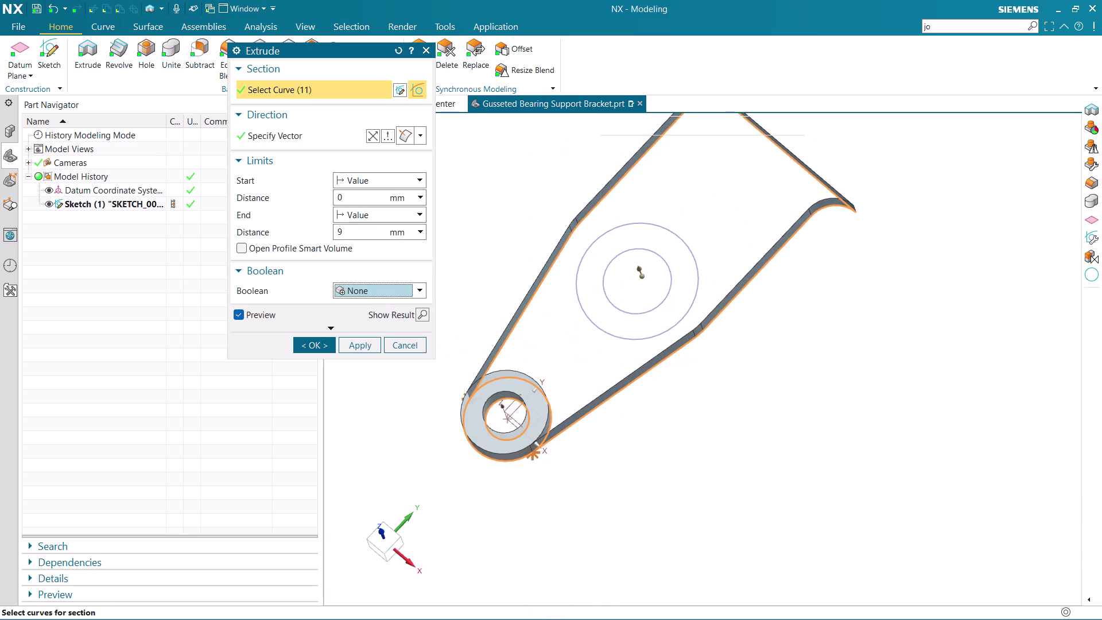
click(410, 349)
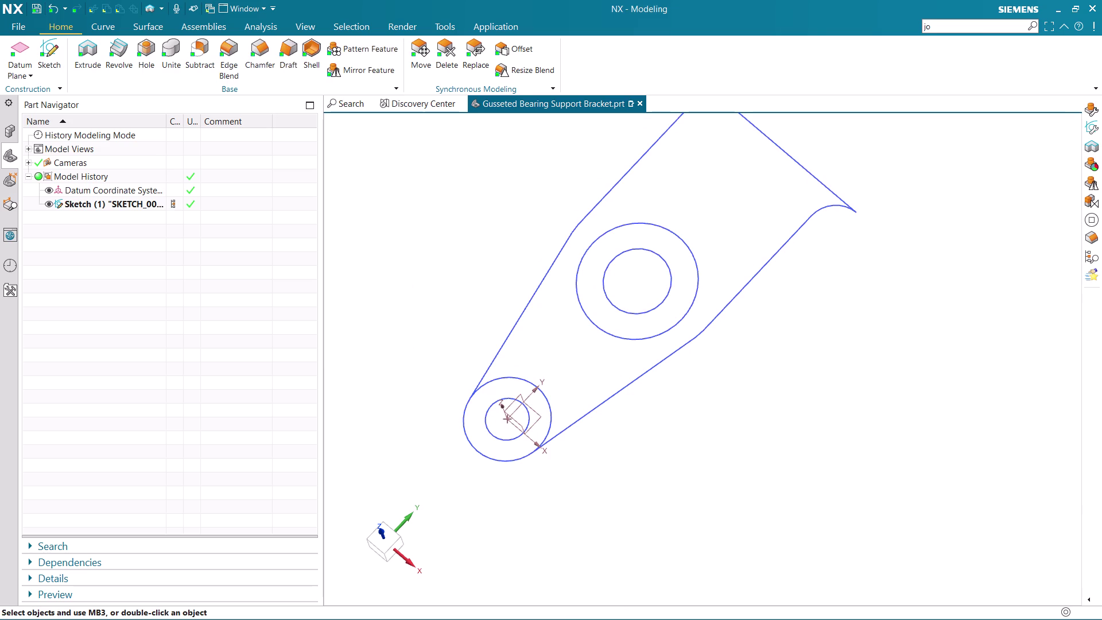
click(81, 202)
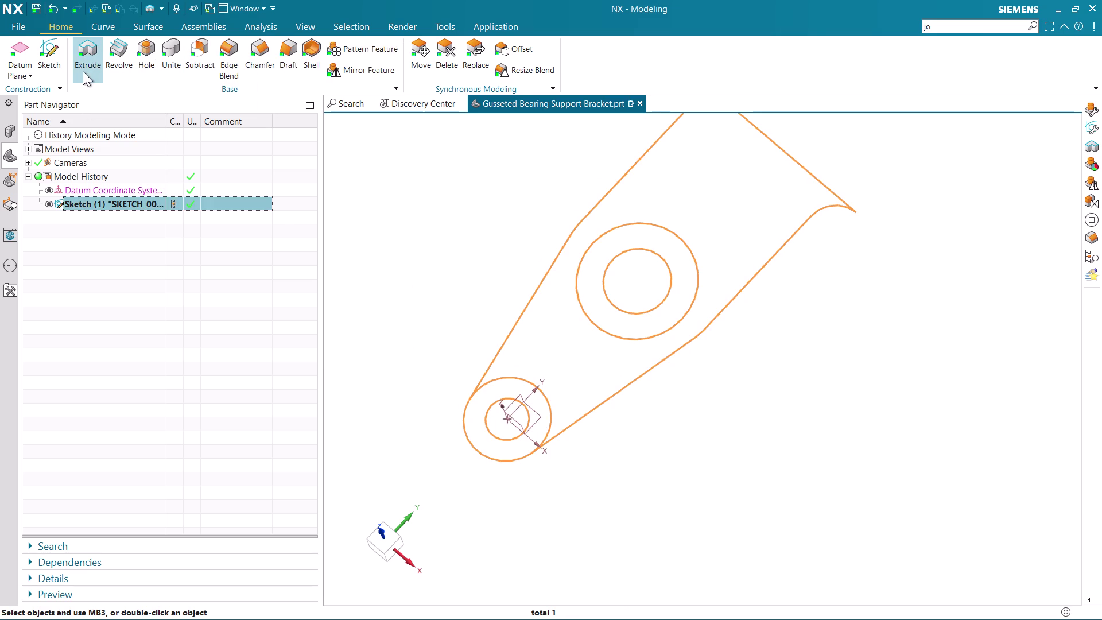
Extrude the selected bracket sketch and inspect the 30 mm solid preview from several sides.
right_click(92, 65)
click(95, 56)
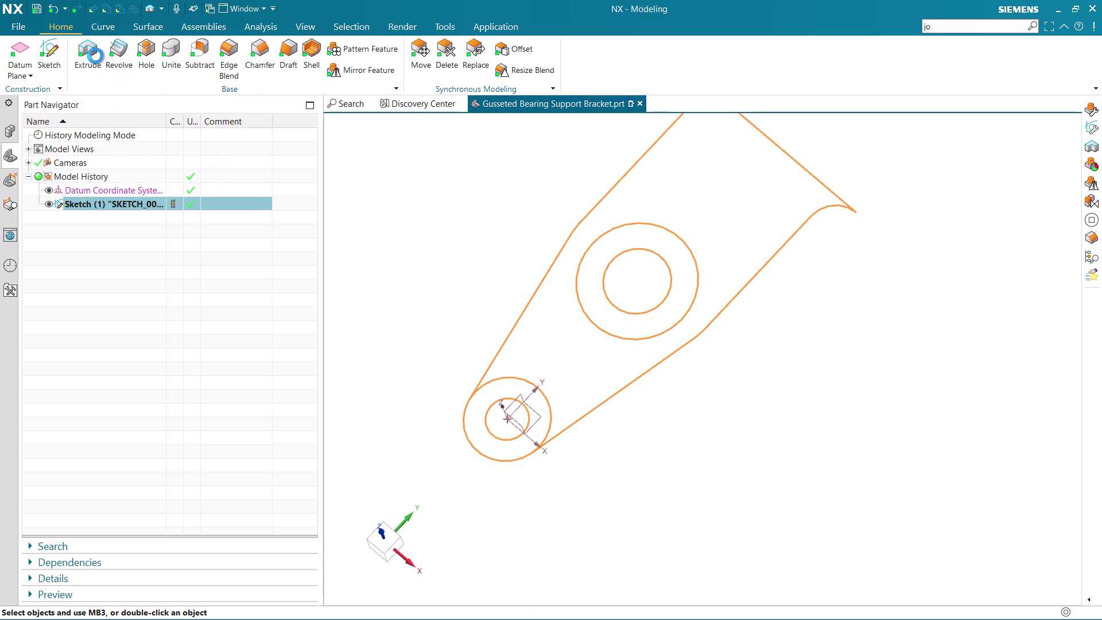
middle_drag(616, 329, 671, 295)
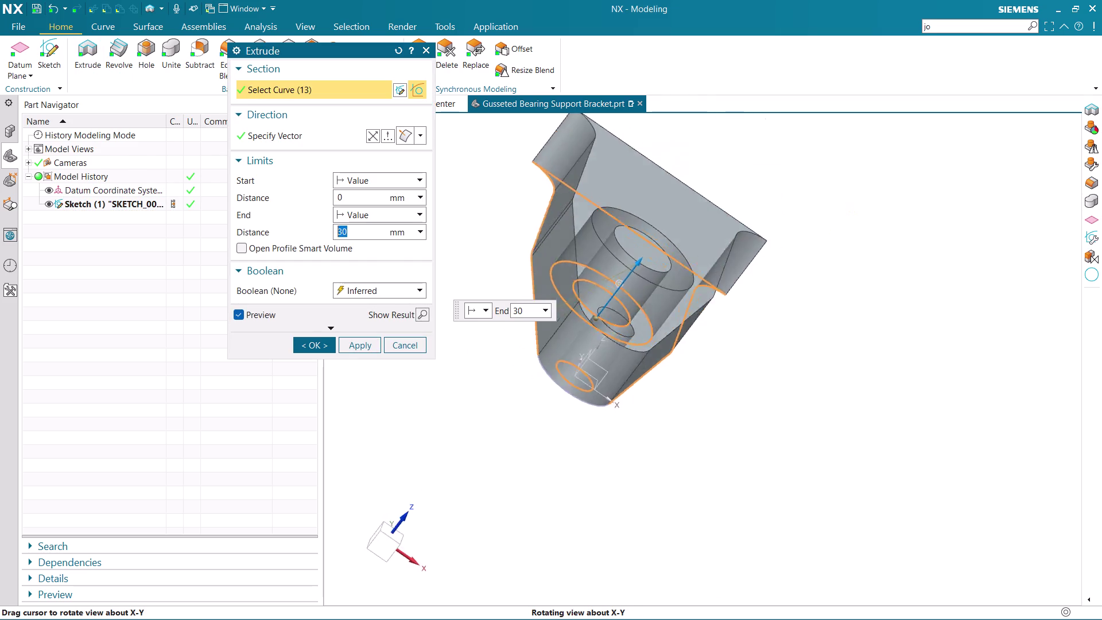
middle_drag(672, 296, 641, 353)
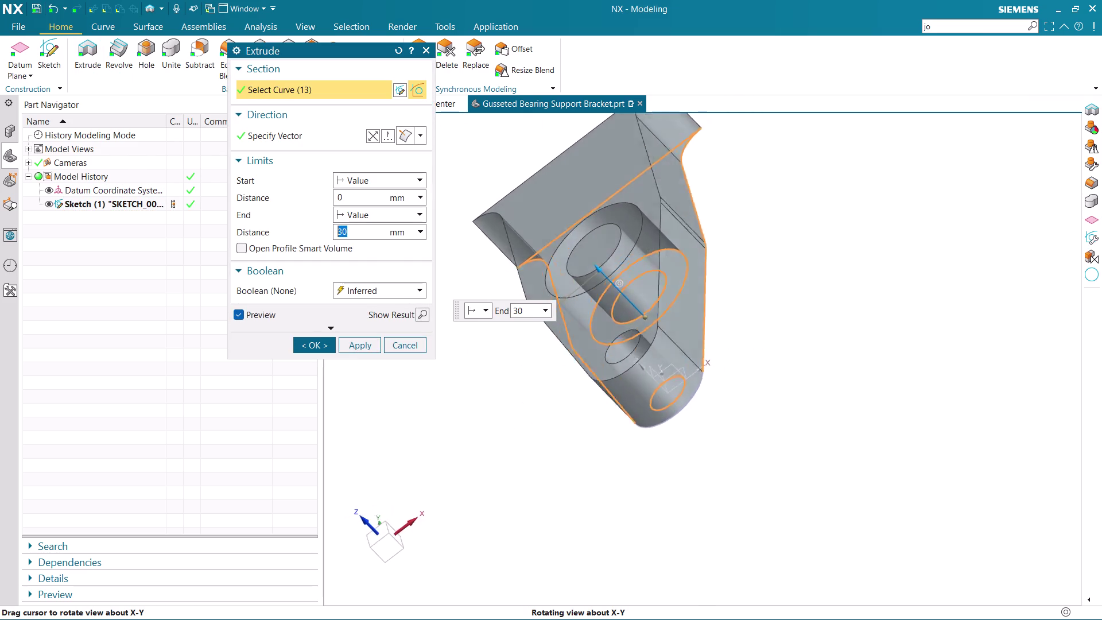
middle_drag(641, 353, 703, 353)
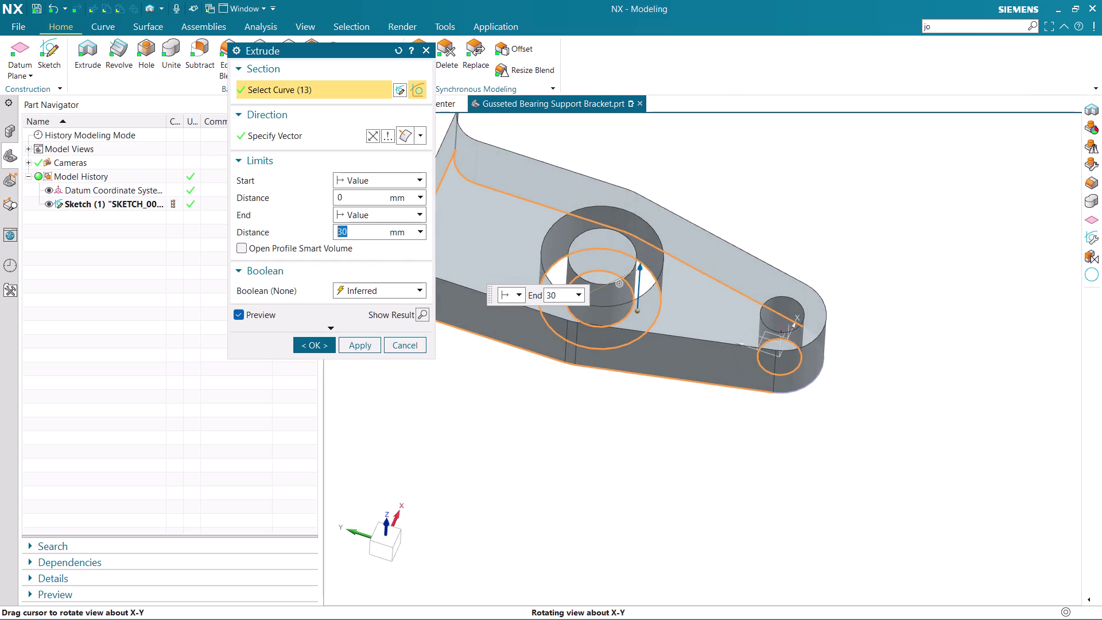
middle_drag(702, 353, 601, 275)
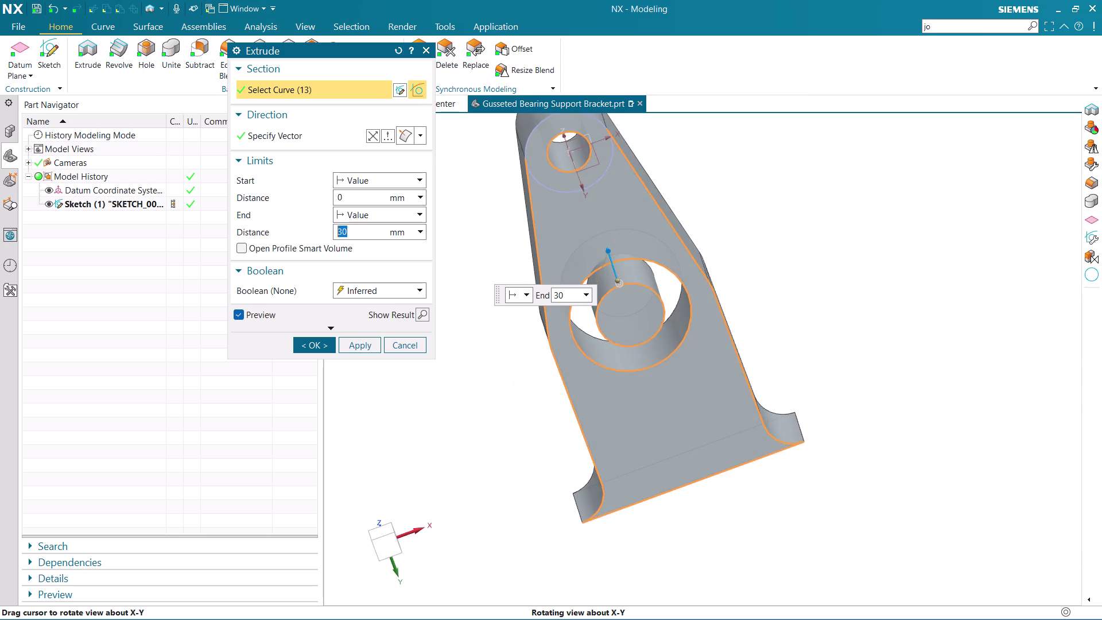
middle_drag(601, 274, 699, 342)
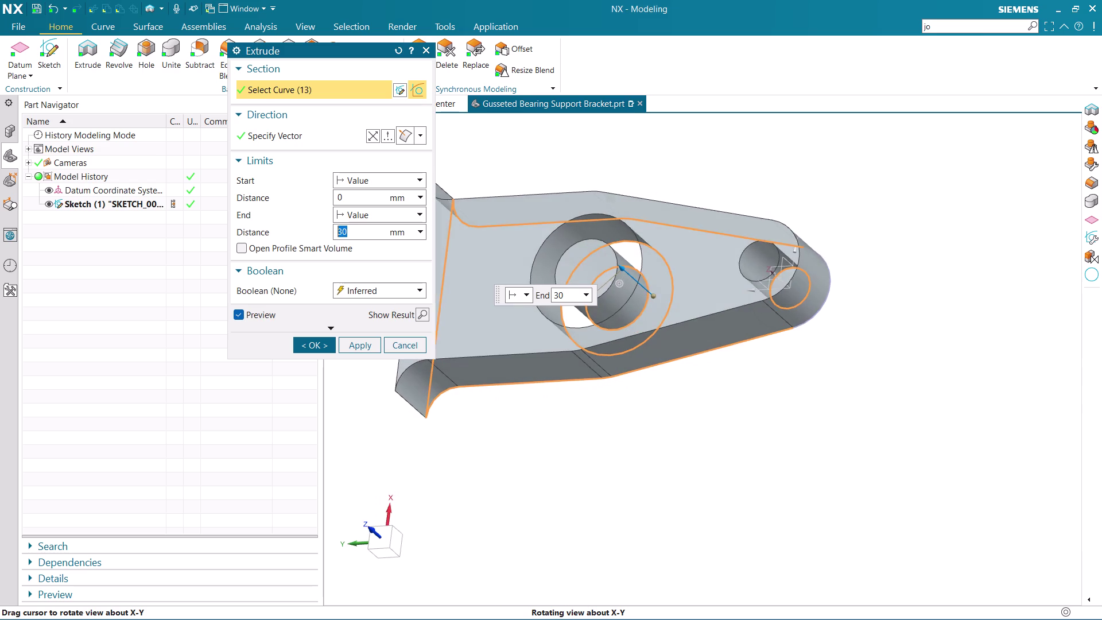
middle_drag(699, 341, 700, 342)
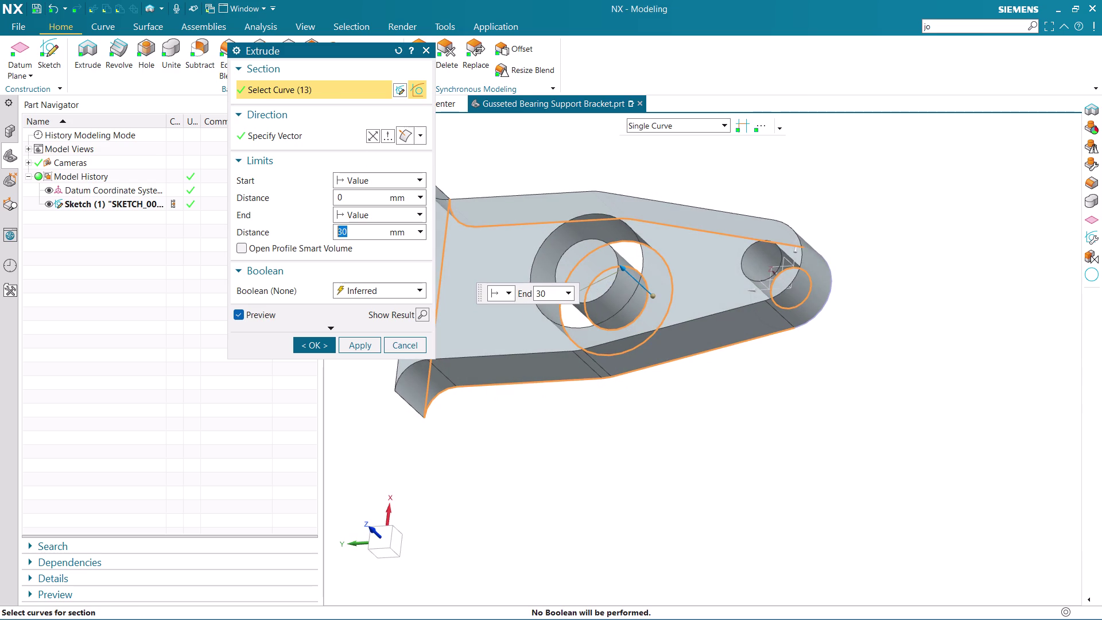
middle_drag(791, 431, 683, 369)
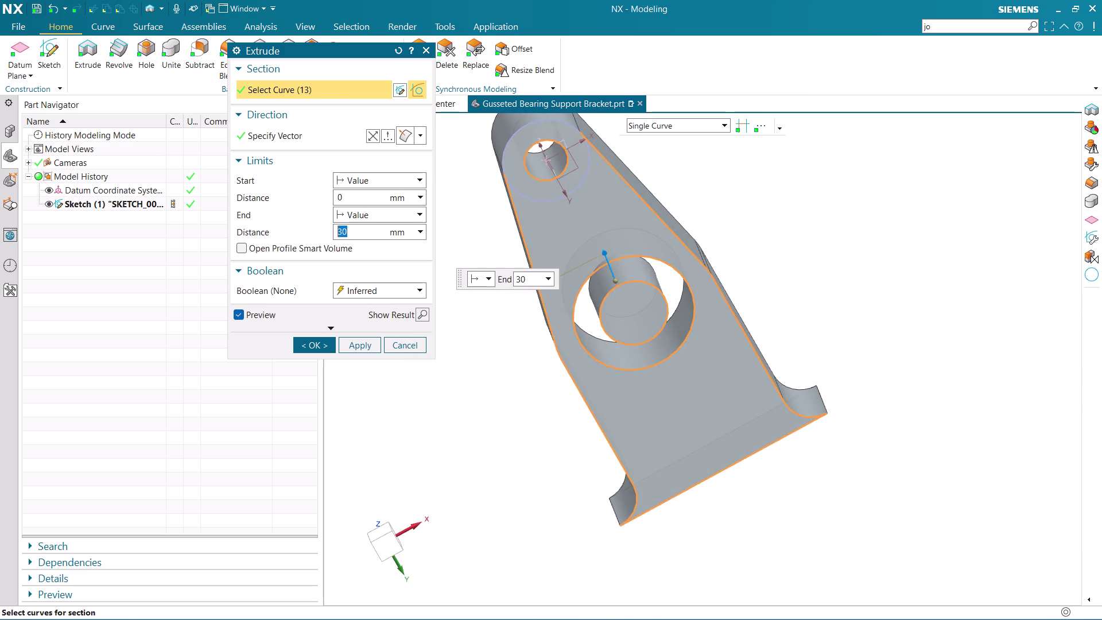
View the 30 mm preview isometrically and upright, then select the distance value.
scroll(up, 3)
click(649, 255)
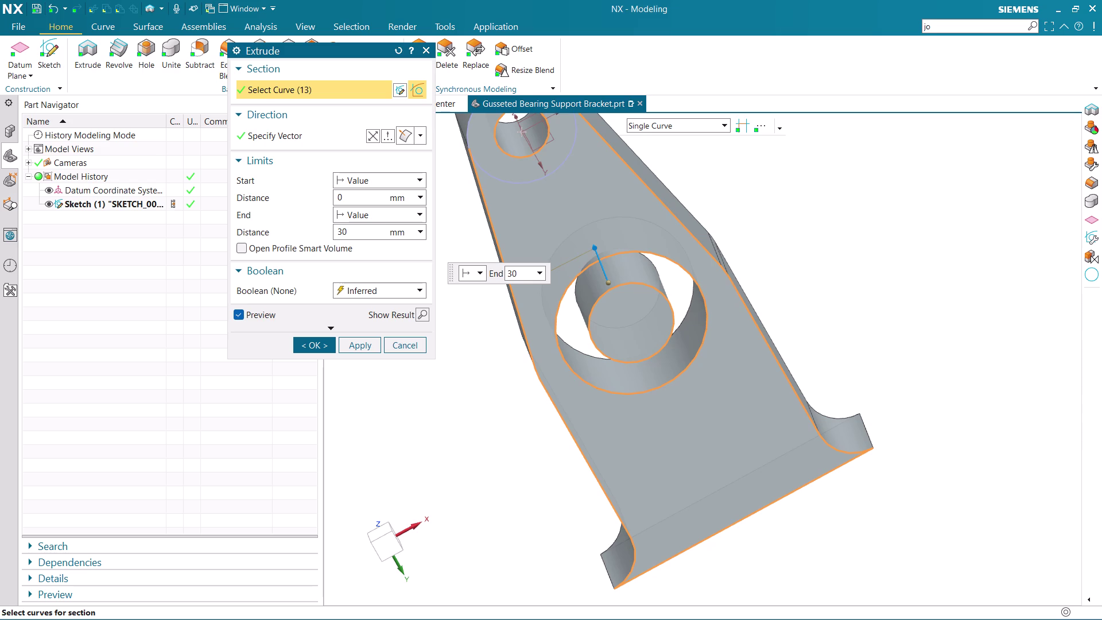
click(637, 287)
middle_drag(827, 325, 884, 400)
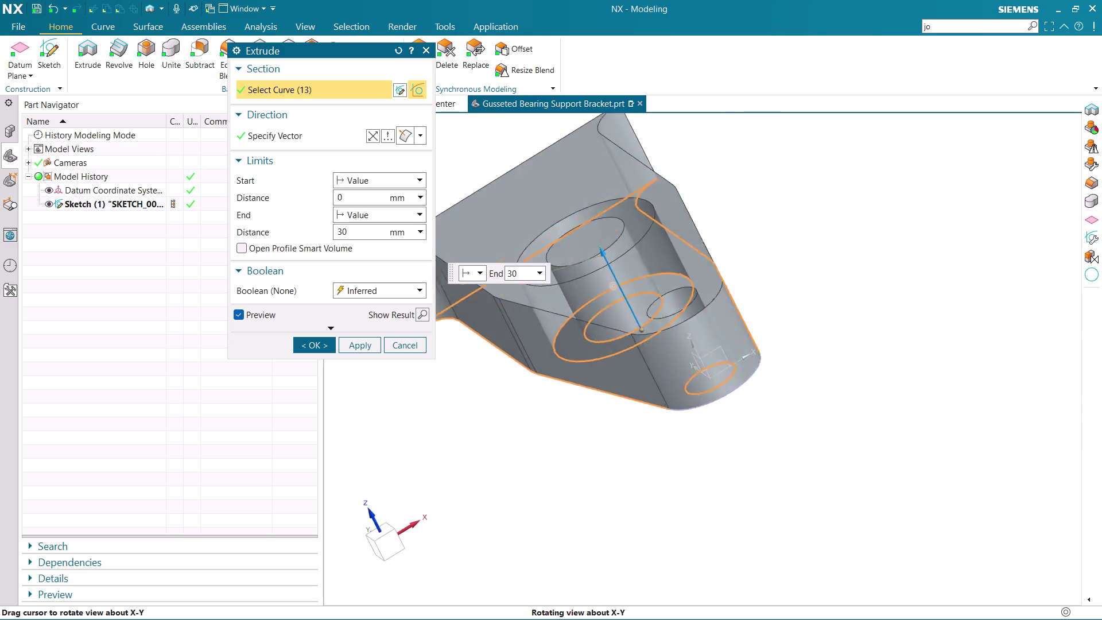
middle_drag(884, 400, 902, 419)
scroll(down, 3)
scroll(up, 3)
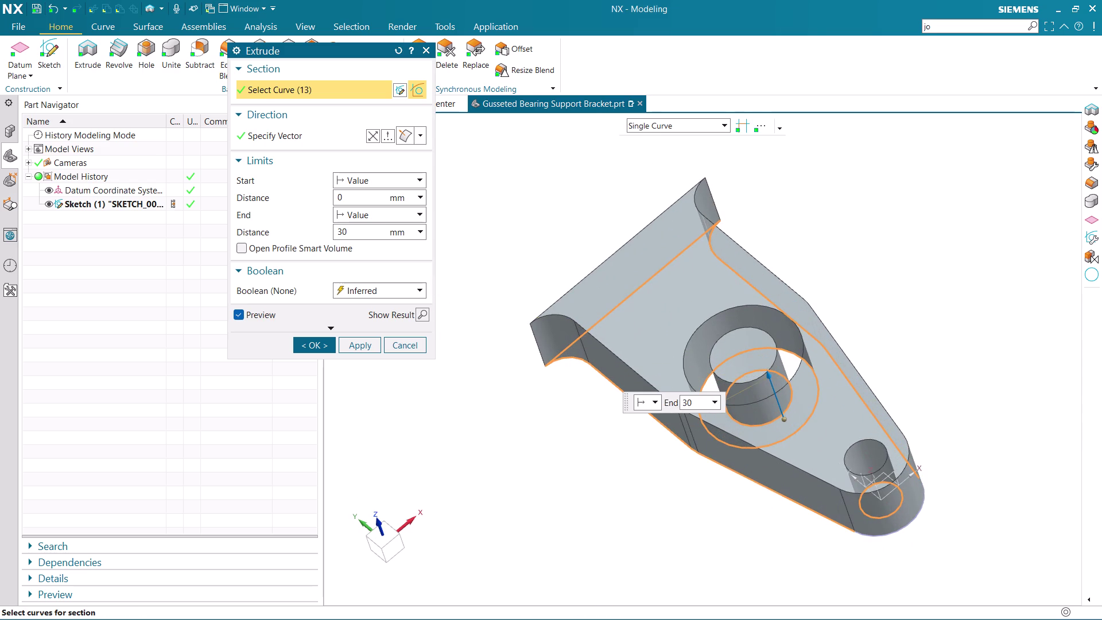
middle_drag(1044, 430, 1025, 439)
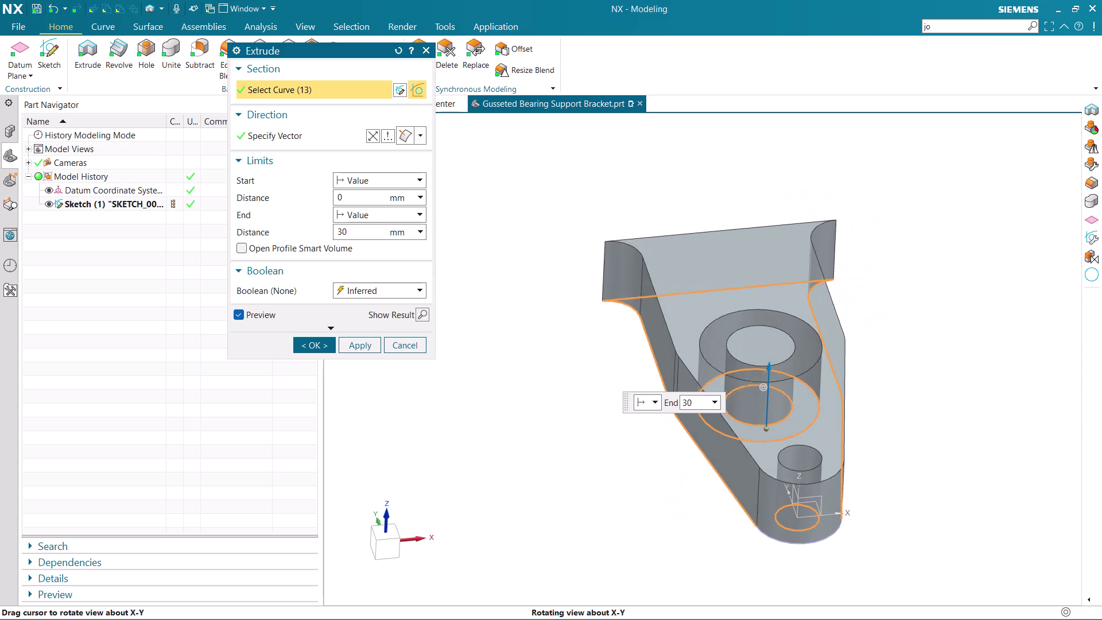
middle_drag(1025, 439, 1027, 440)
drag(373, 229, 279, 245)
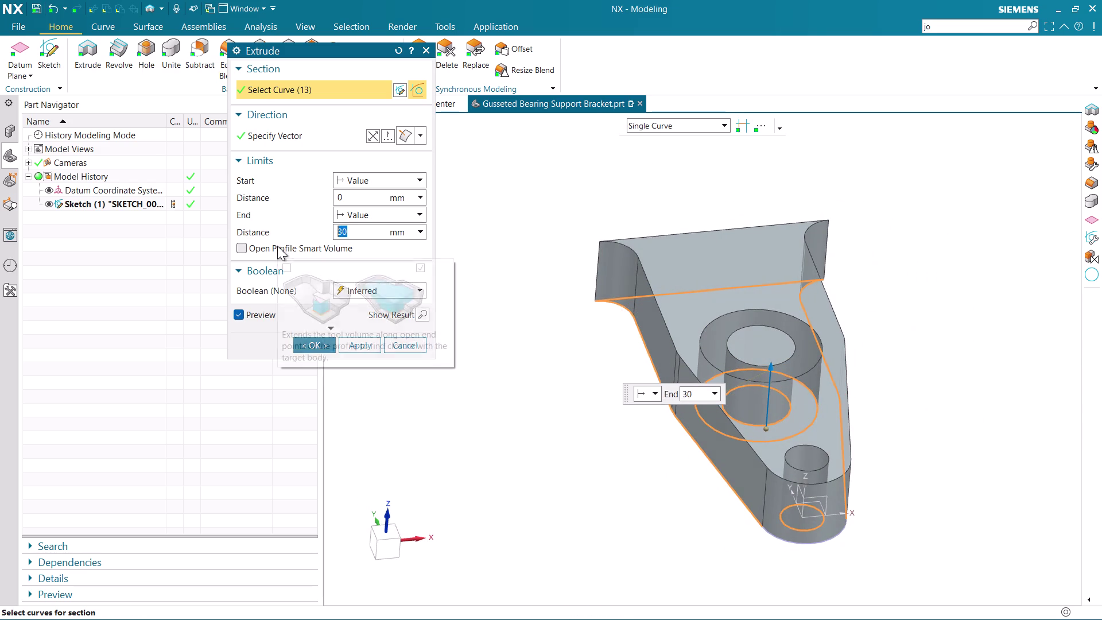
Change the End Distance from 30 to 9 mm and inspect the thin plate preview.
key(BackSpace)
key(9)
key(Return)
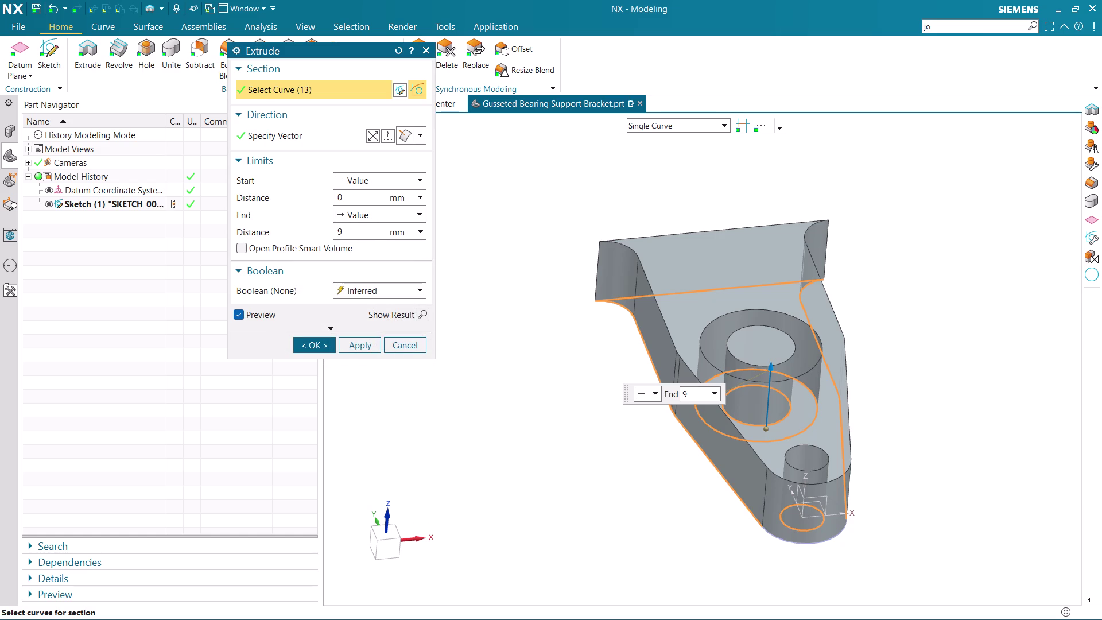
key(Return)
middle_drag(888, 428, 822, 476)
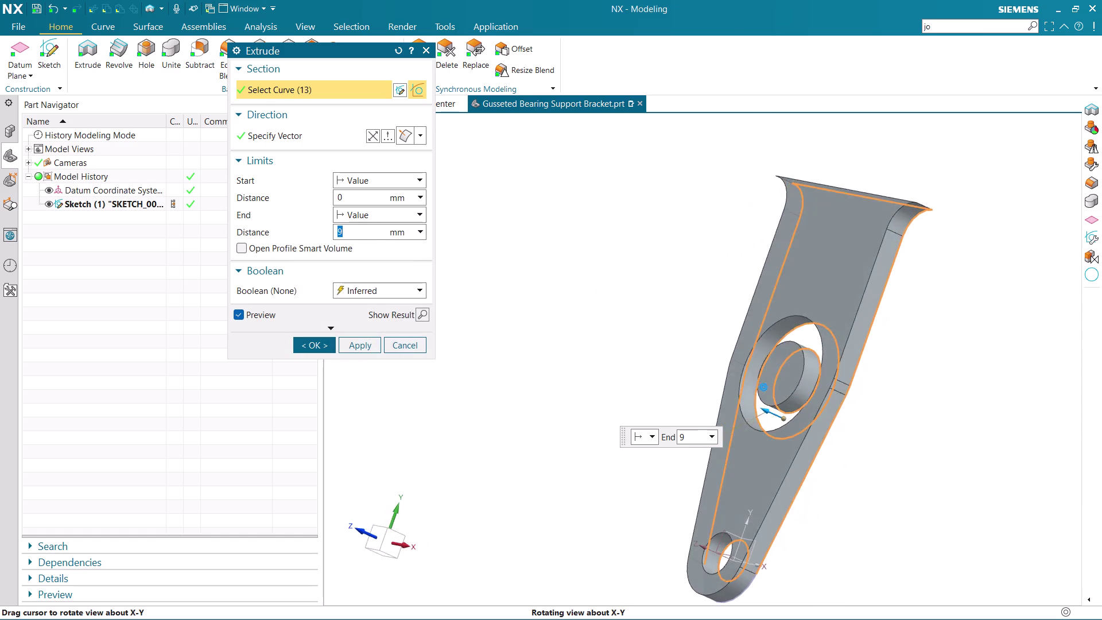
middle_drag(821, 476, 850, 467)
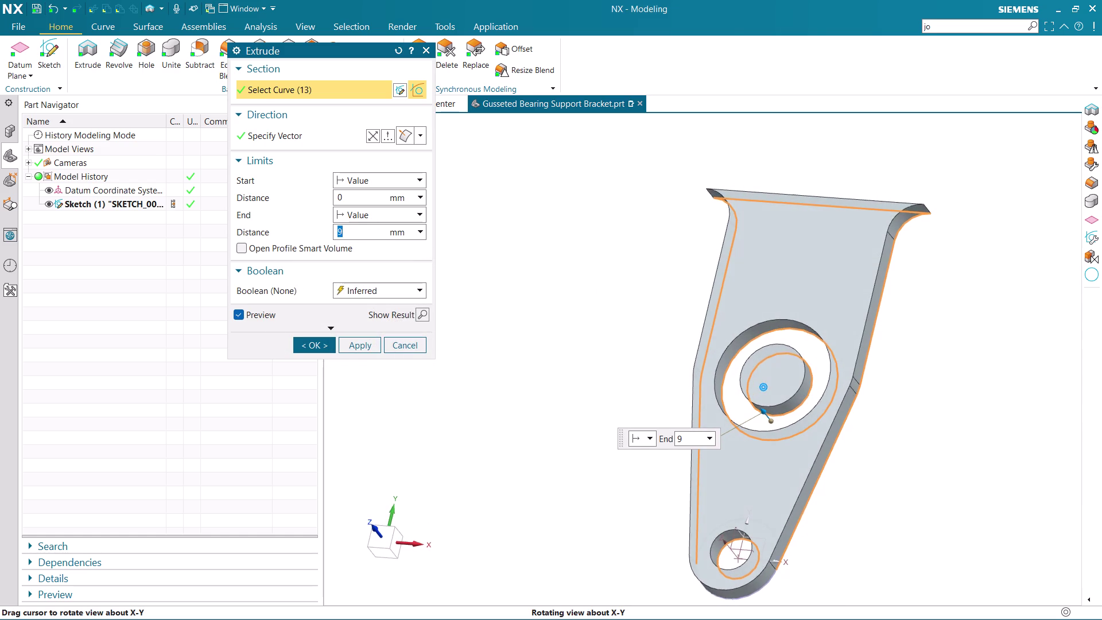
middle_drag(850, 467, 857, 472)
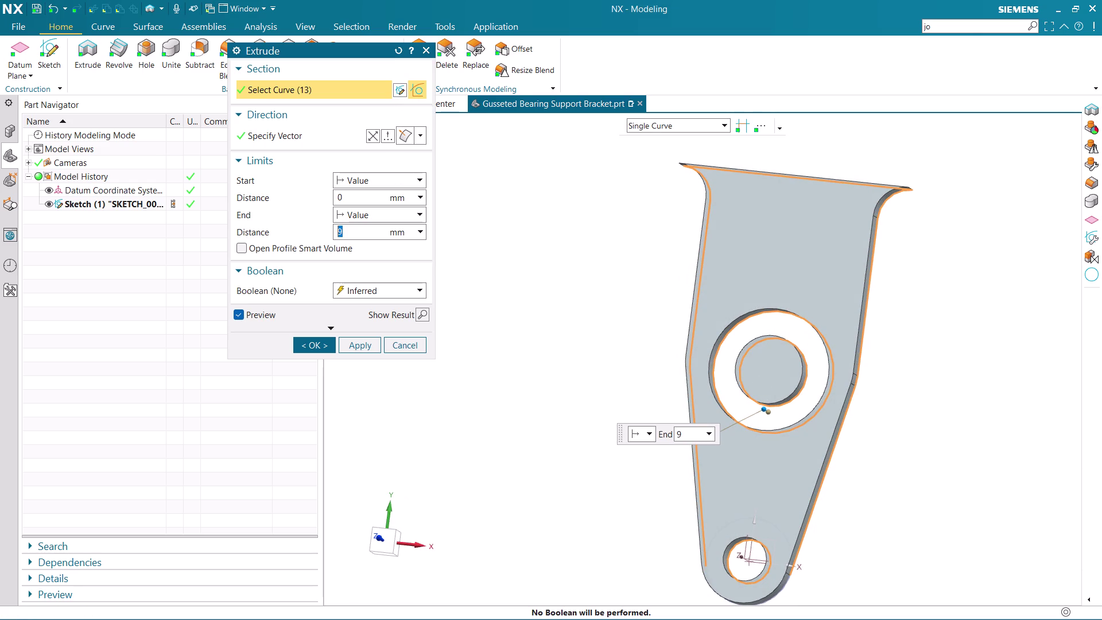
middle_drag(978, 402, 950, 416)
scroll(up, 3)
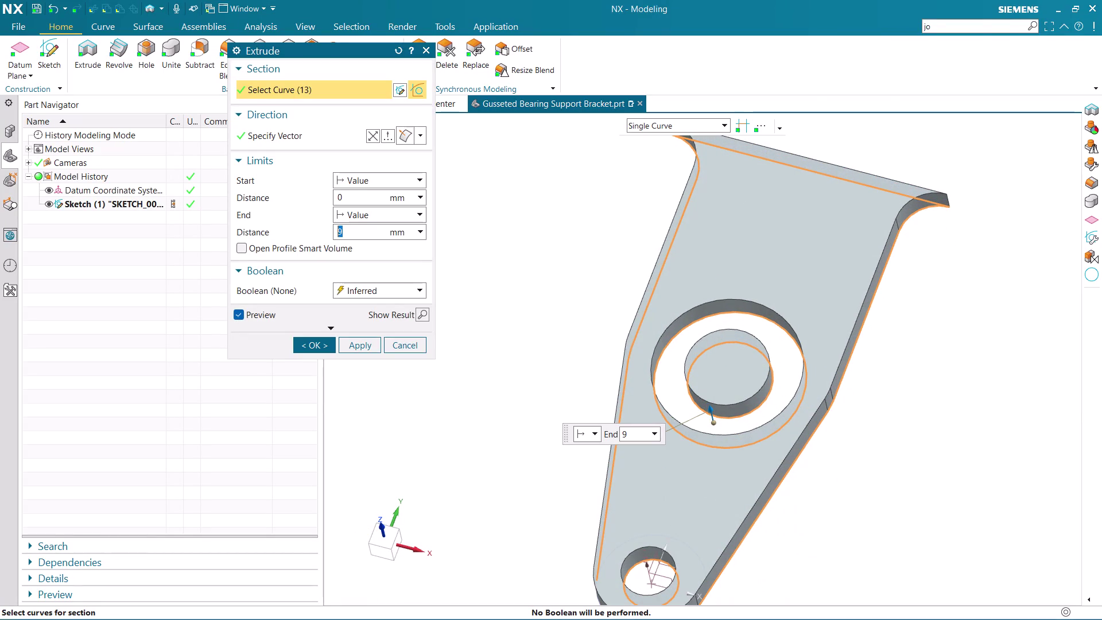
scroll(down, 3)
middle_drag(869, 392, 898, 422)
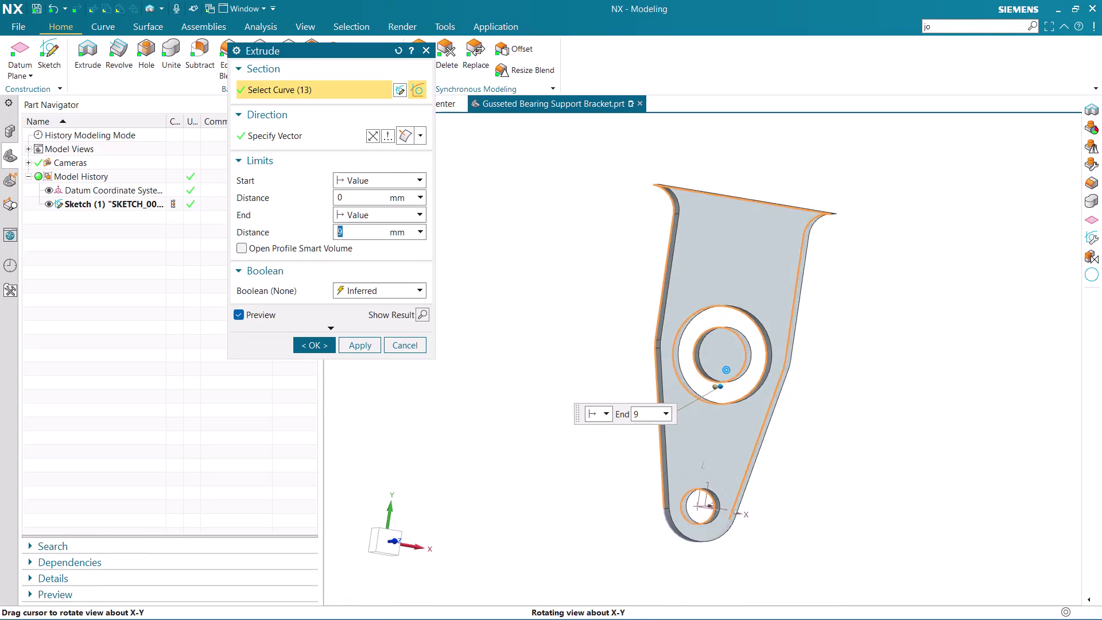
middle_drag(898, 422, 886, 419)
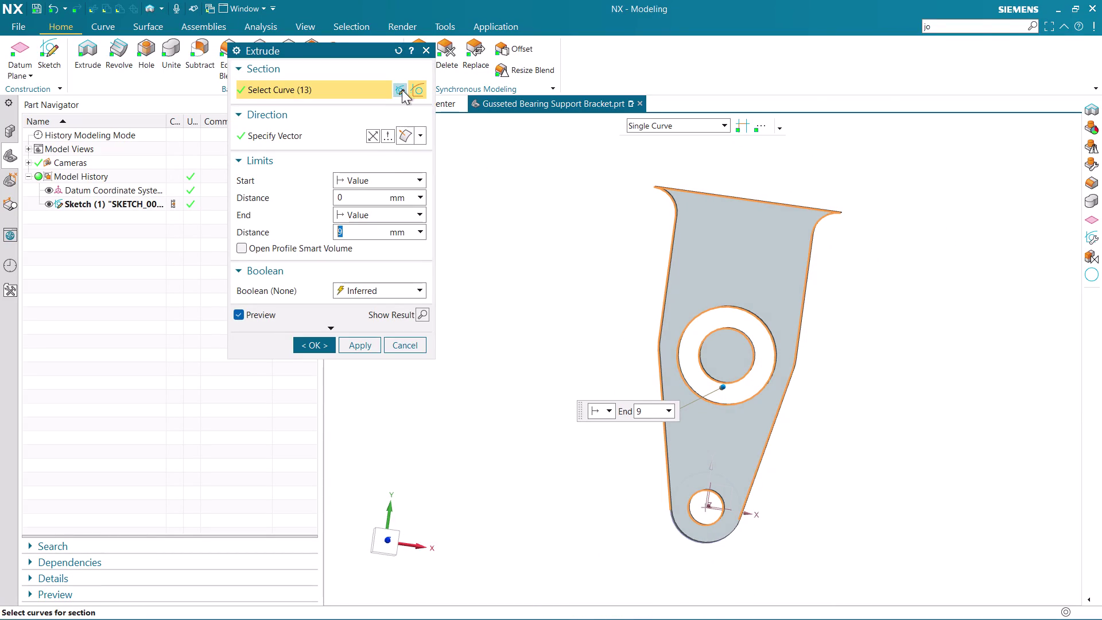
Briefly reopen and finish the bracket sketch, keeping the 13-curve 9 mm preview.
click(403, 89)
scroll(up, 3)
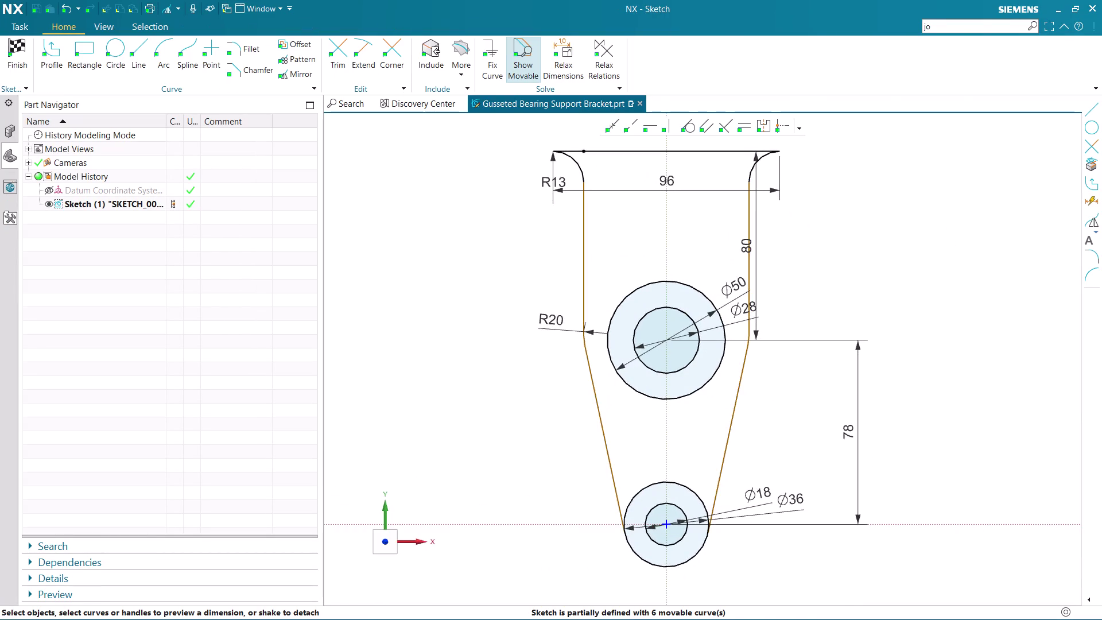
scroll(up, 3)
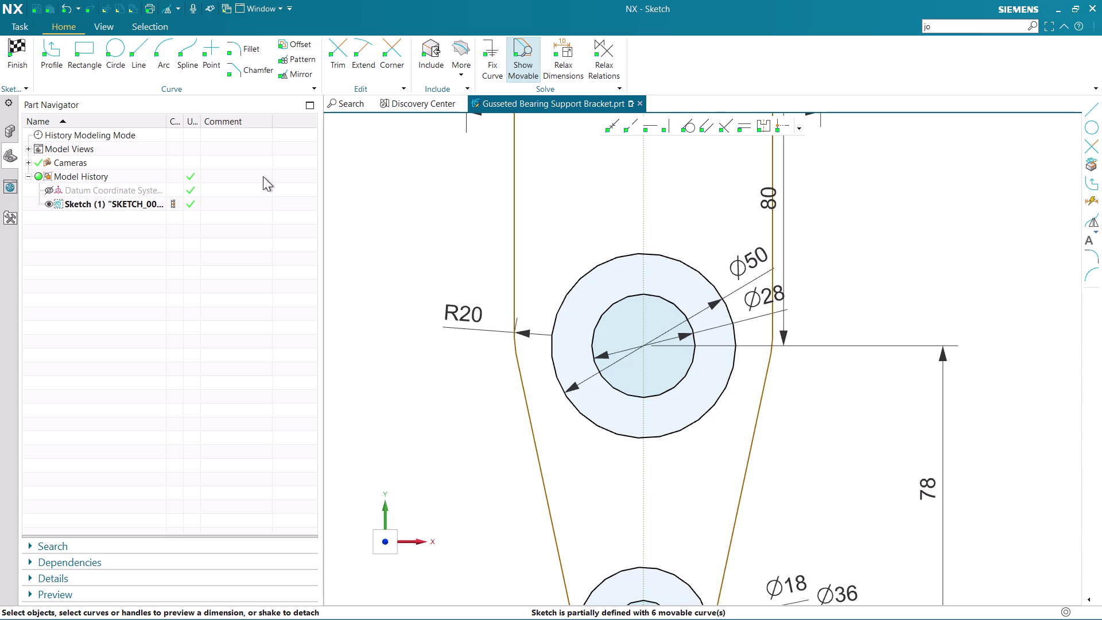
click(11, 50)
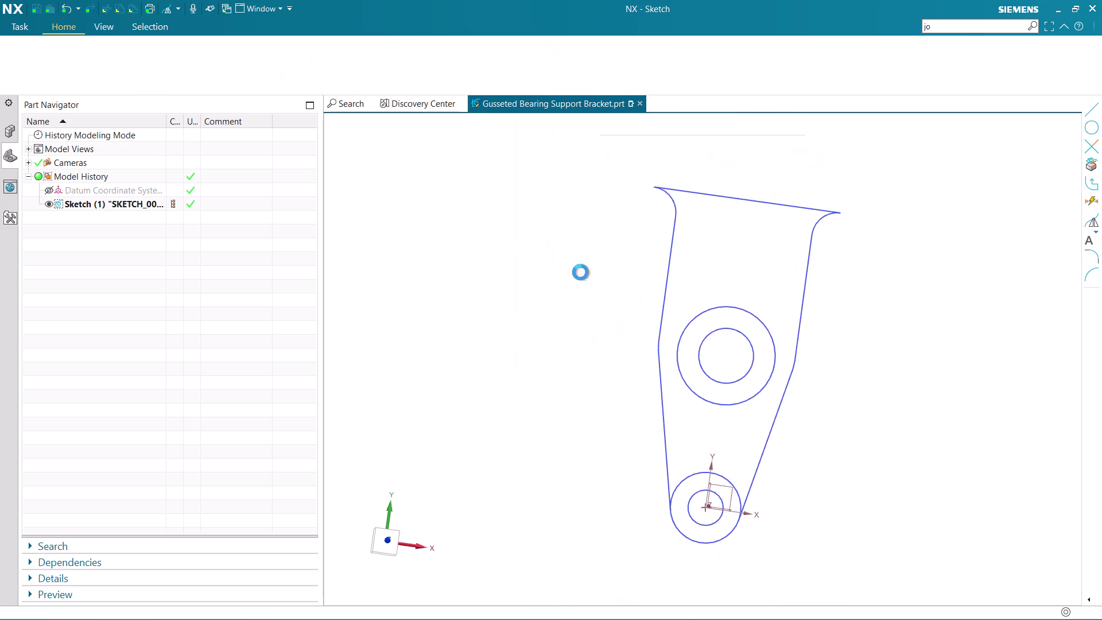
scroll(up, 3)
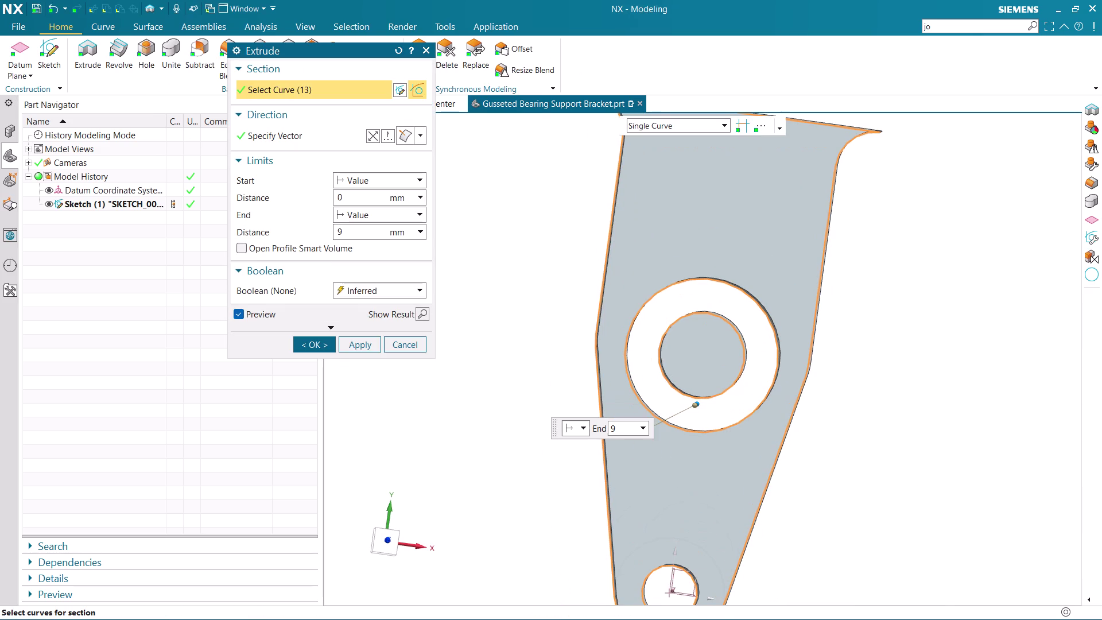
Inspect the 9 mm plate preview, dismiss the quick options, and look into the bore.
middle_drag(820, 358, 784, 339)
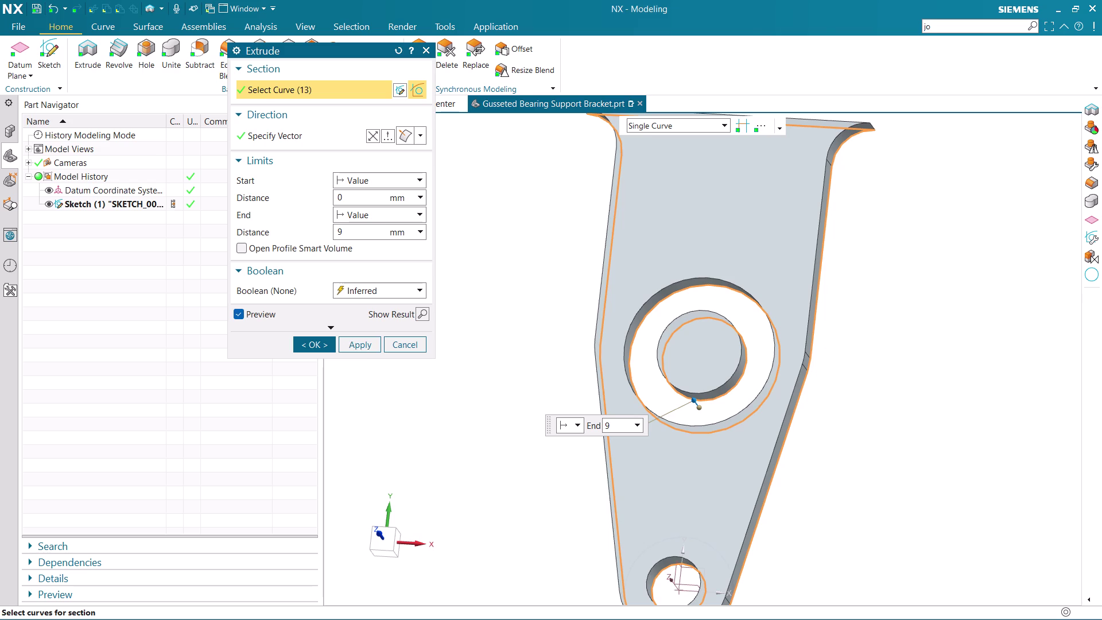
scroll(down, 3)
click(706, 371)
right_click(700, 362)
scroll(up, 3)
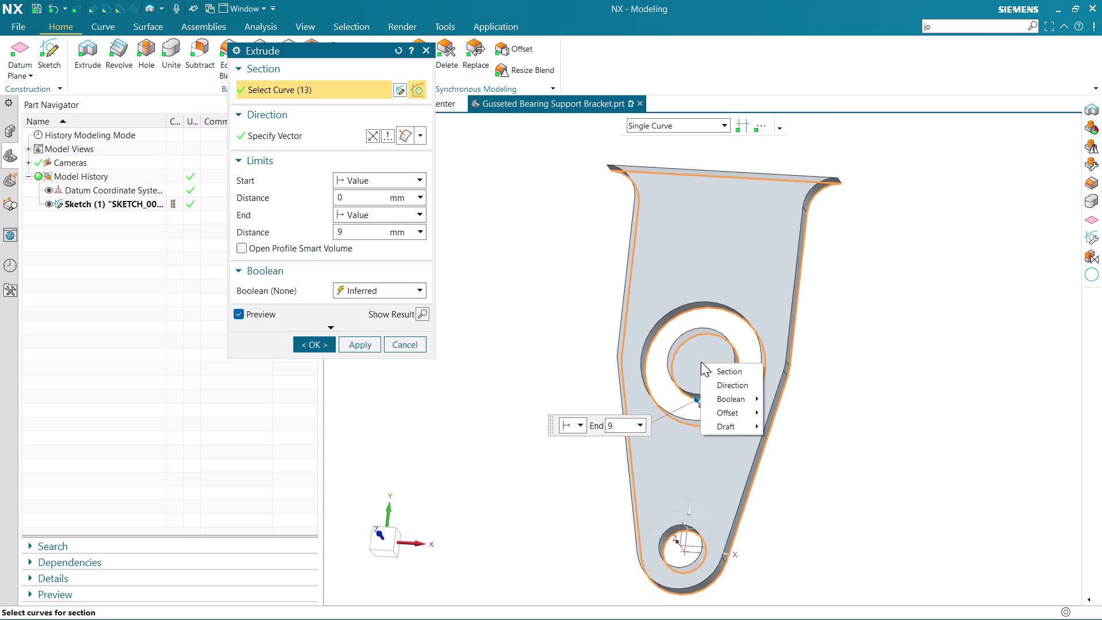
click(485, 355)
scroll(up, 3)
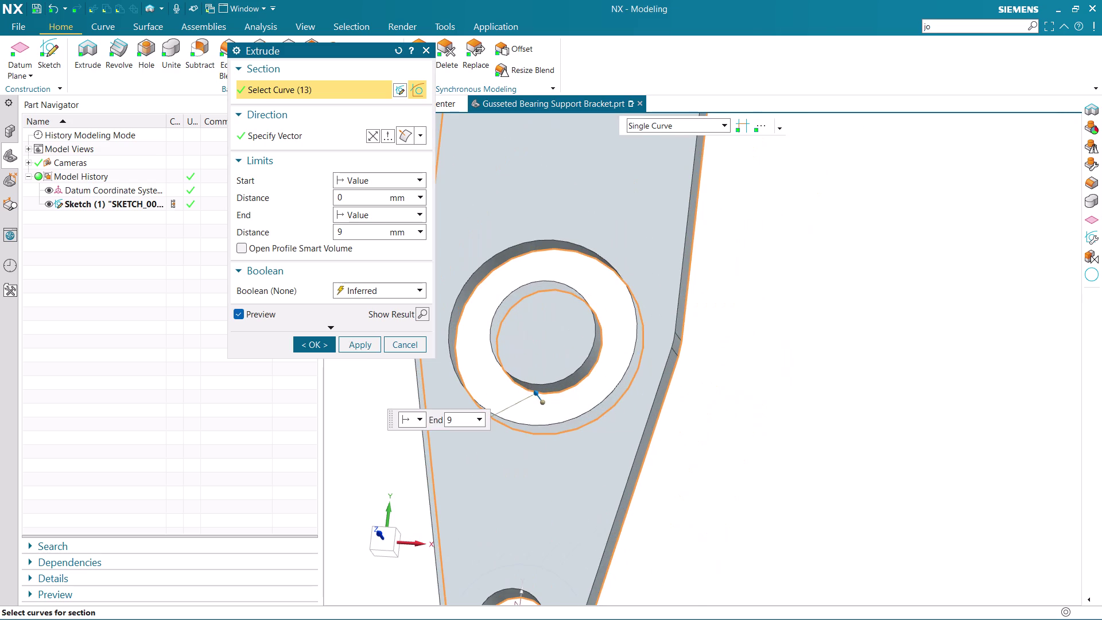
middle_drag(875, 426, 733, 436)
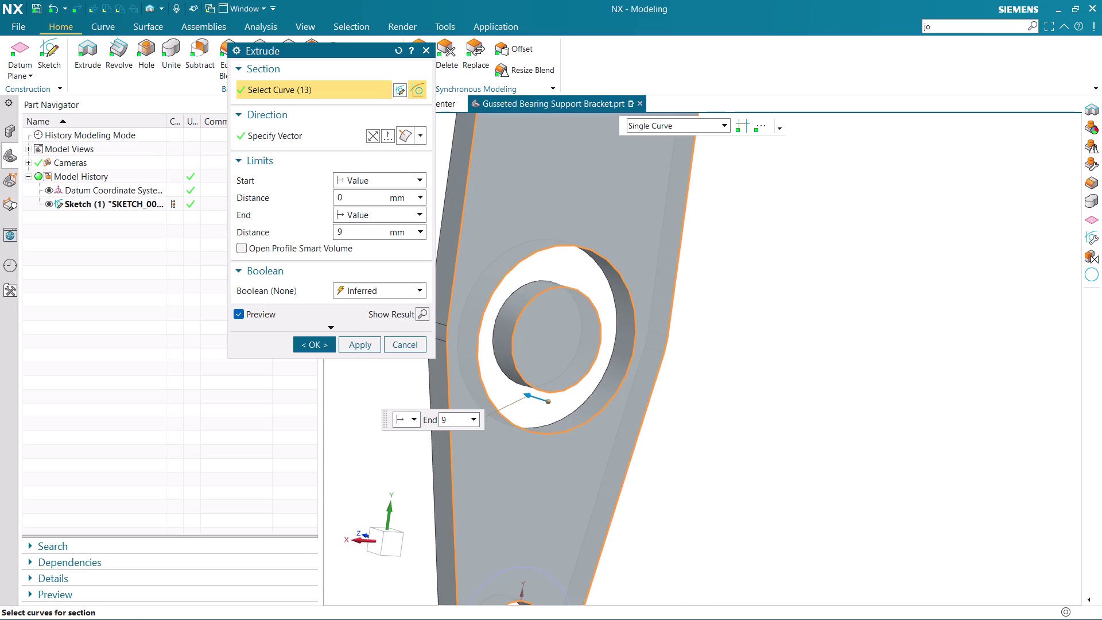
Change options in the Extrude dialog and view the plate edge.
click(321, 83)
click(504, 282)
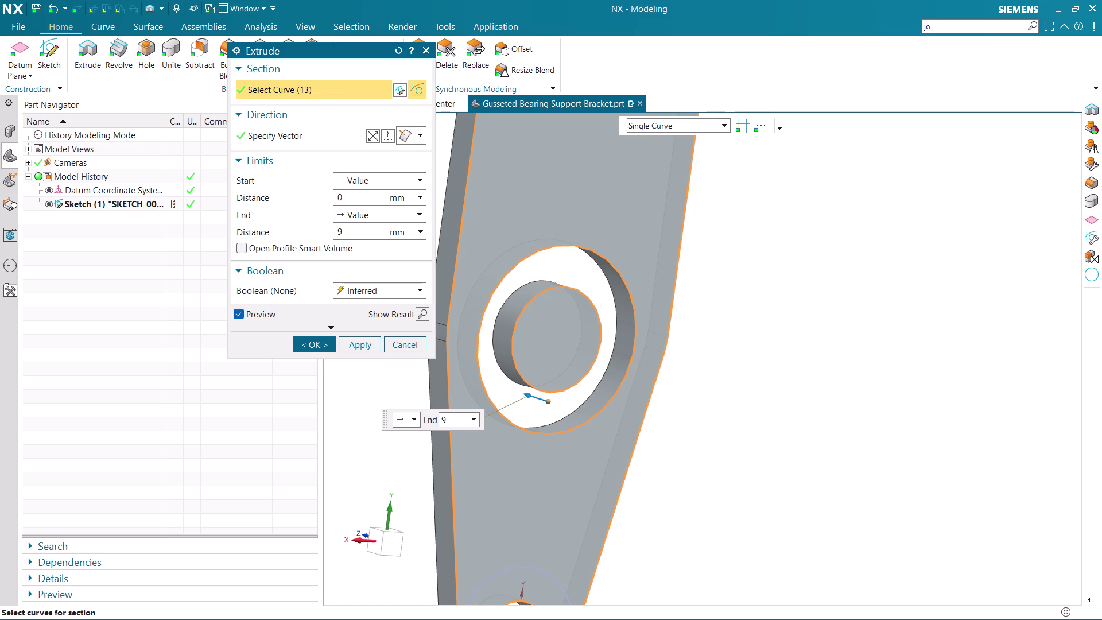
click(562, 291)
click(559, 289)
scroll(down, 3)
middle_drag(587, 291, 730, 262)
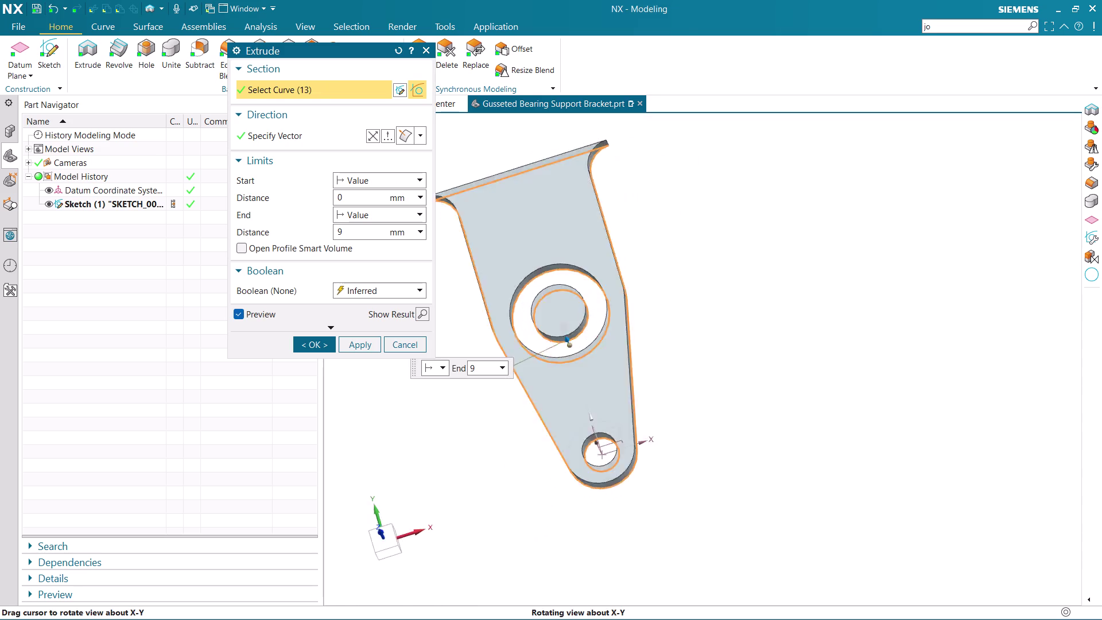
middle_drag(730, 262, 759, 257)
scroll(down, 3)
scroll(up, 3)
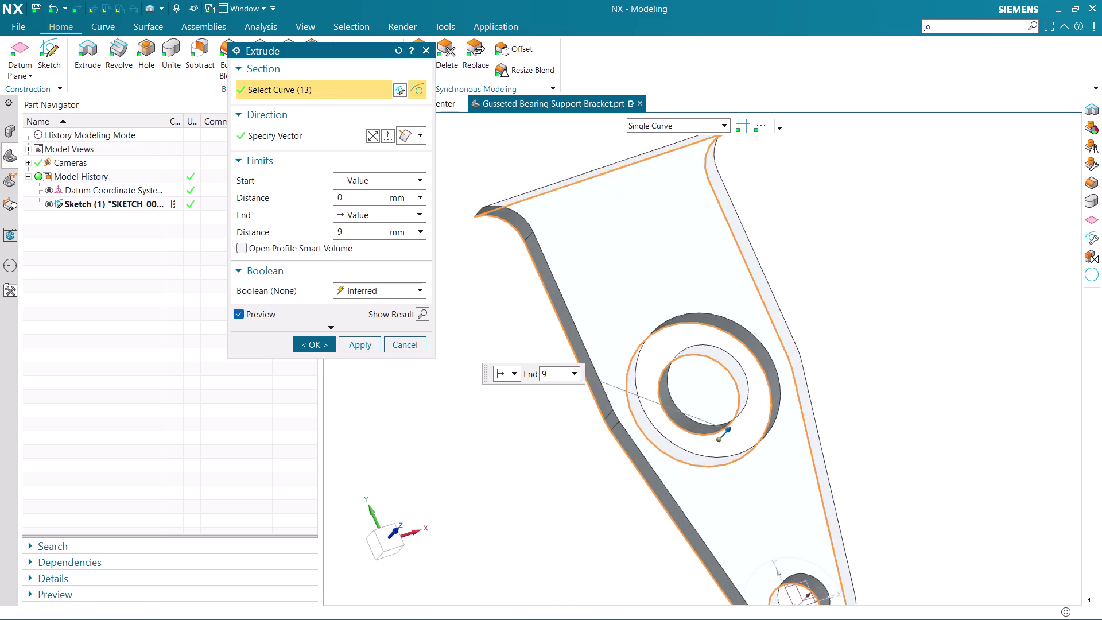
Check the plate thickness and confirm the 9 mm extrusion.
middle_drag(745, 432, 684, 425)
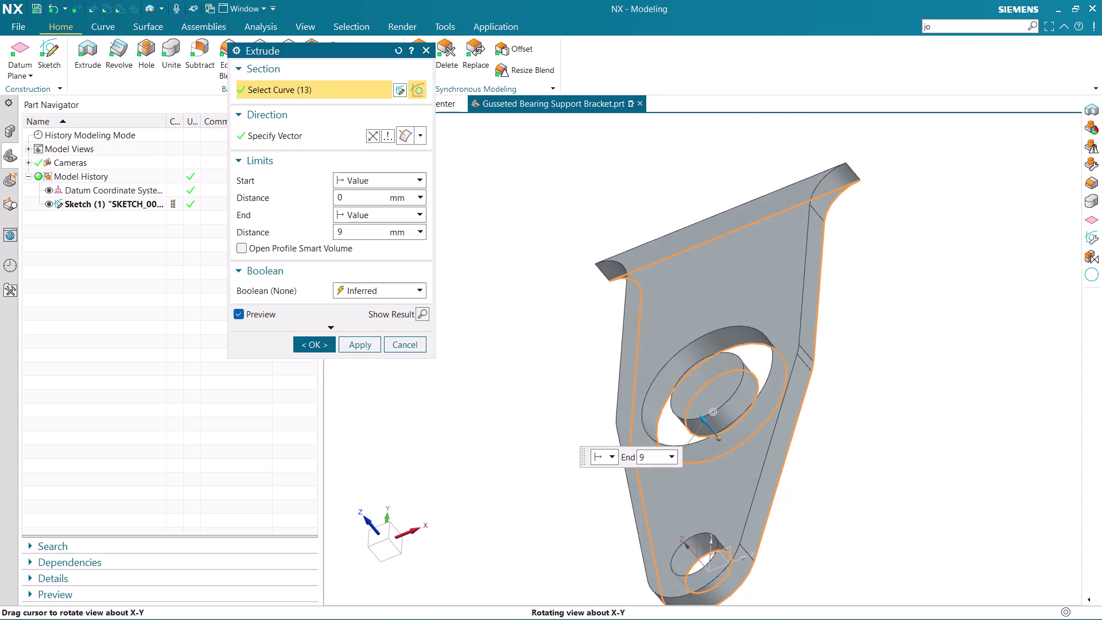
middle_drag(684, 424, 709, 446)
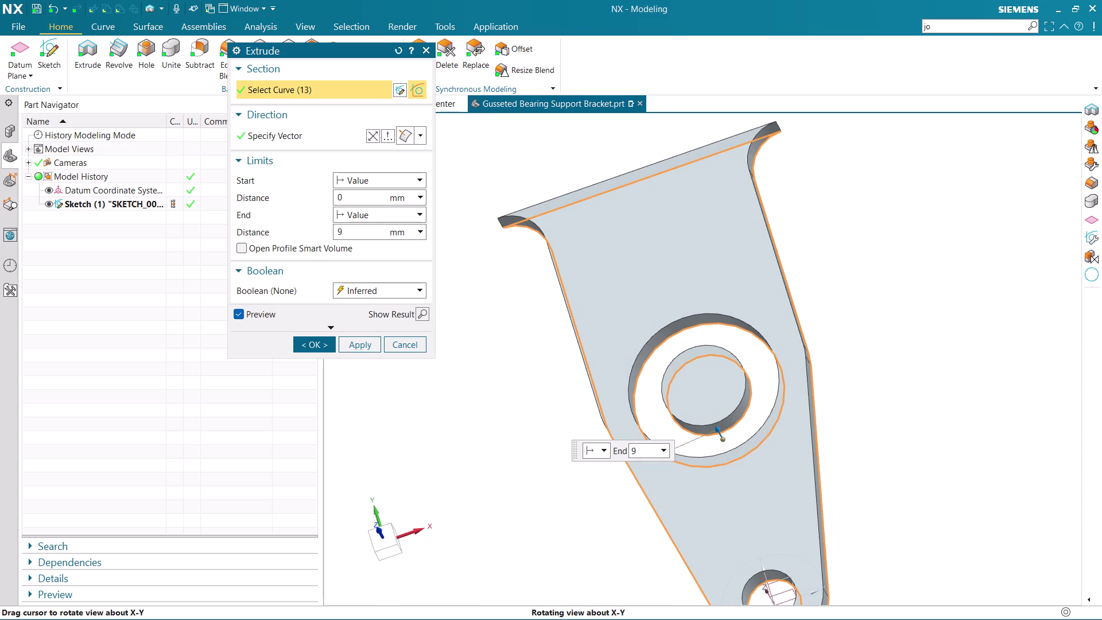
scroll(up, 3)
click(650, 351)
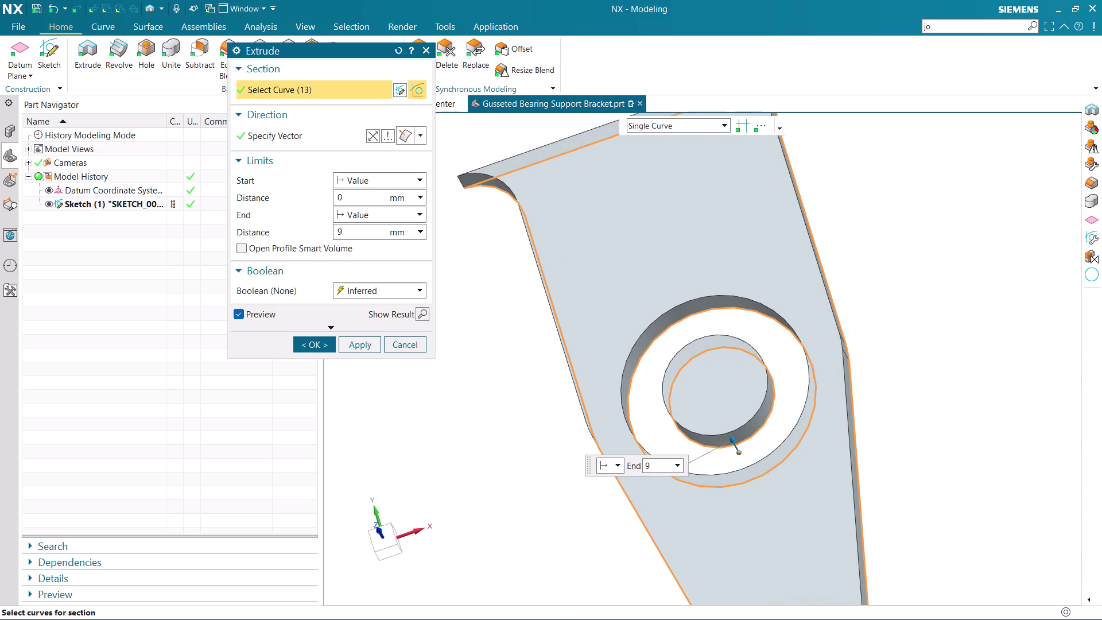
click(683, 371)
click(647, 342)
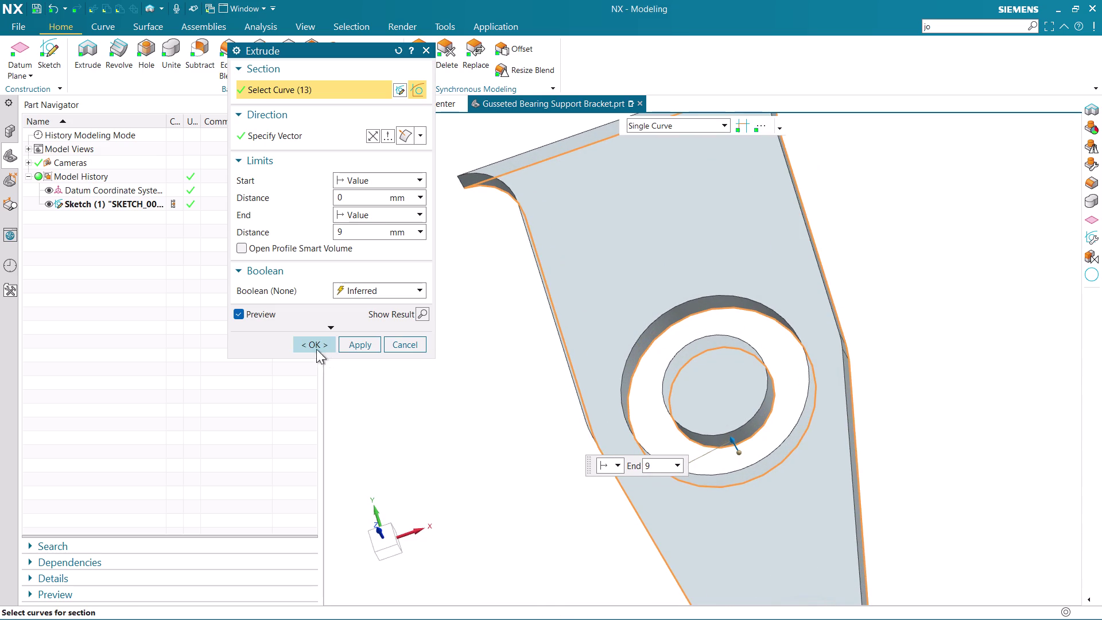
click(312, 345)
scroll(down, 3)
Orbit around the solid plate, then undo Extrude (2) so only the bracket sketch remains.
scroll(up, 3)
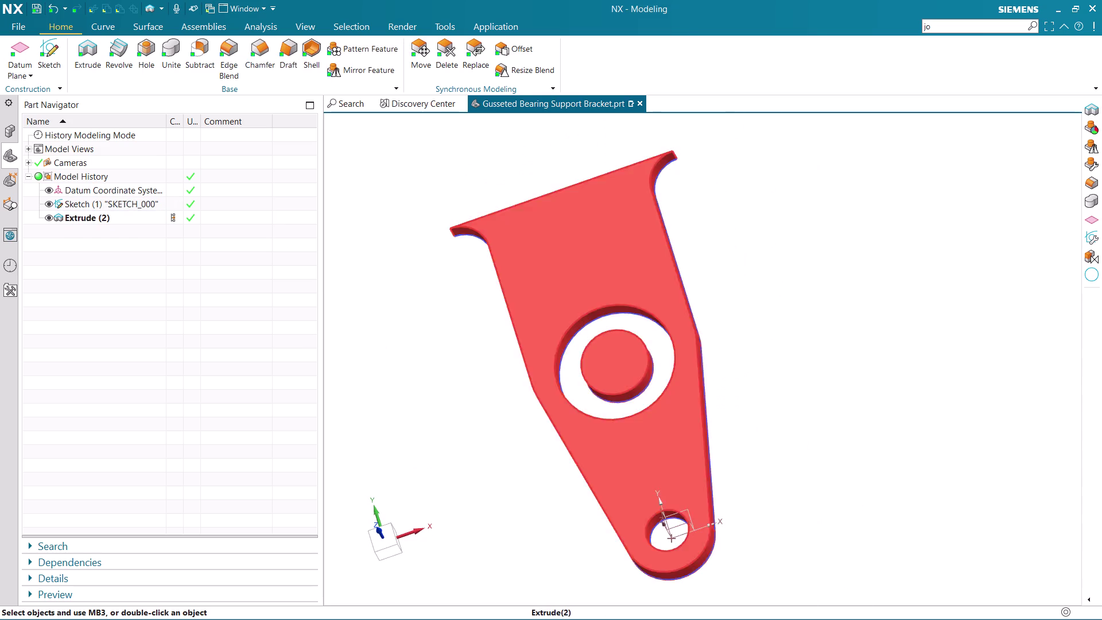
middle_drag(779, 398, 784, 422)
scroll(up, 3)
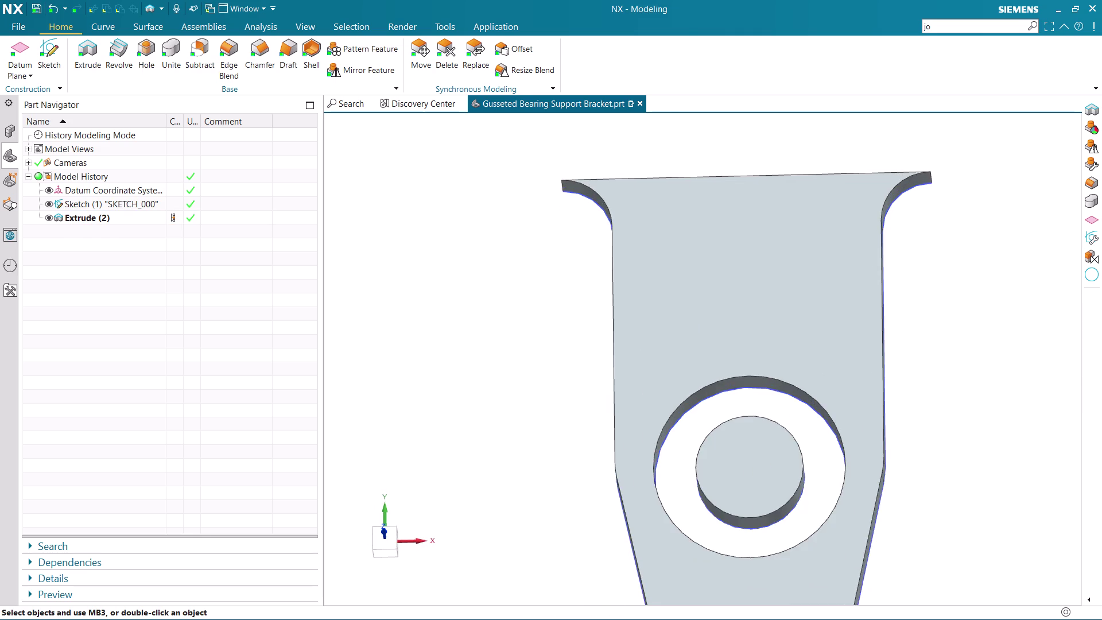
scroll(down, 3)
scroll(down, 3)
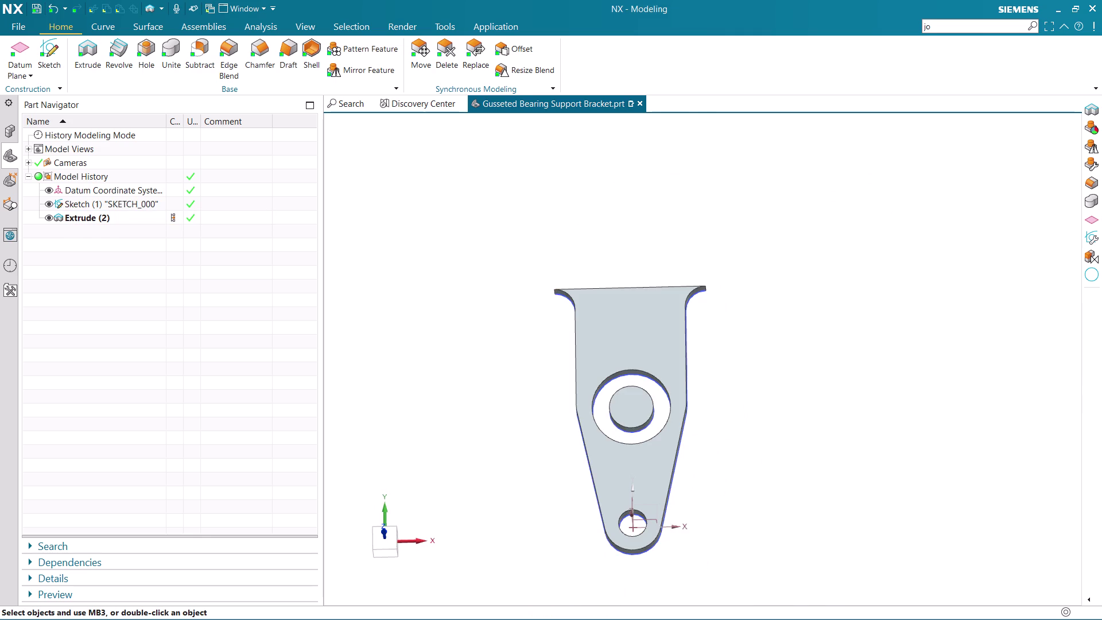
middle_drag(795, 401, 776, 423)
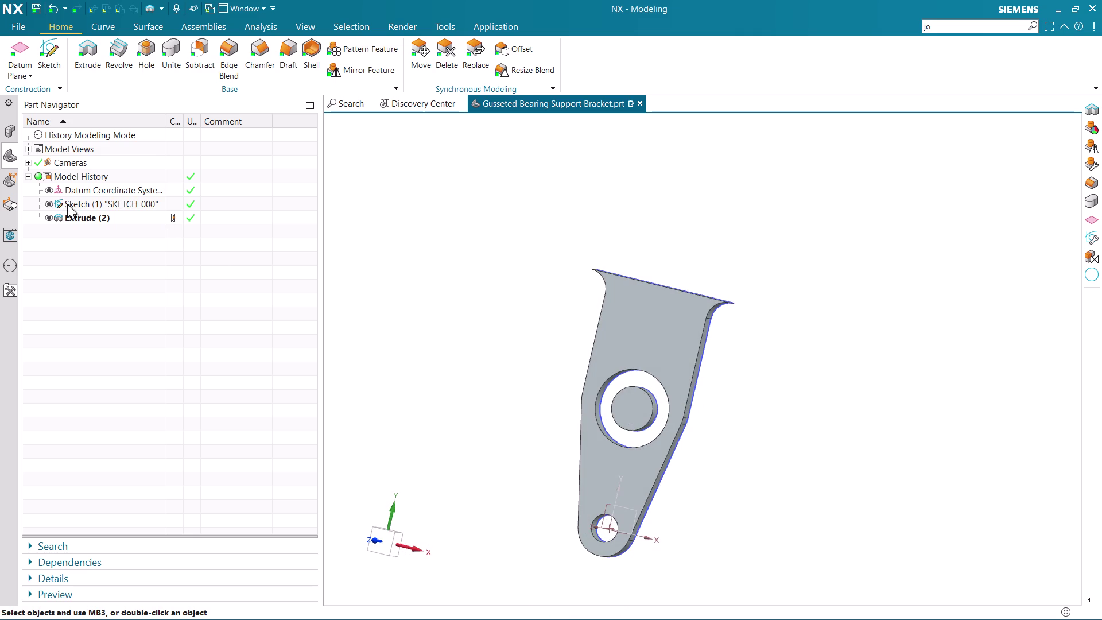
key(ctrl+z)
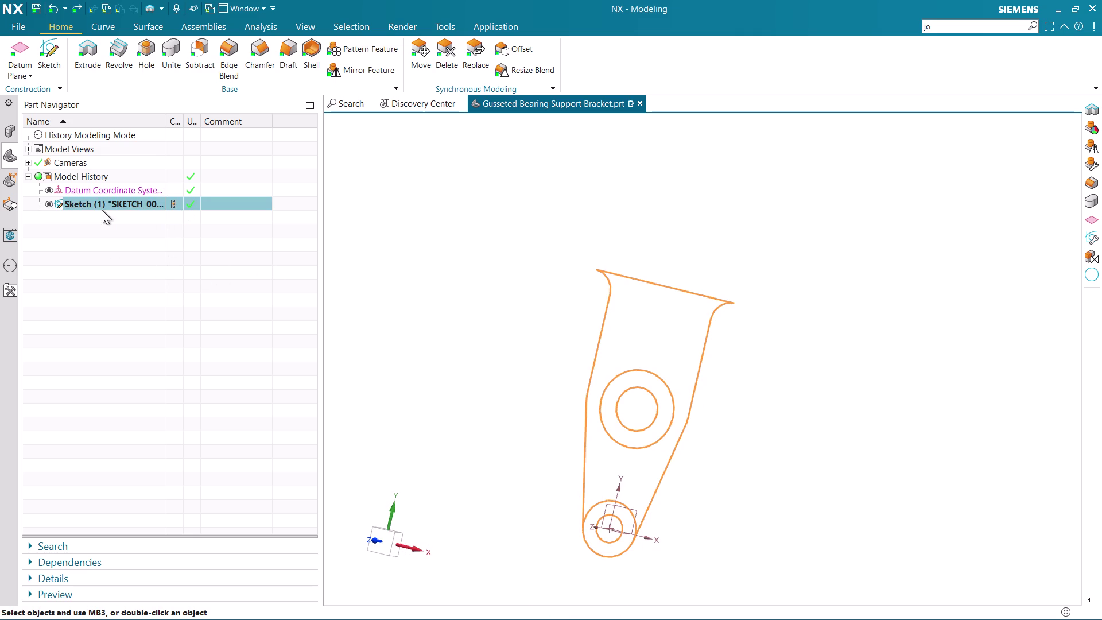
Edit Sketch (1), delete the Ø28 inner circle, and finish the sketch.
right_click(115, 203)
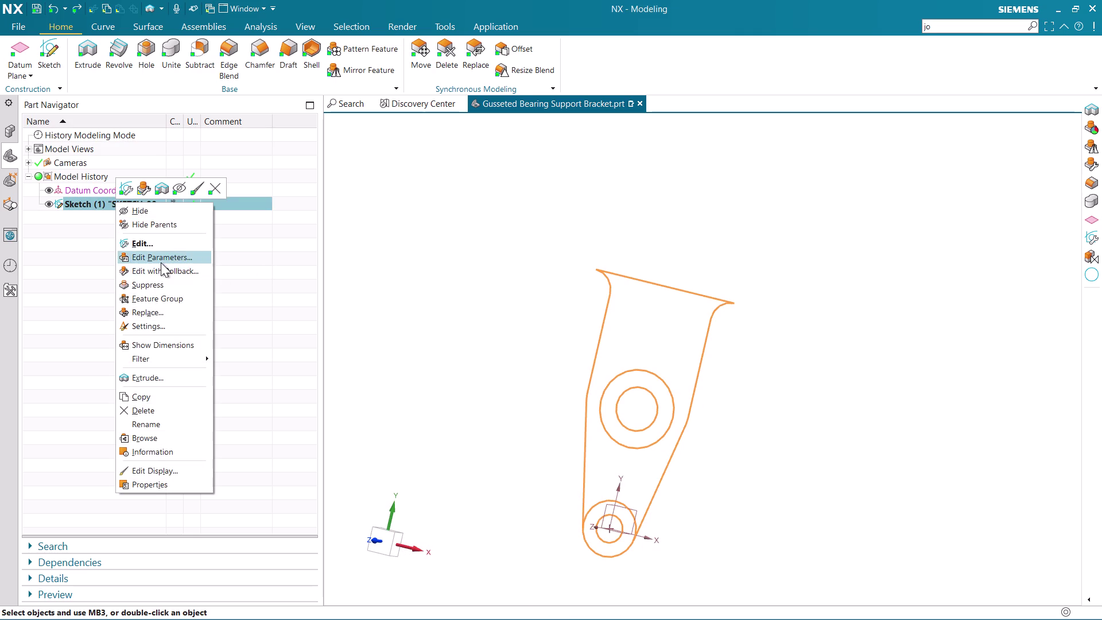
click(162, 269)
drag(609, 243, 729, 431)
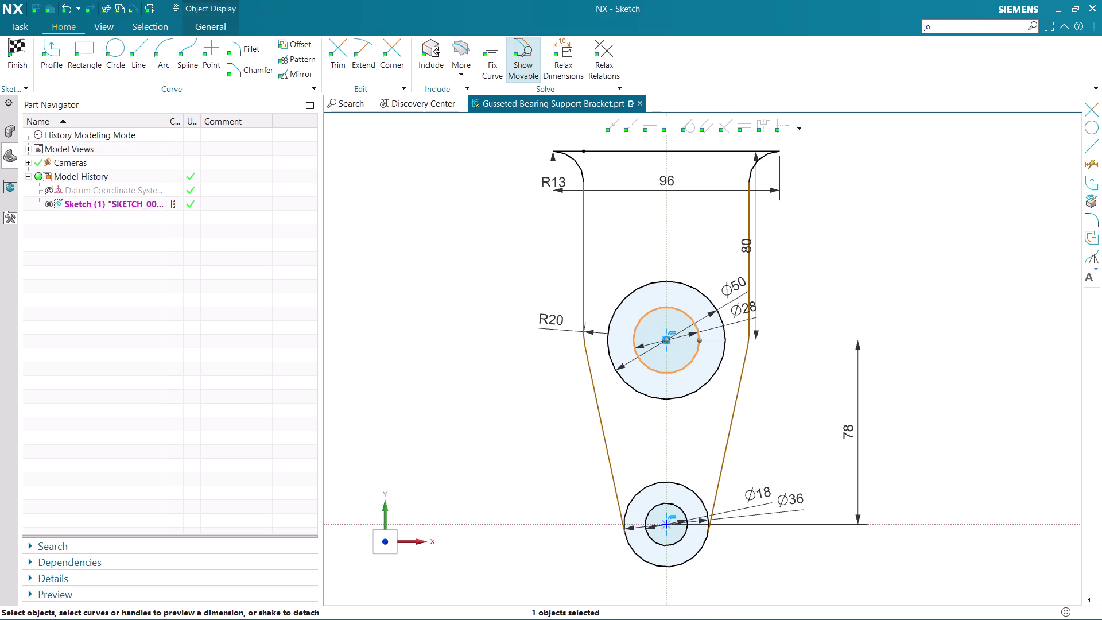
key(Delete)
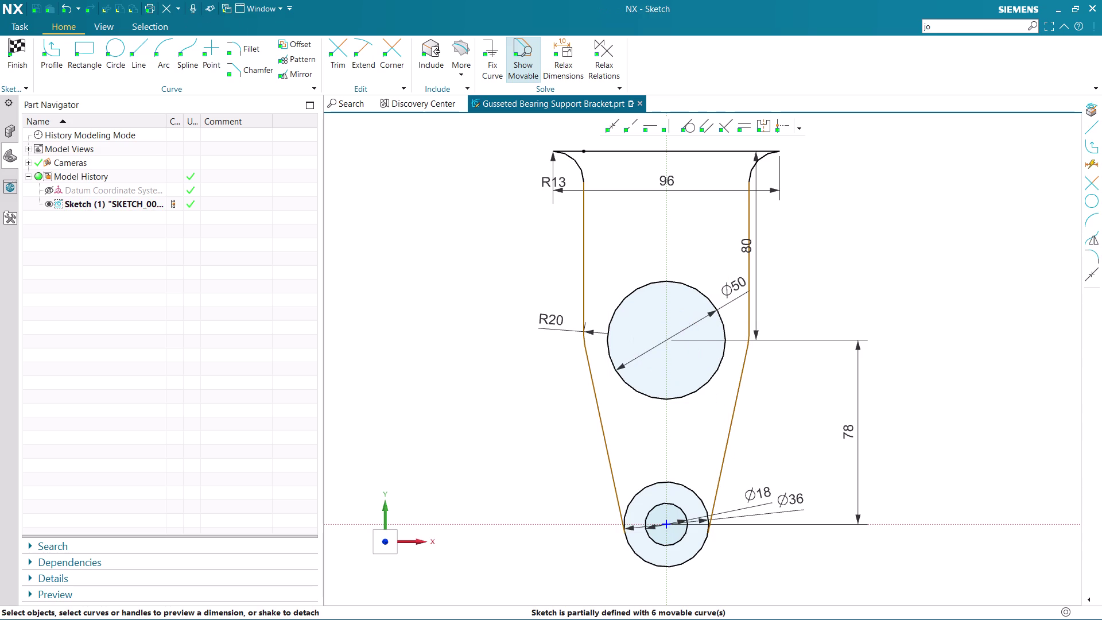
click(19, 63)
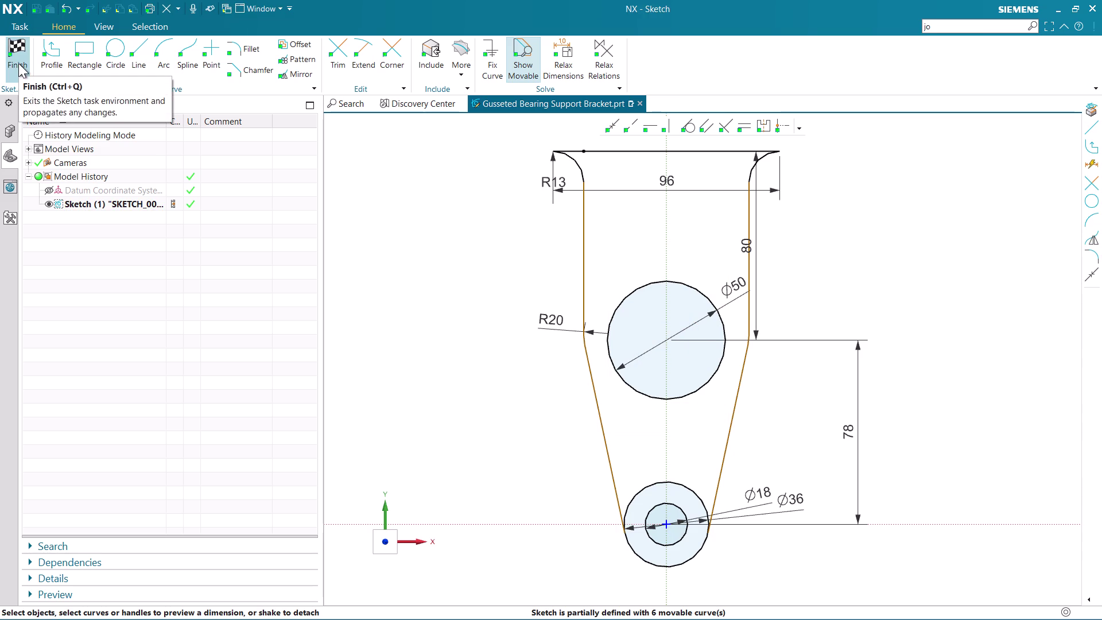
click(81, 53)
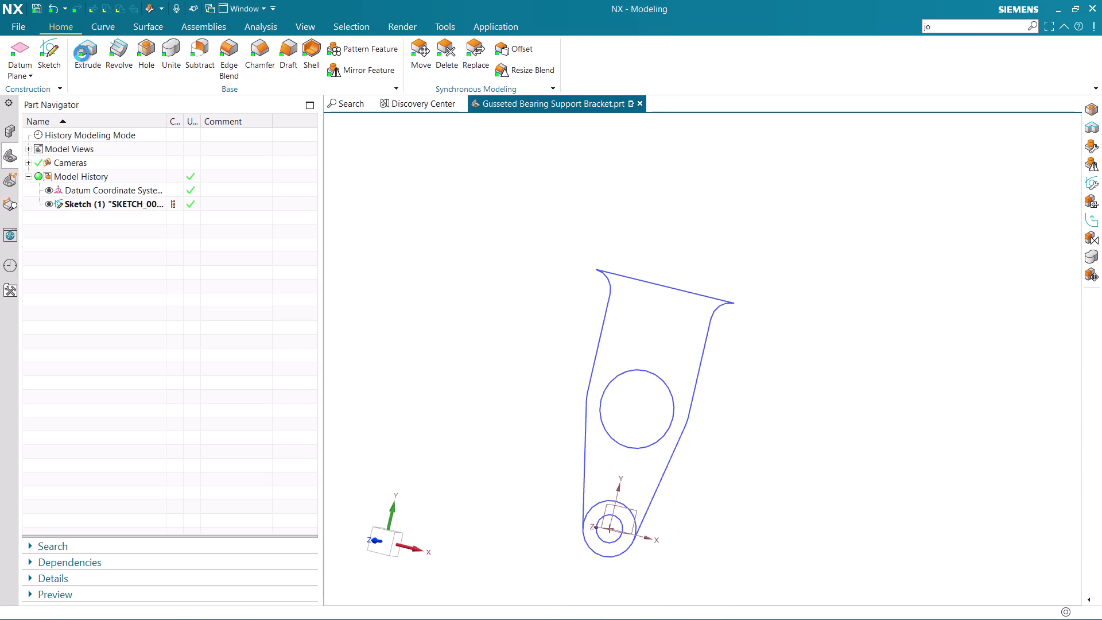
Preview a 9 mm extrusion of the sketch's 12 curves, adjust the selection rule, then cancel.
drag(523, 204, 800, 611)
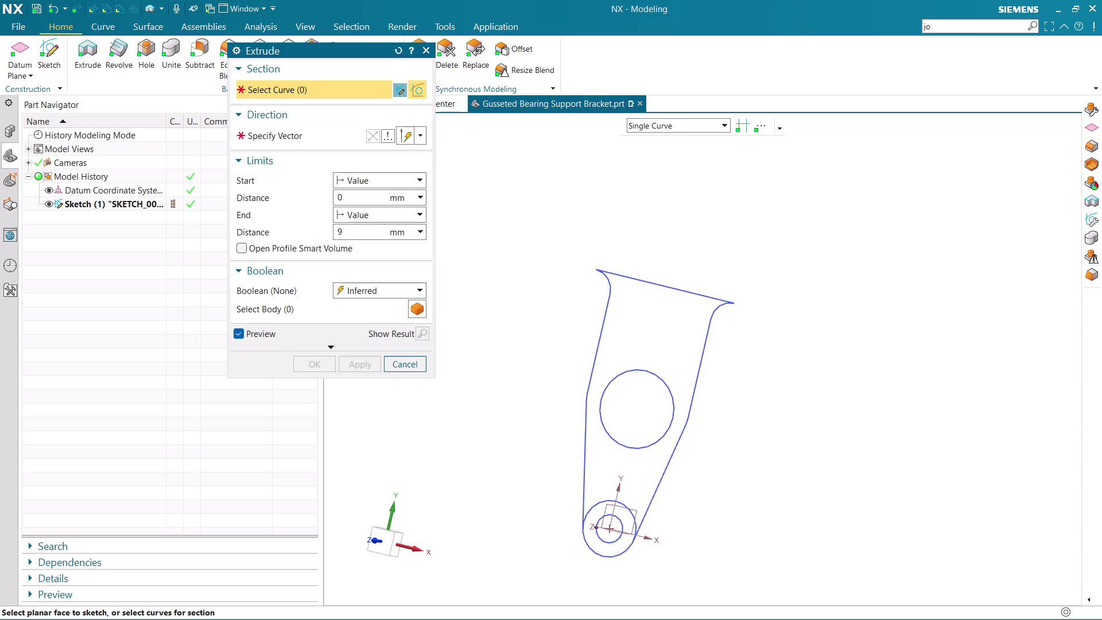
drag(800, 612, 776, 580)
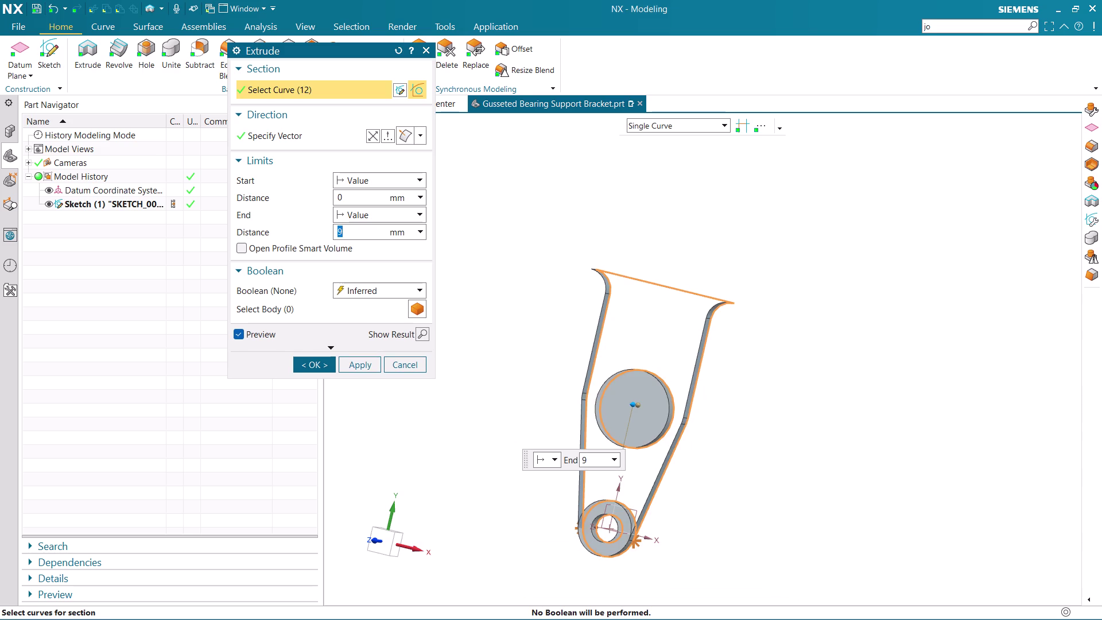
middle_drag(719, 328, 739, 302)
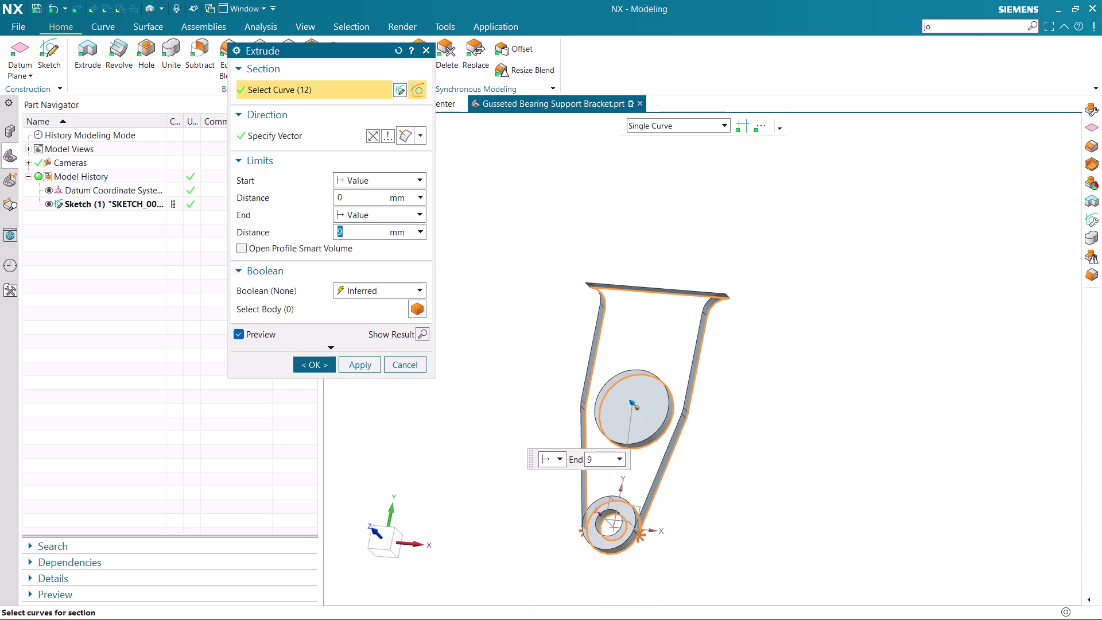
click(737, 126)
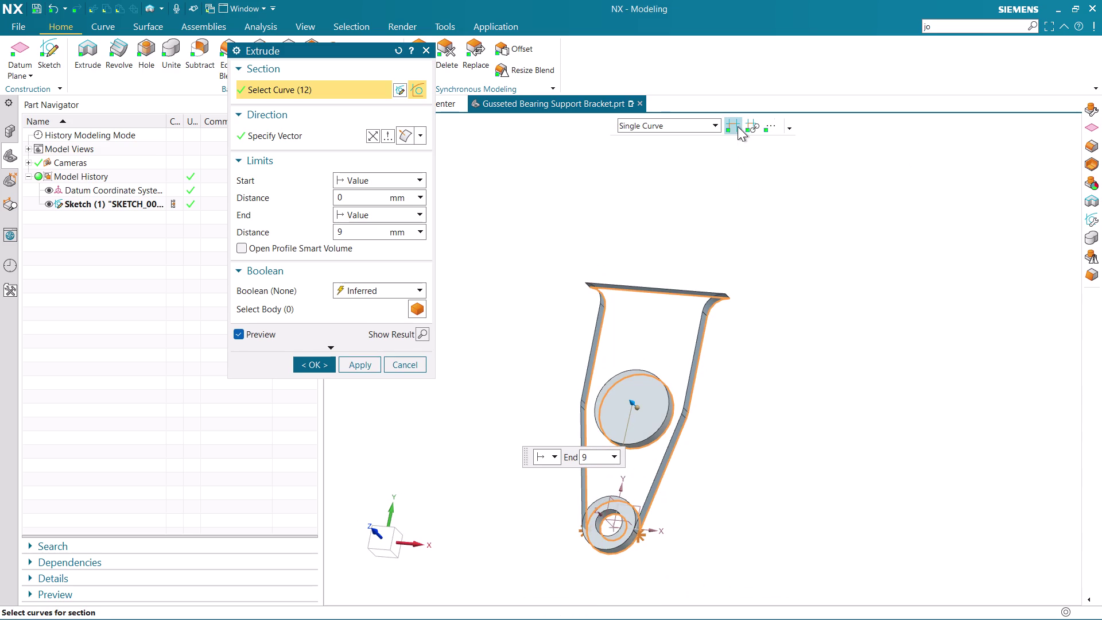
click(753, 127)
drag(550, 253, 773, 600)
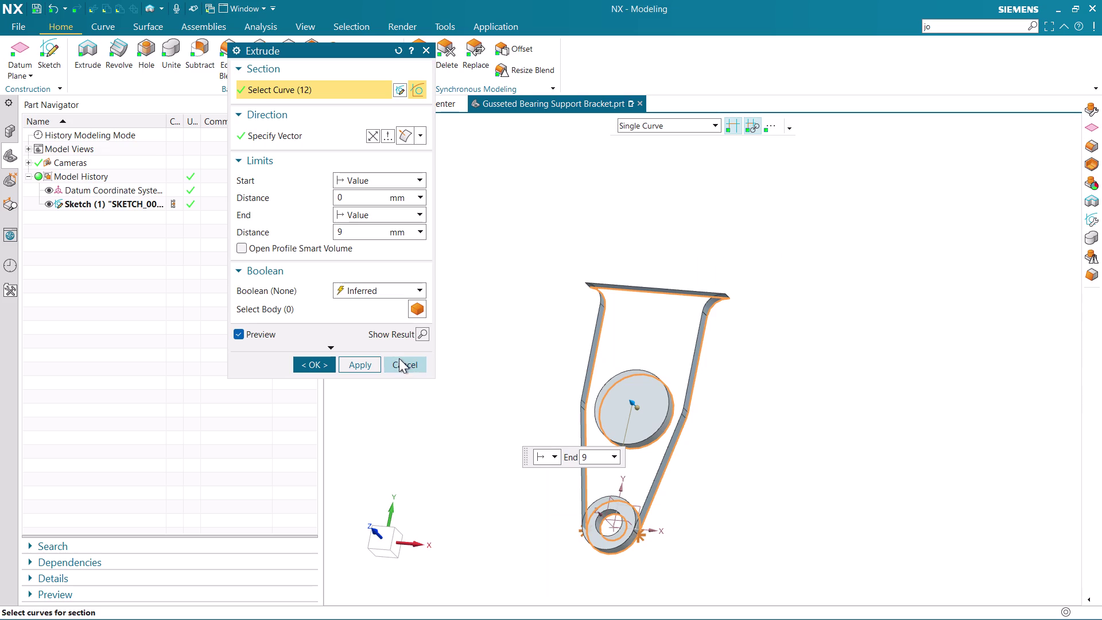
click(398, 357)
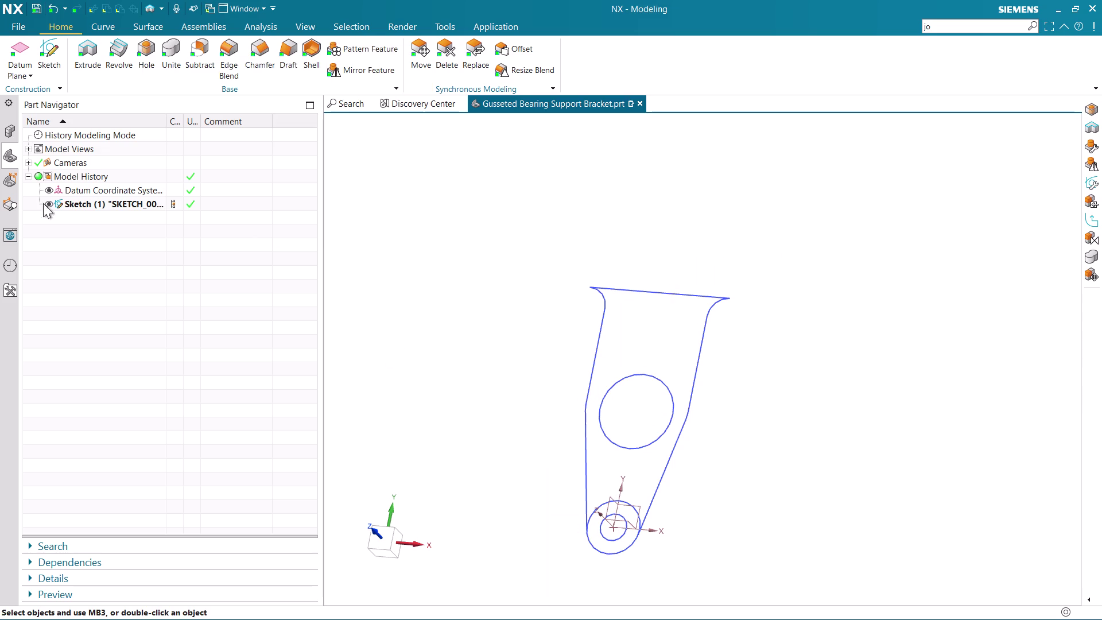
Edit the bracket sketch, delete the Ø50 center circle, and finish editing.
click(81, 202)
right_click(81, 202)
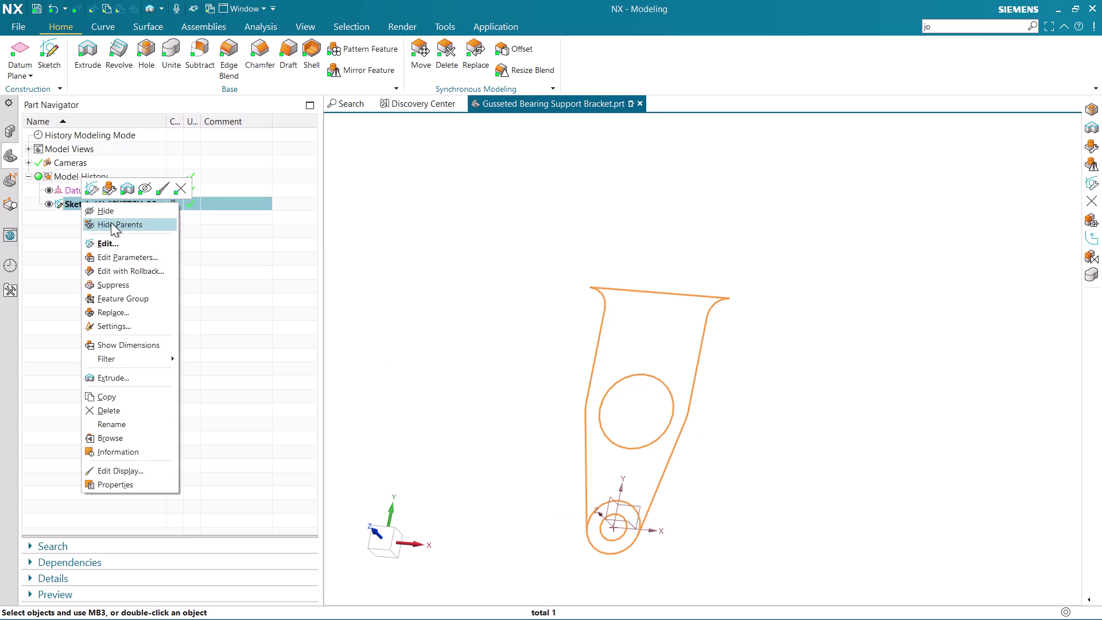
click(131, 267)
scroll(up, 3)
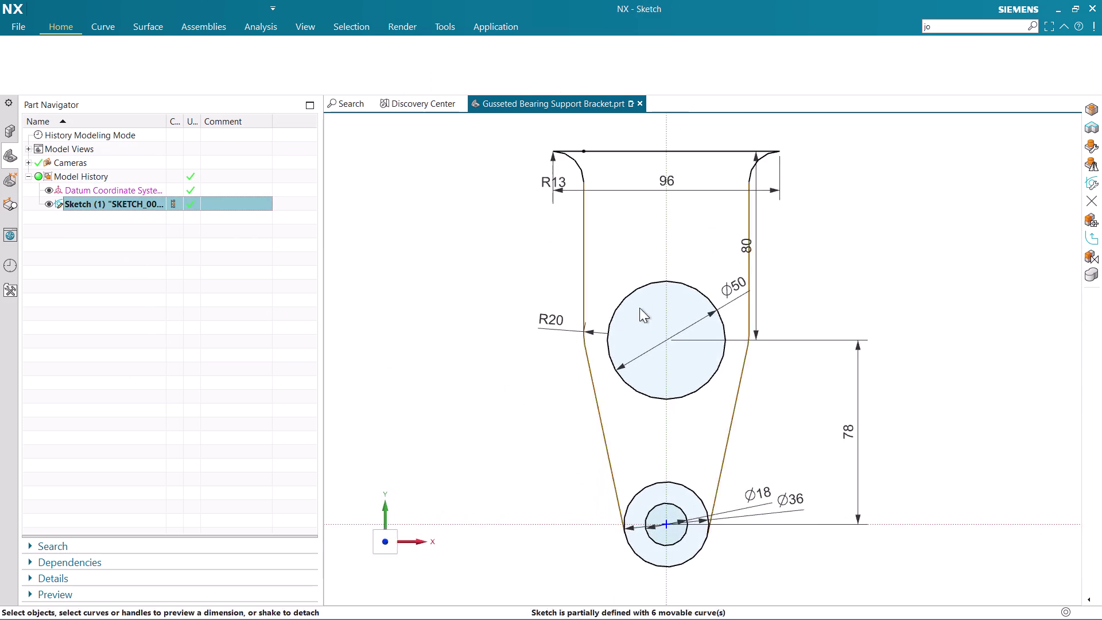
click(614, 285)
key(Delete)
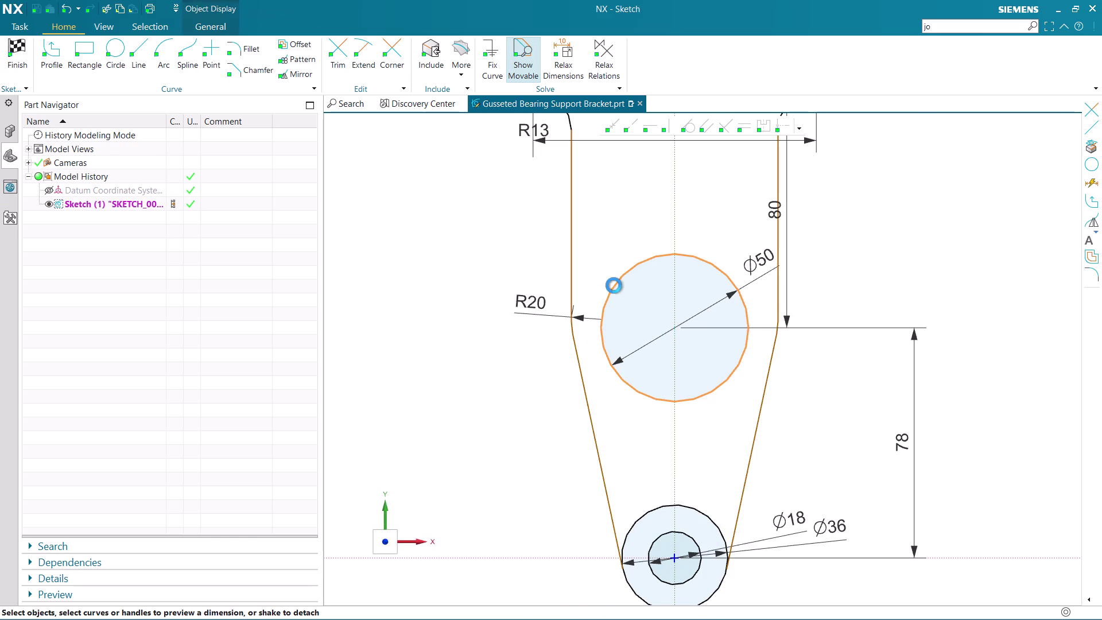
scroll(down, 3)
scroll(up, 3)
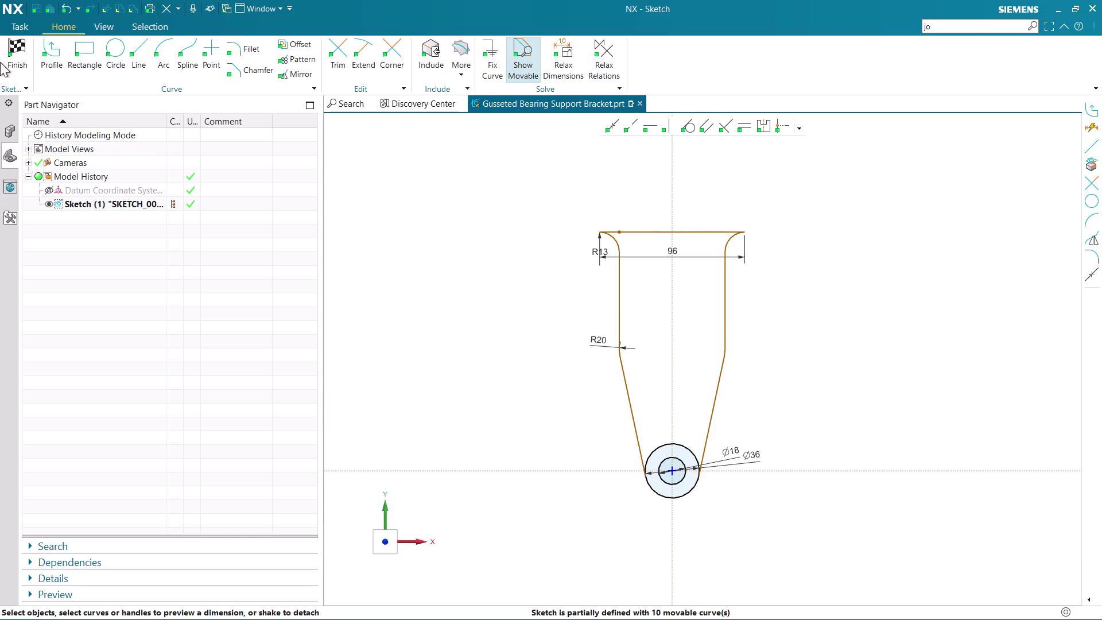
click(24, 62)
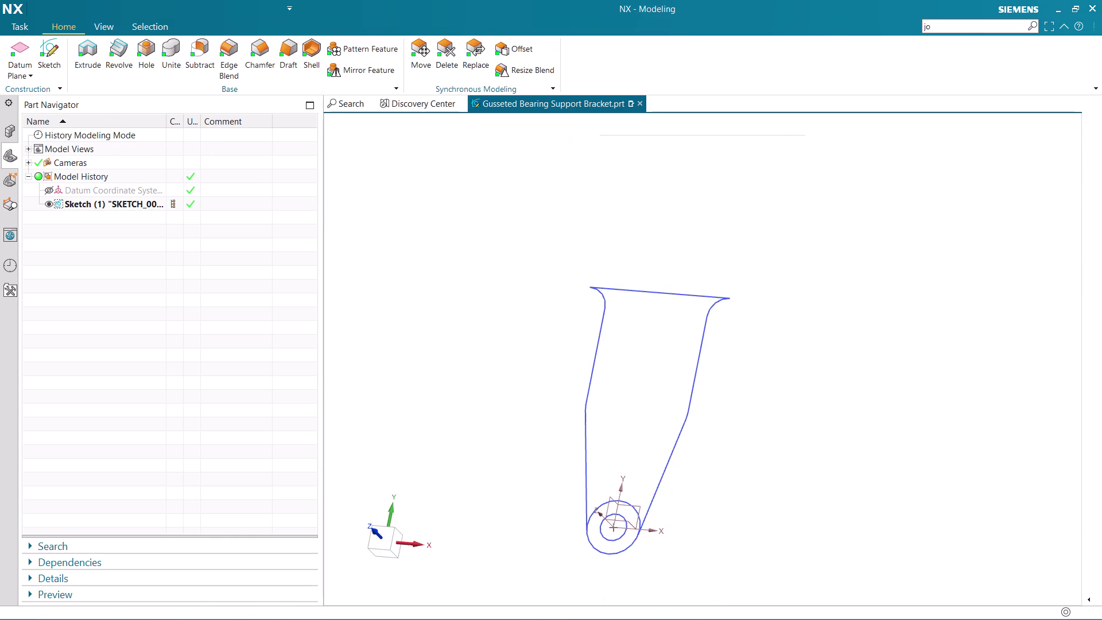
click(86, 47)
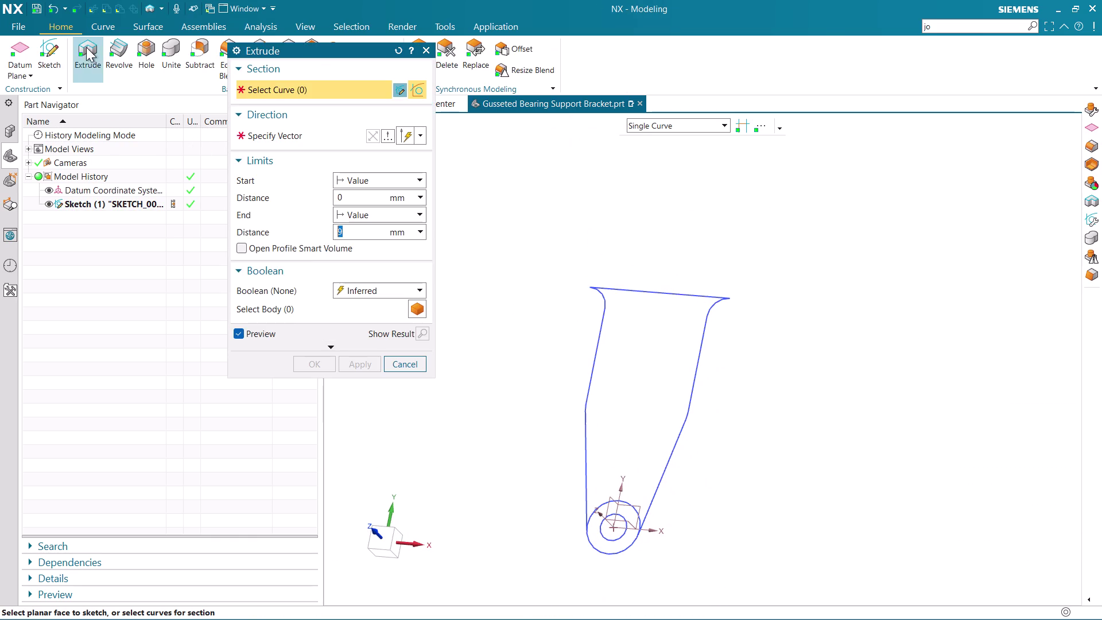
drag(525, 232, 790, 583)
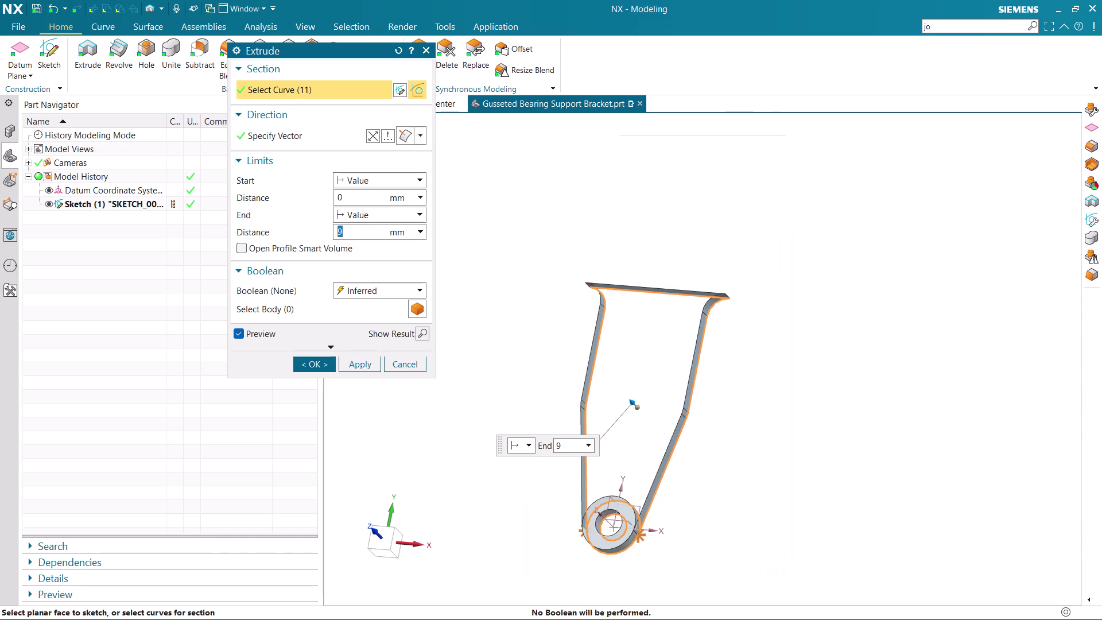
click(413, 314)
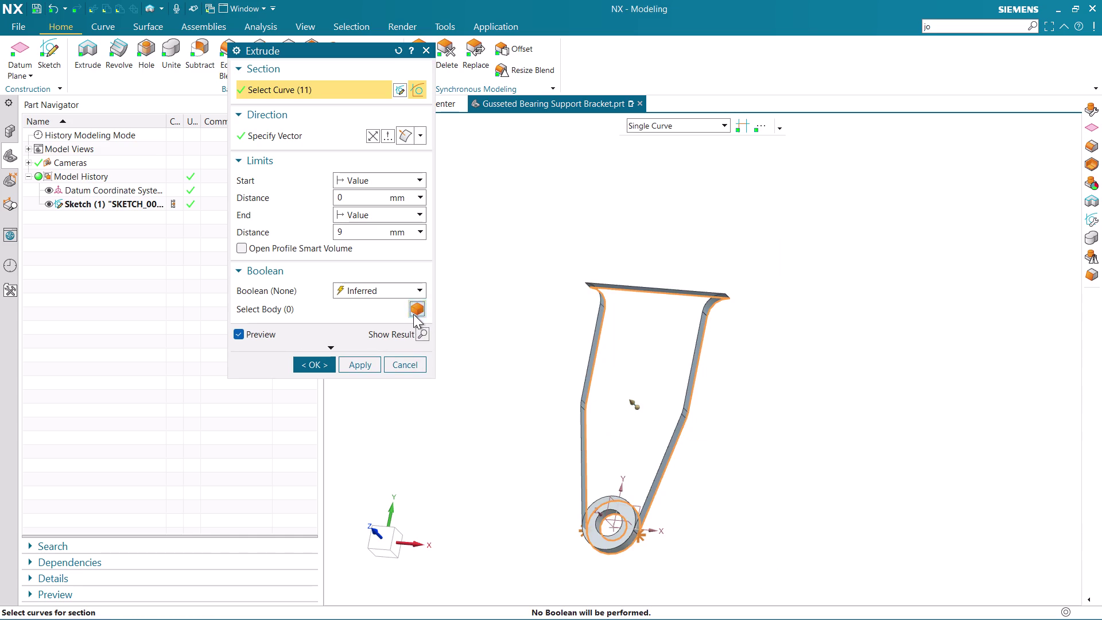
scroll(up, 3)
drag(643, 377, 648, 379)
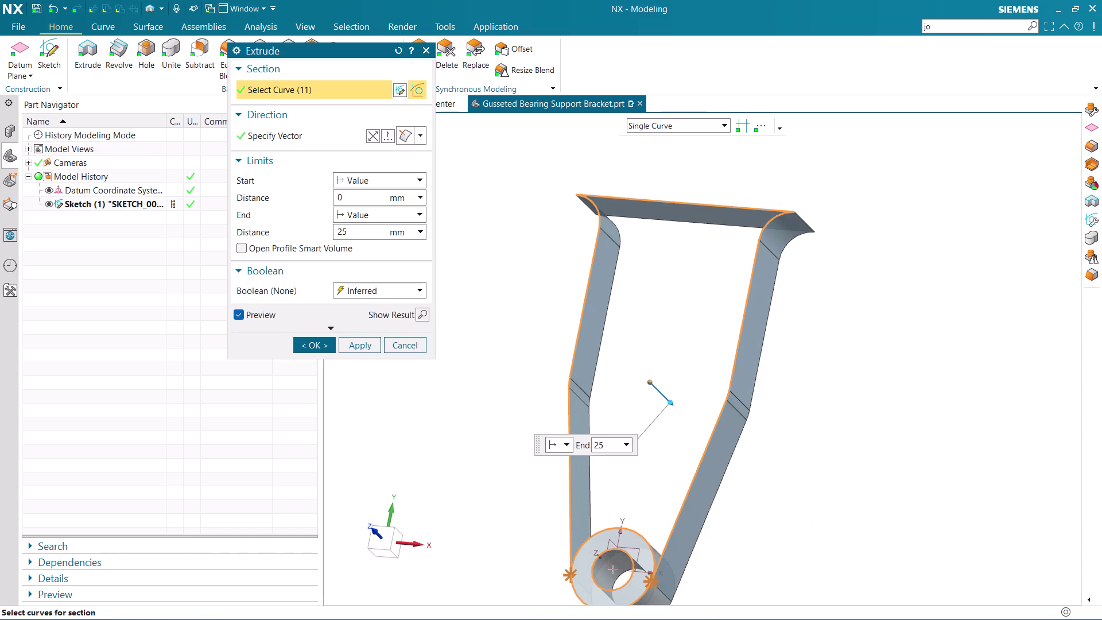
drag(648, 379, 649, 379)
click(414, 346)
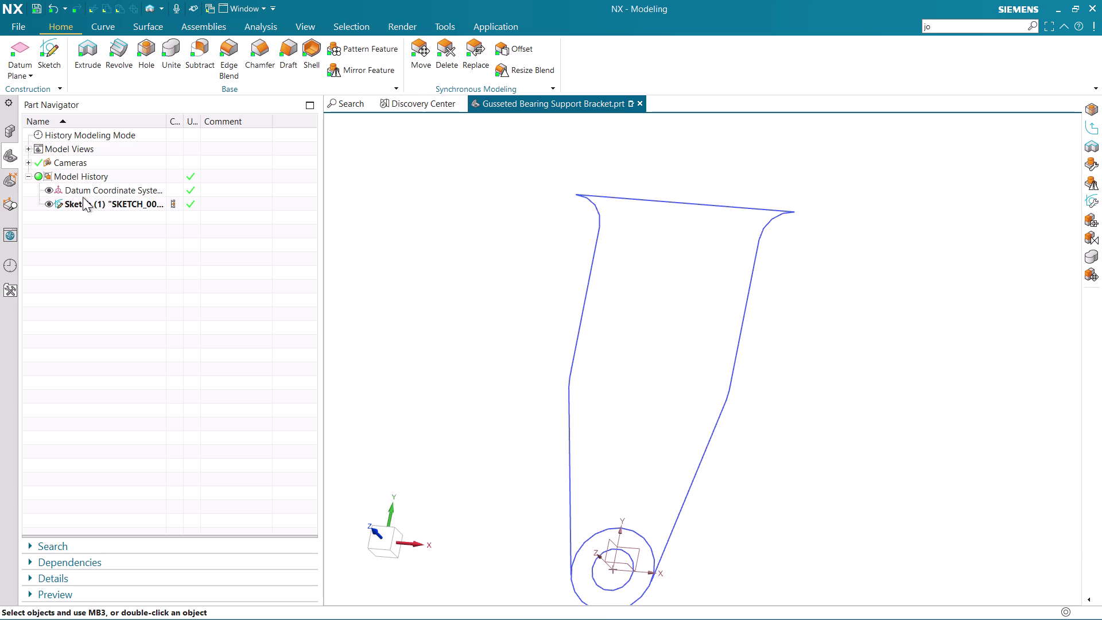
Undo the recent sketch edits to restore the Ø50 and Ø28 center circles.
click(84, 199)
right_click(83, 198)
click(130, 267)
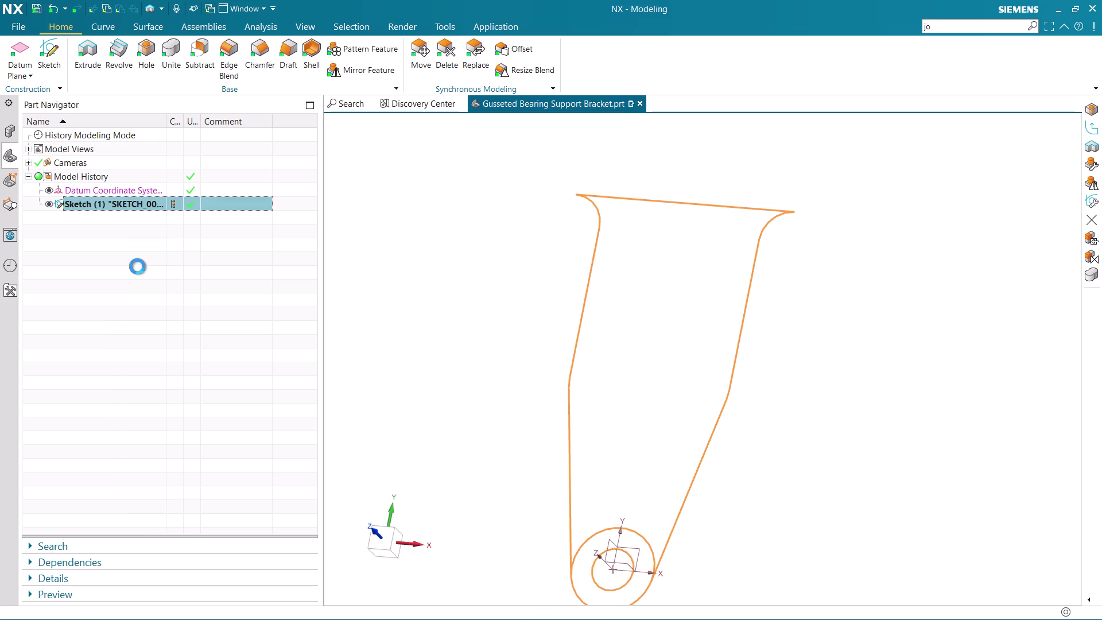
scroll(down, 3)
scroll(up, 3)
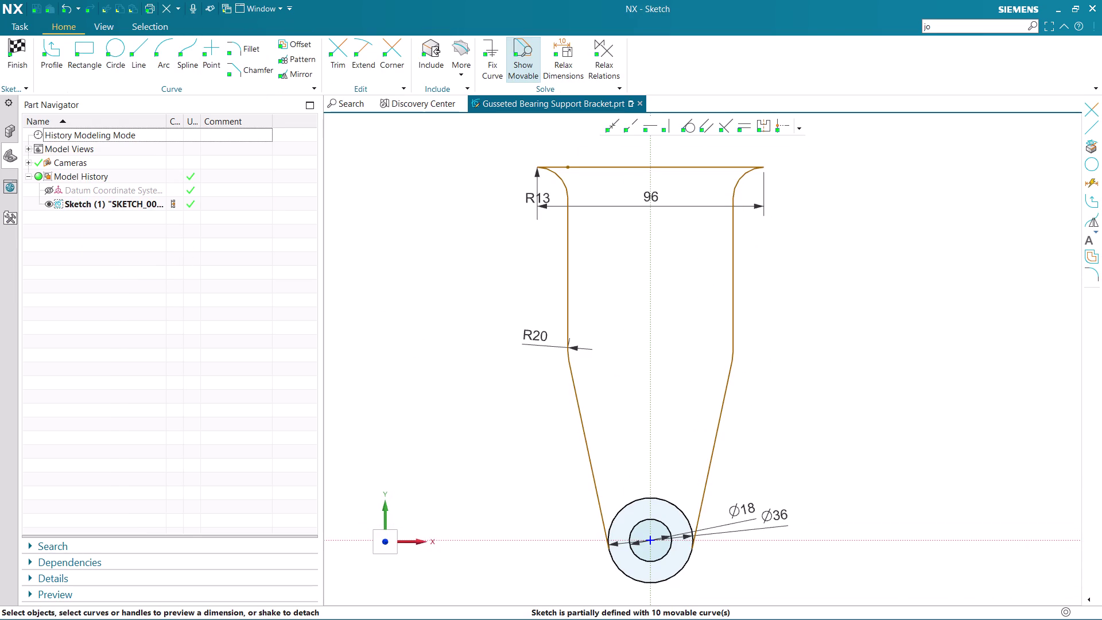
key(ctrl+z)
key(ctrl+z)
key(ctrl+z)
click(9, 62)
key(ctrl+z)
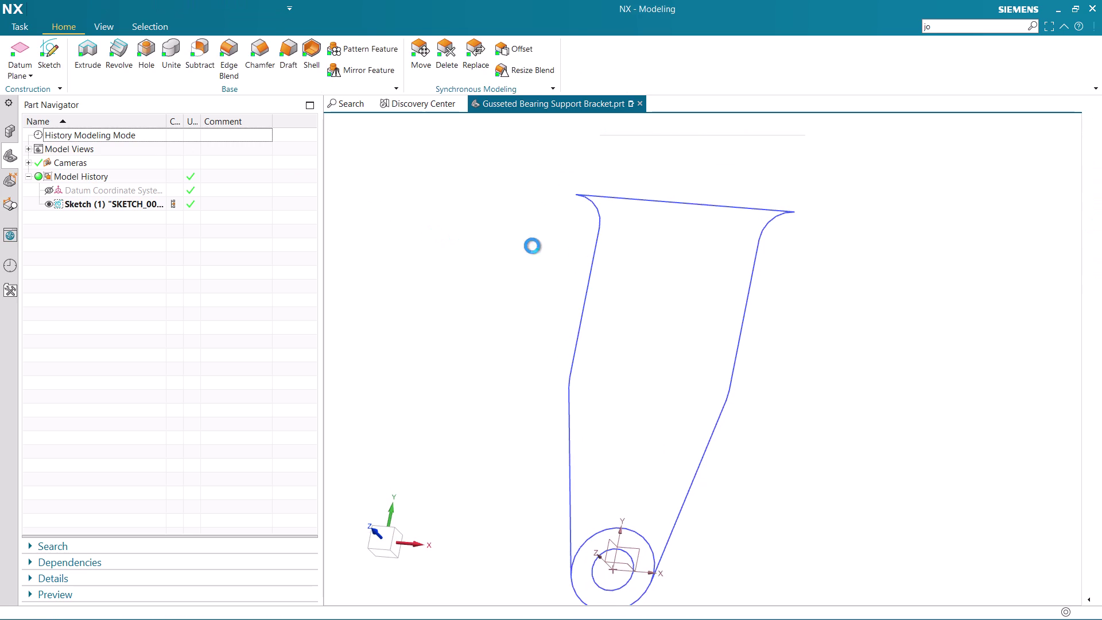
key(ctrl+z)
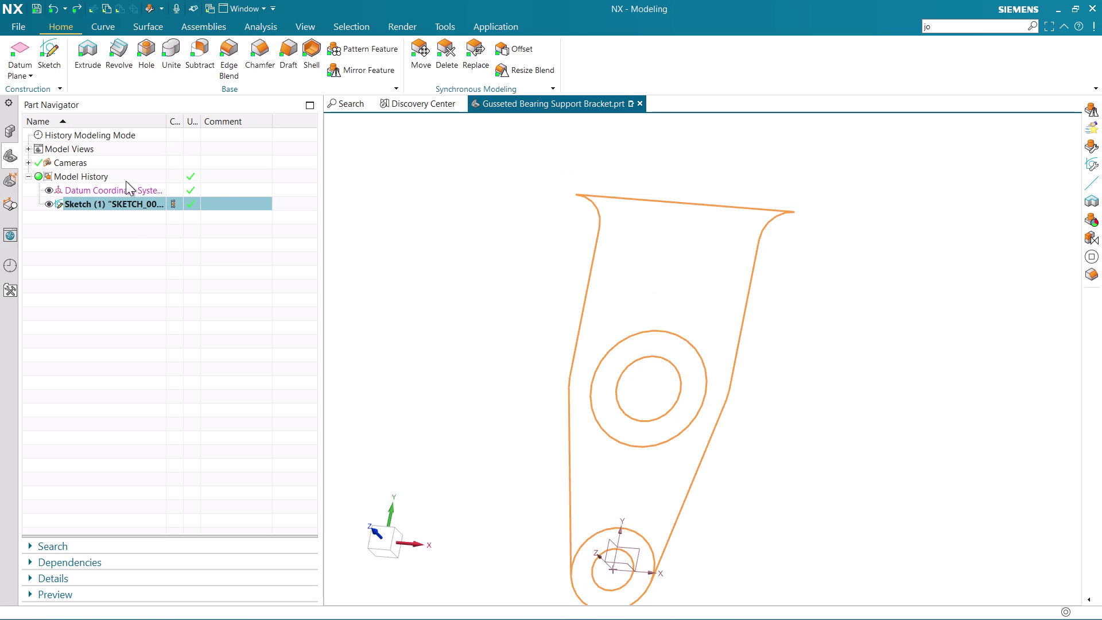
Reopen the bracket sketch for editing.
right_click(120, 205)
click(160, 276)
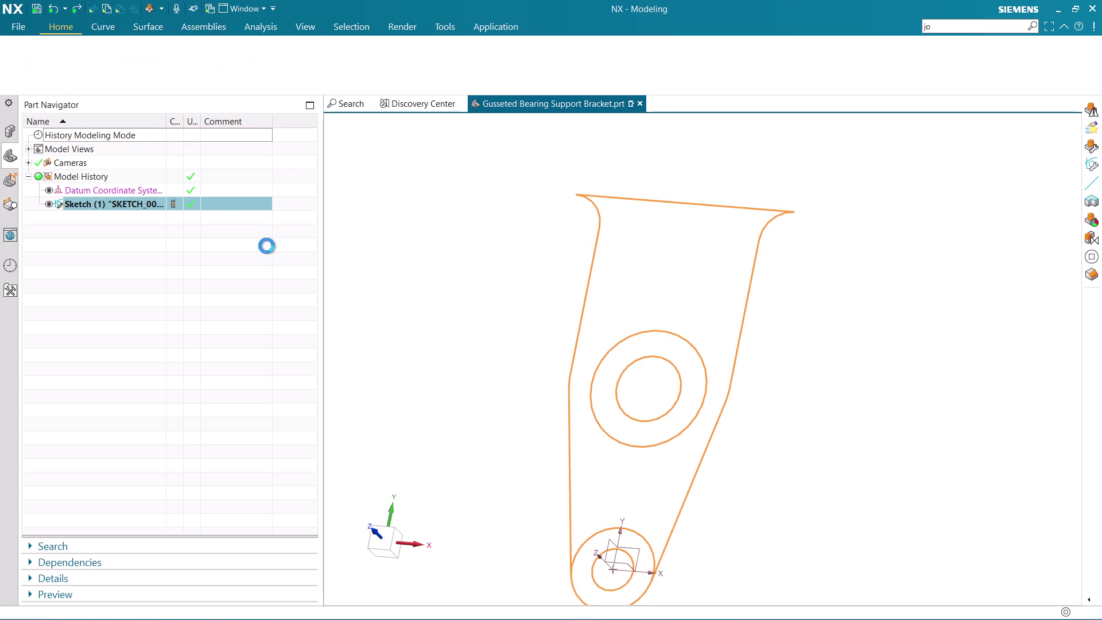
scroll(down, 3)
scroll(up, 3)
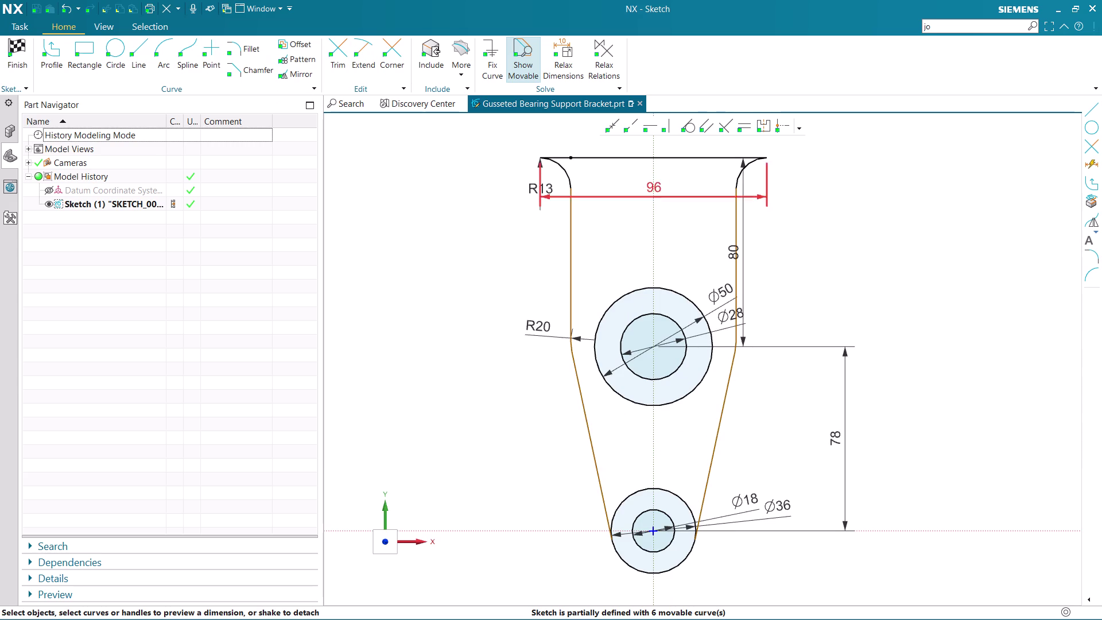
scroll(down, 3)
scroll(up, 3)
scroll(down, 3)
scroll(up, 3)
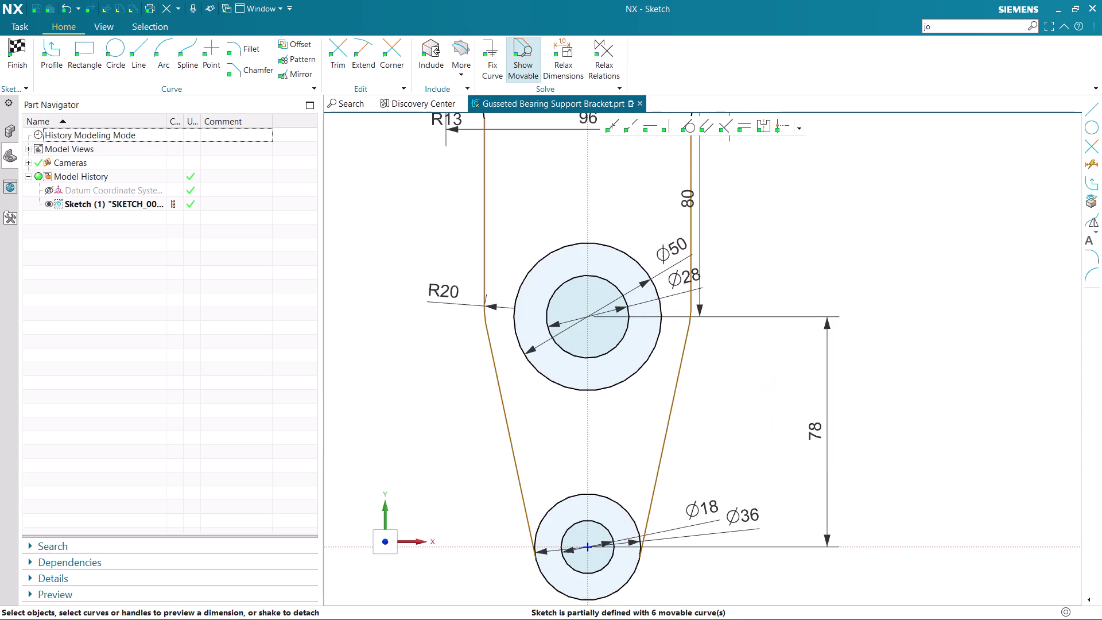
scroll(up, 3)
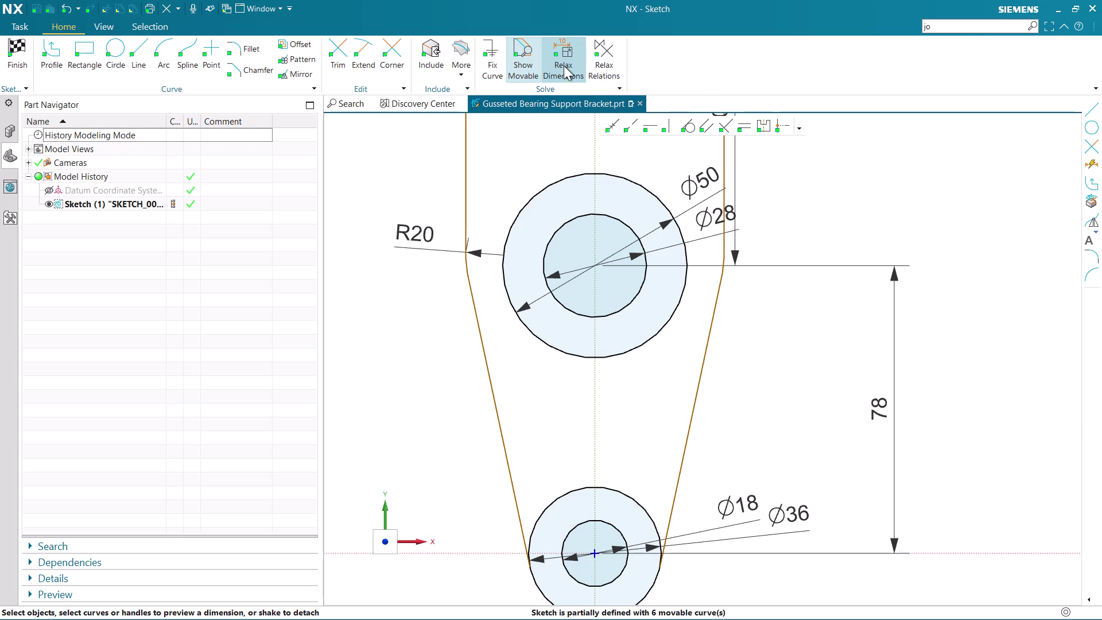
Open Project Curve from More, dismiss it without projecting, then start Trim.
click(464, 60)
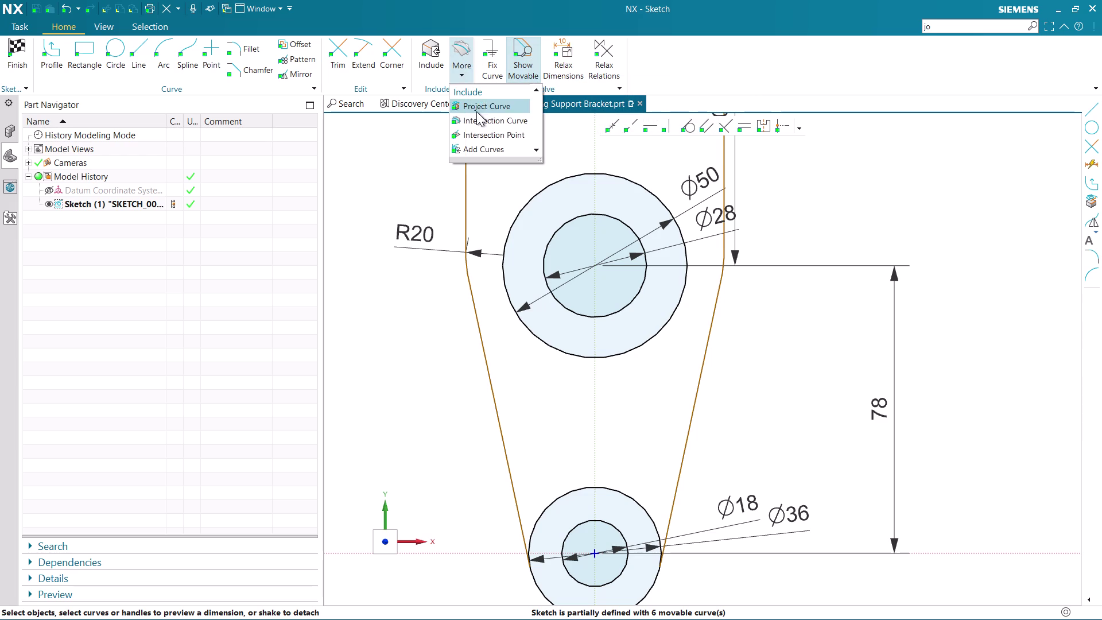
click(475, 105)
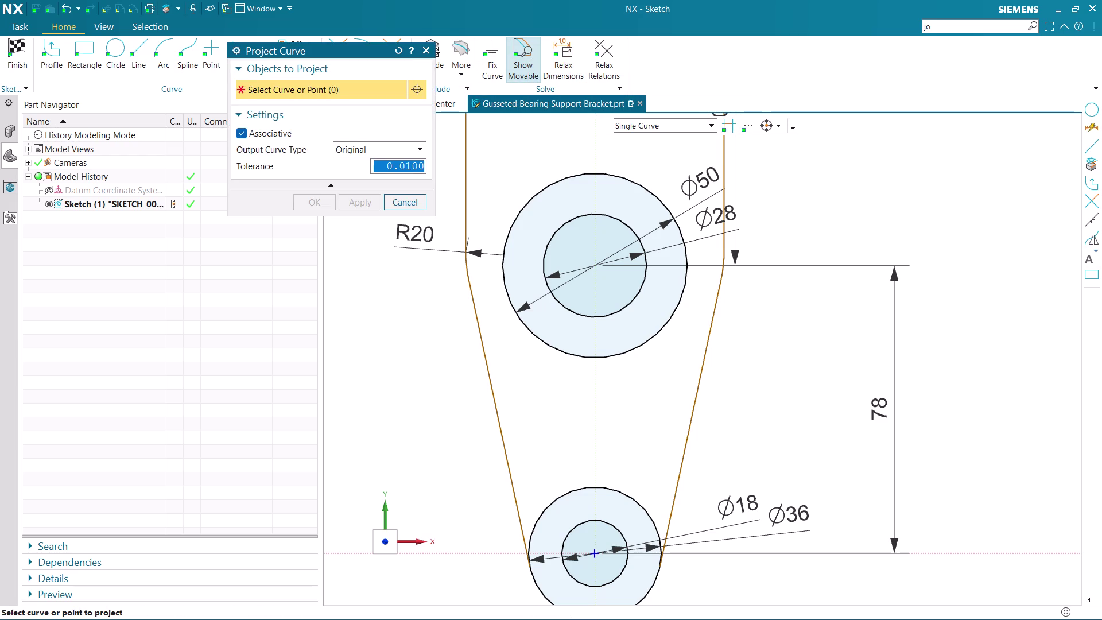
click(426, 53)
scroll(down, 3)
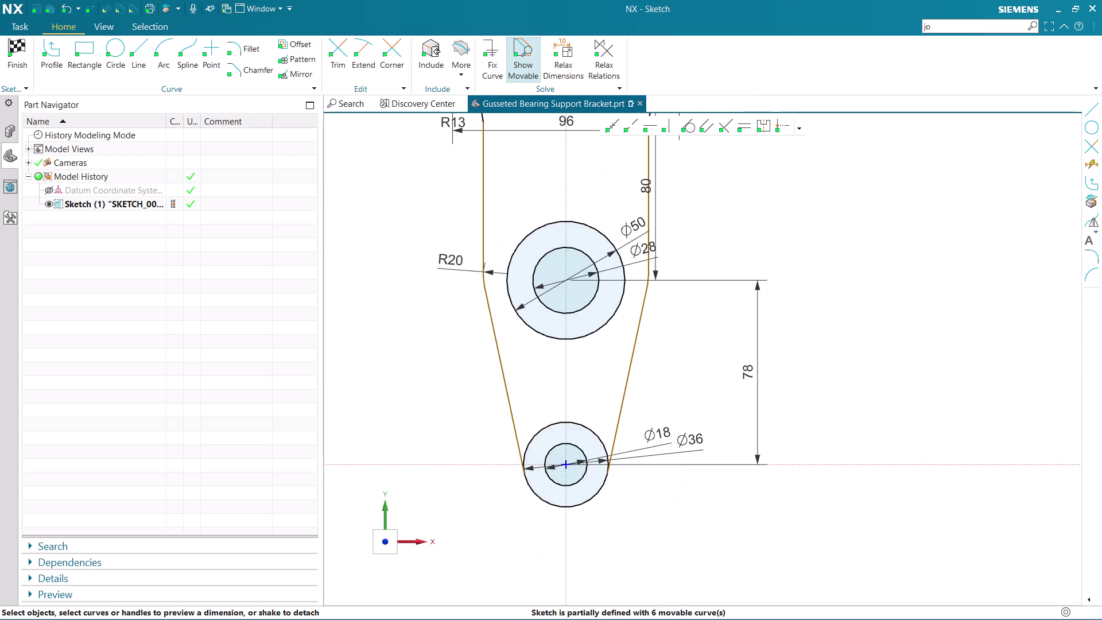
scroll(up, 3)
scroll(up, 3)
scroll(down, 3)
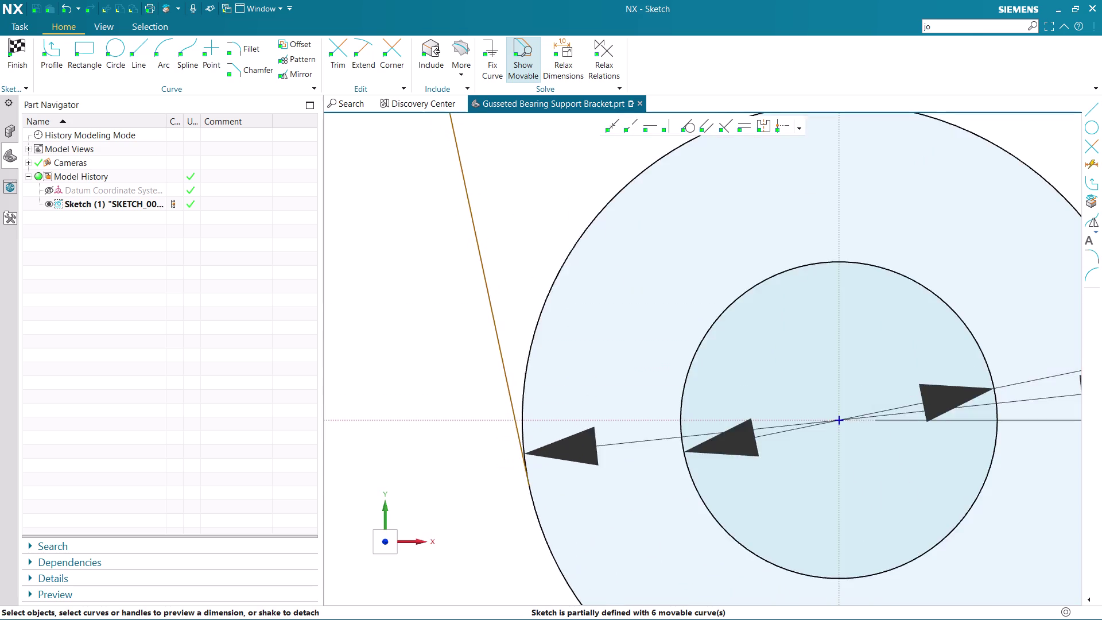
scroll(down, 3)
scroll(up, 3)
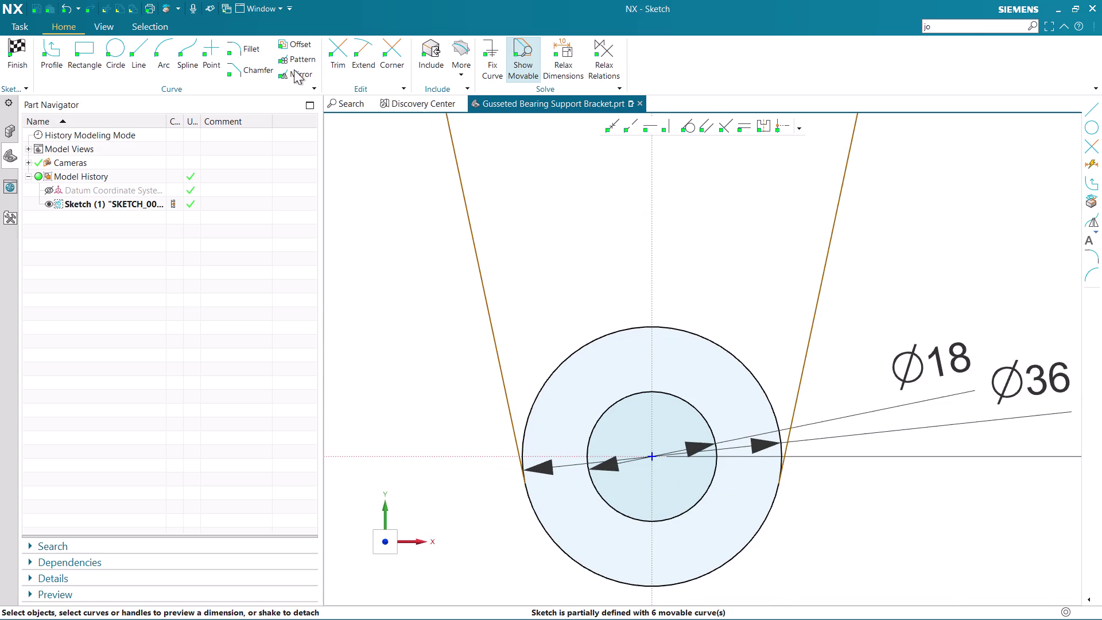
click(332, 50)
scroll(up, 3)
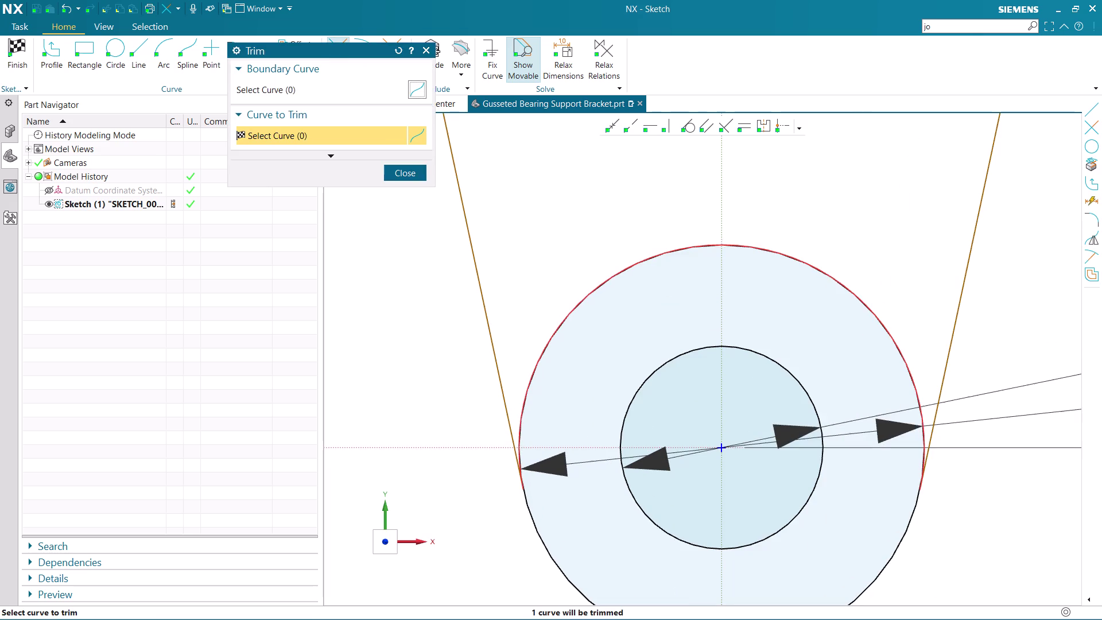
Trim the upper arc off the Ø36 circle and close Trim.
click(524, 438)
scroll(down, 3)
scroll(down, 3)
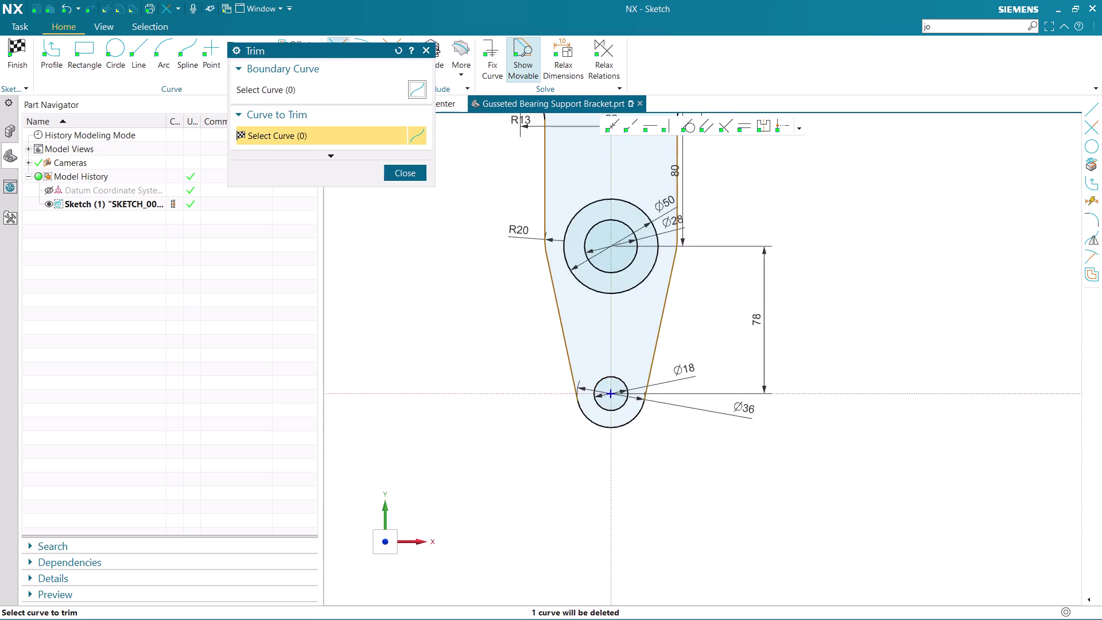
scroll(up, 3)
click(403, 173)
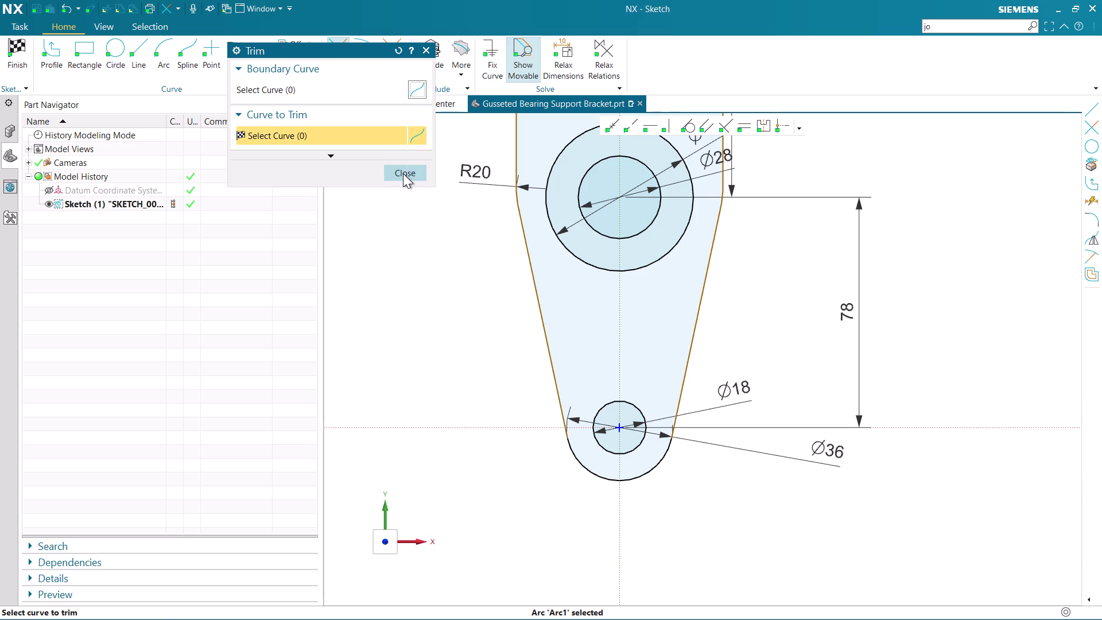
Finish editing the sketch and return to modeling.
scroll(down, 3)
scroll(down, 3)
scroll(up, 3)
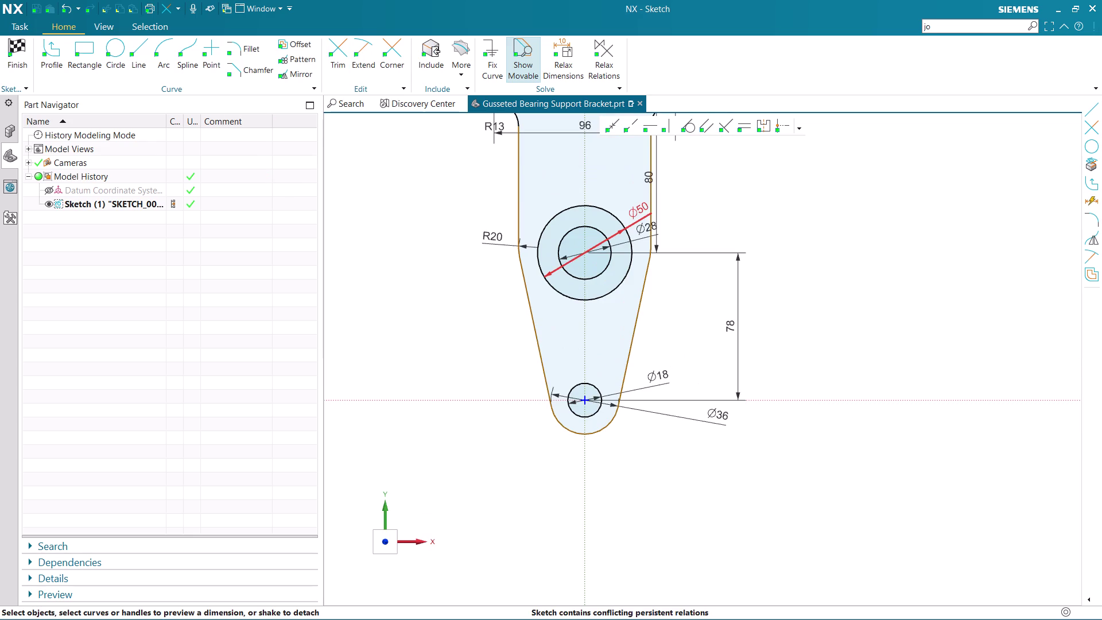
scroll(down, 3)
scroll(up, 3)
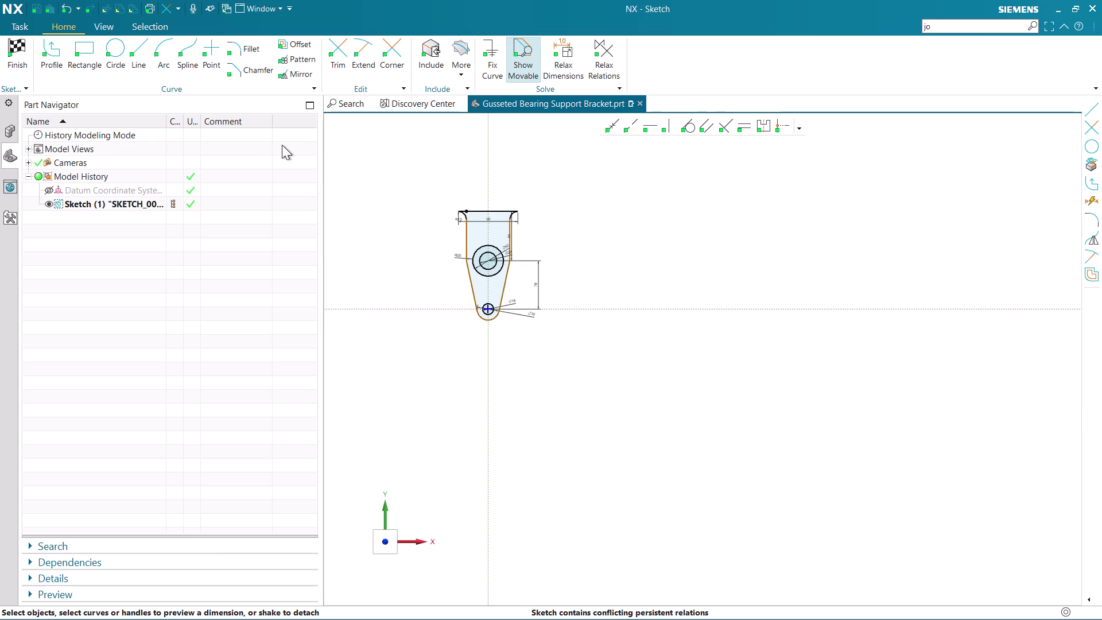
scroll(up, 3)
click(27, 61)
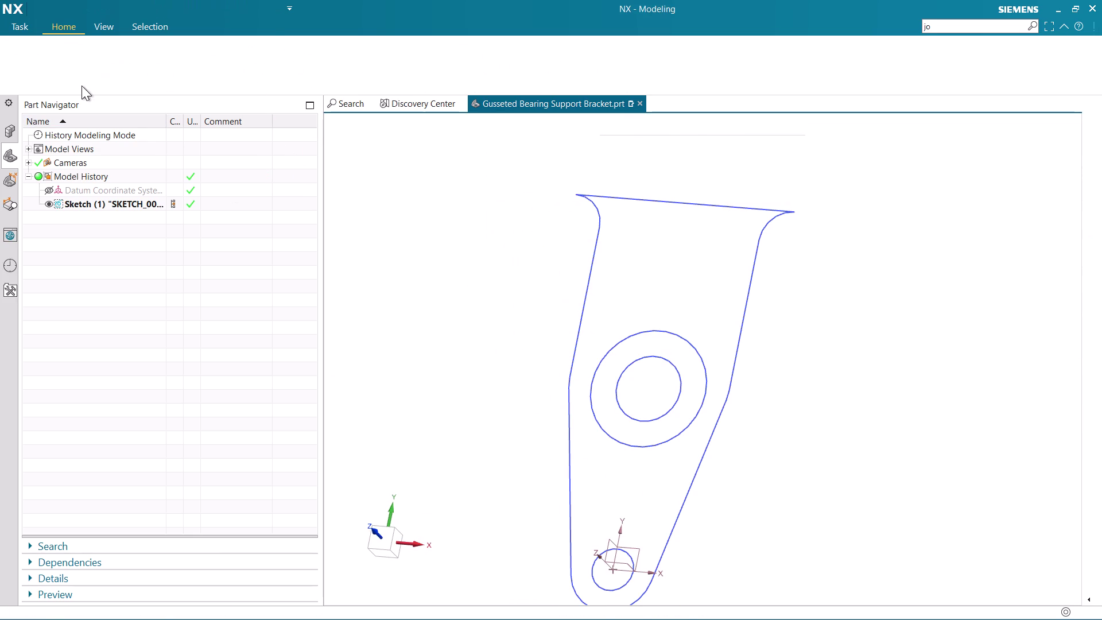
Start an extrusion by box-selecting the sketch curves and orbiting the preview.
click(97, 58)
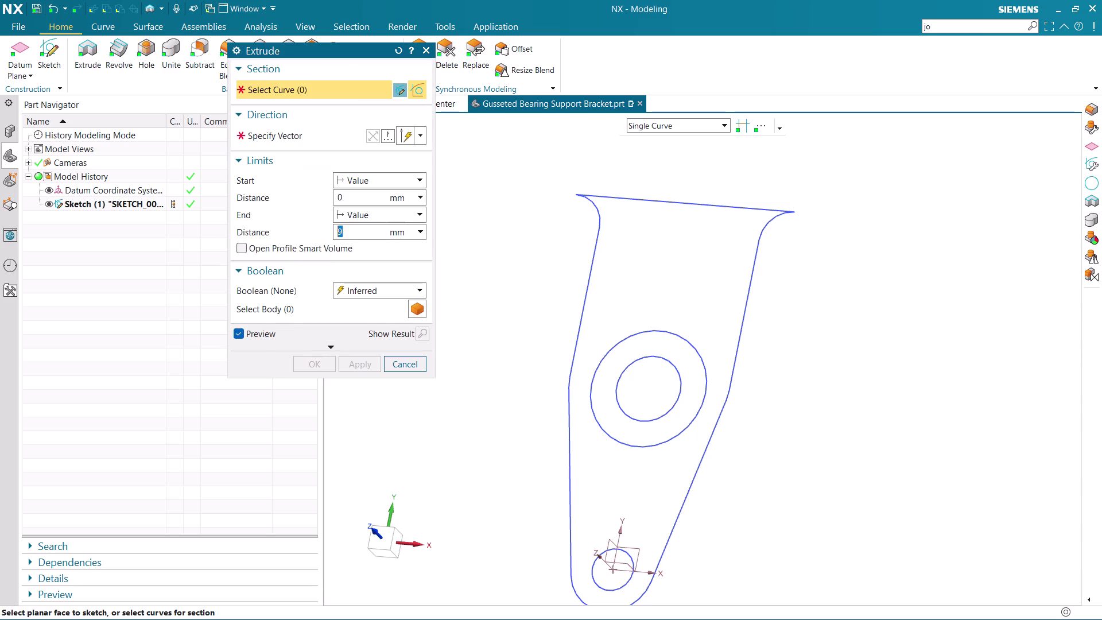
scroll(down, 3)
drag(583, 214, 787, 500)
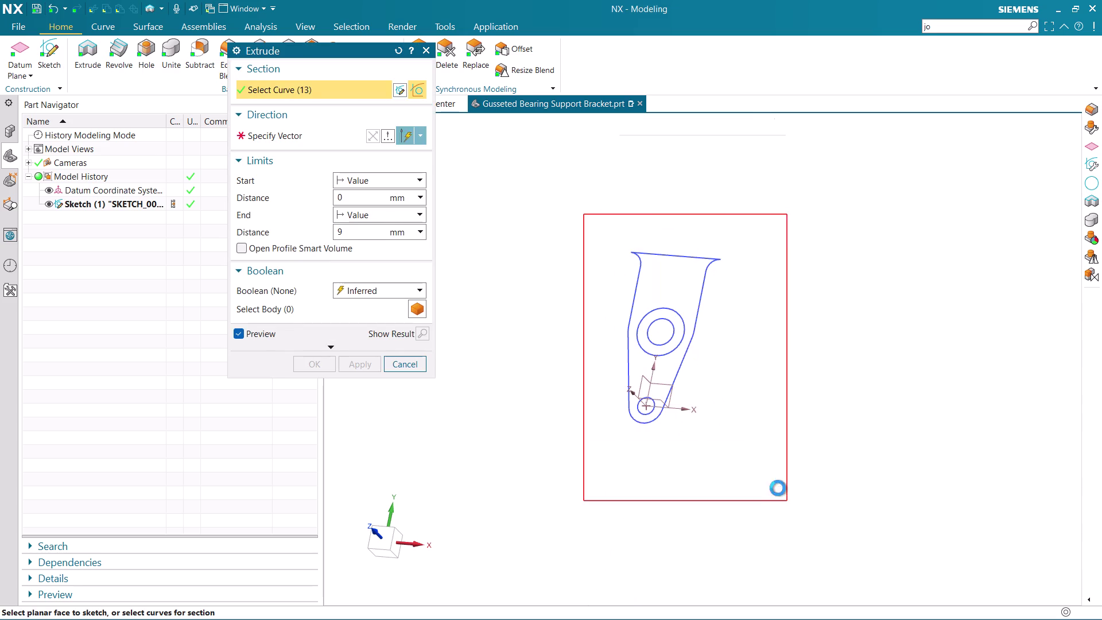
scroll(up, 3)
middle_drag(758, 378, 748, 394)
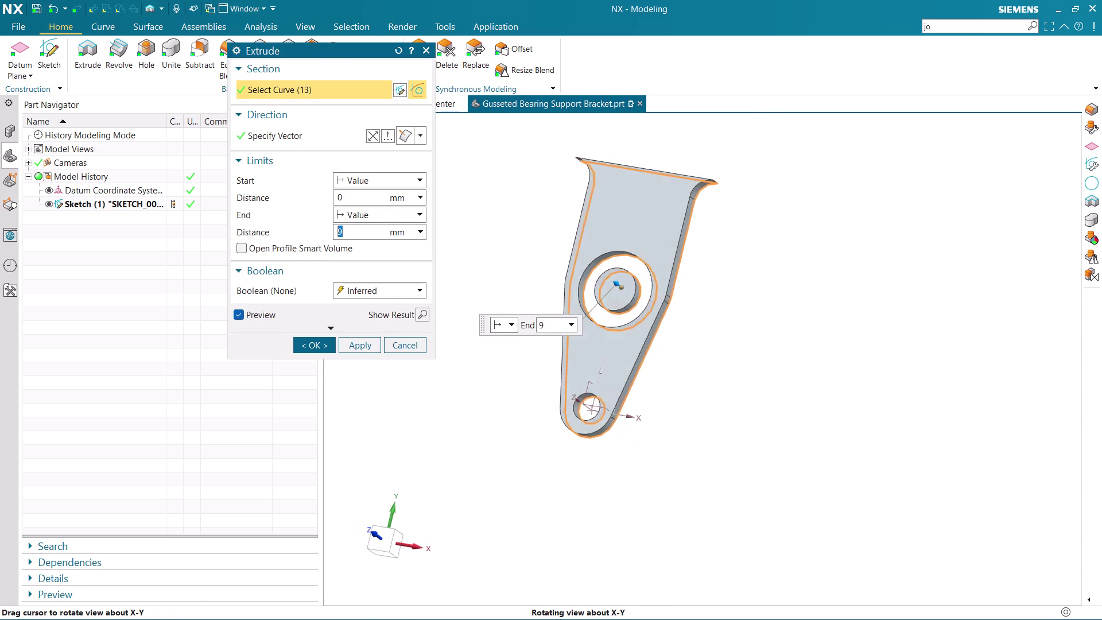
middle_drag(748, 395, 744, 405)
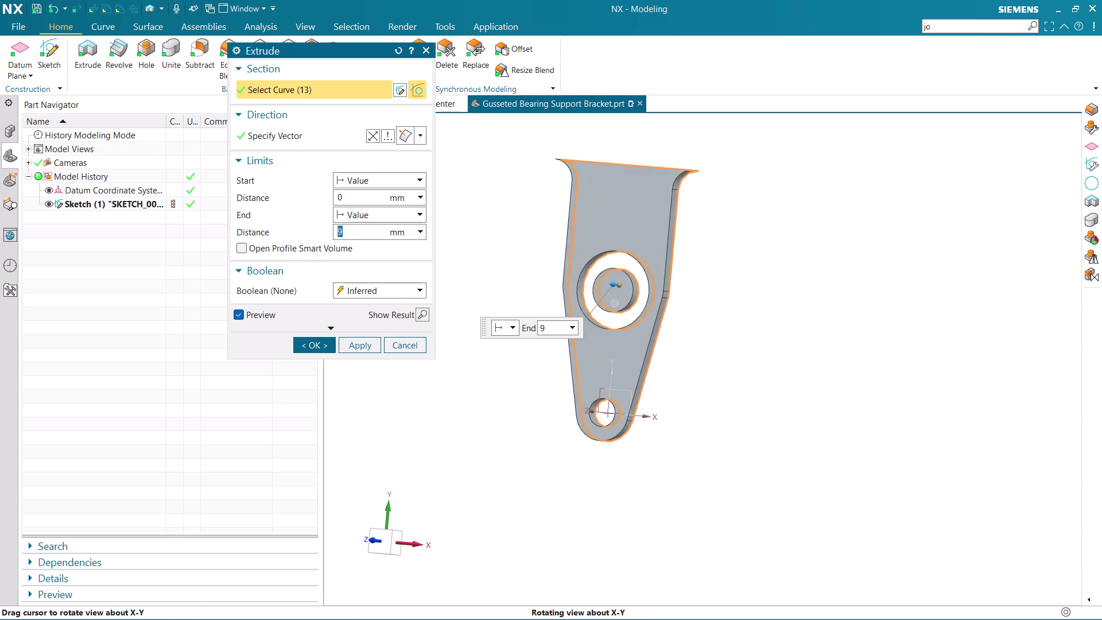
middle_drag(743, 405, 750, 405)
click(463, 406)
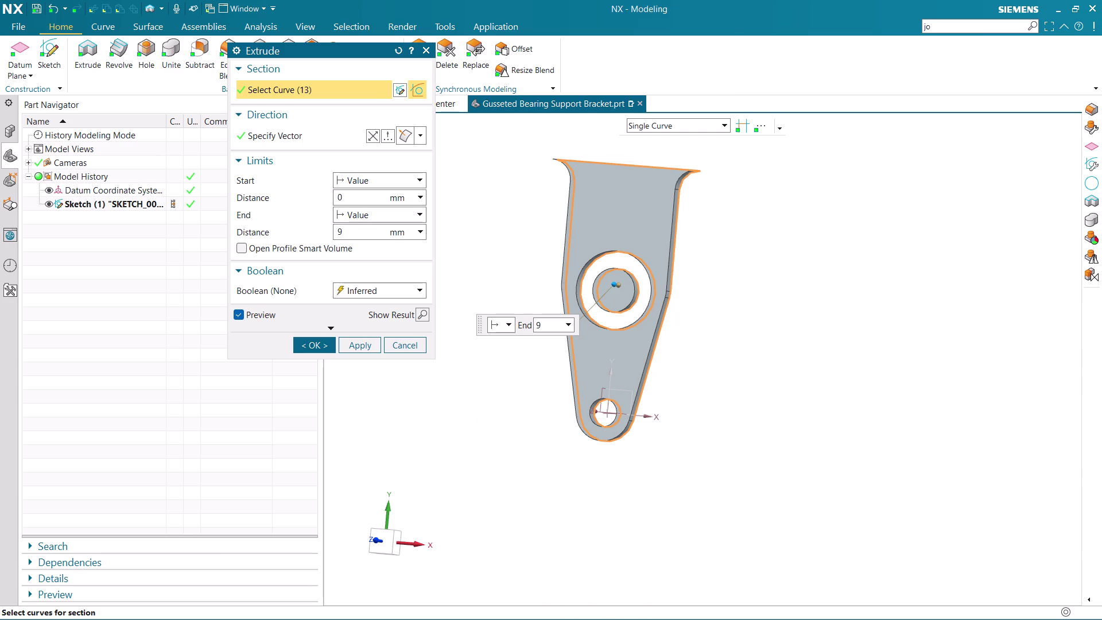
scroll(up, 3)
Pick the bracket outline curves: lower edges, bottom arc, right side, top and upper left.
click(579, 388)
click(601, 444)
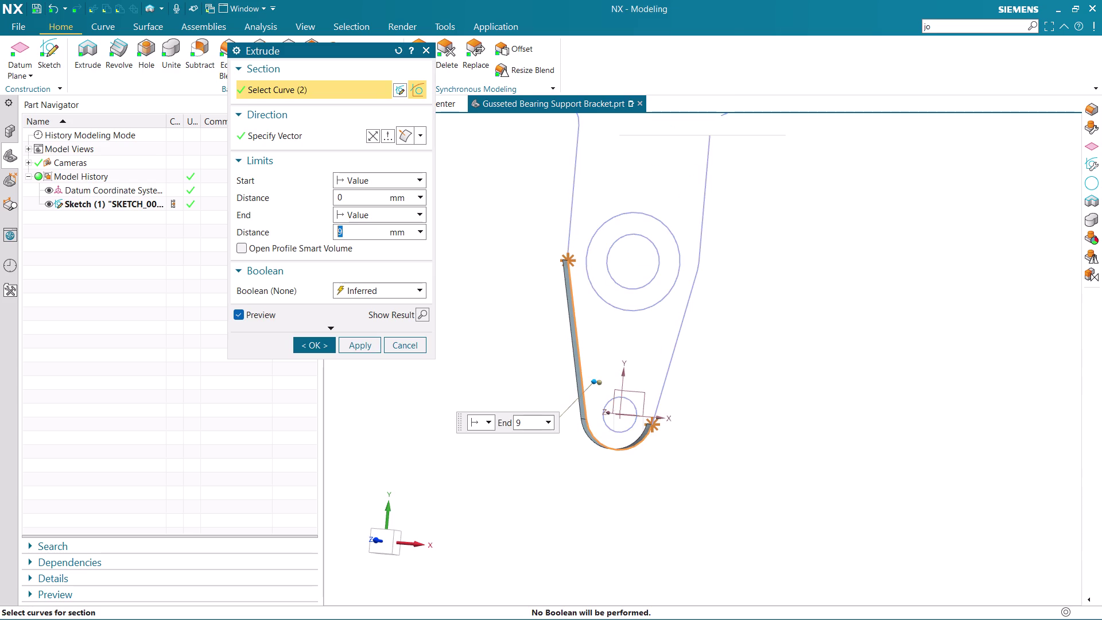
click(658, 408)
scroll(down, 3)
click(637, 397)
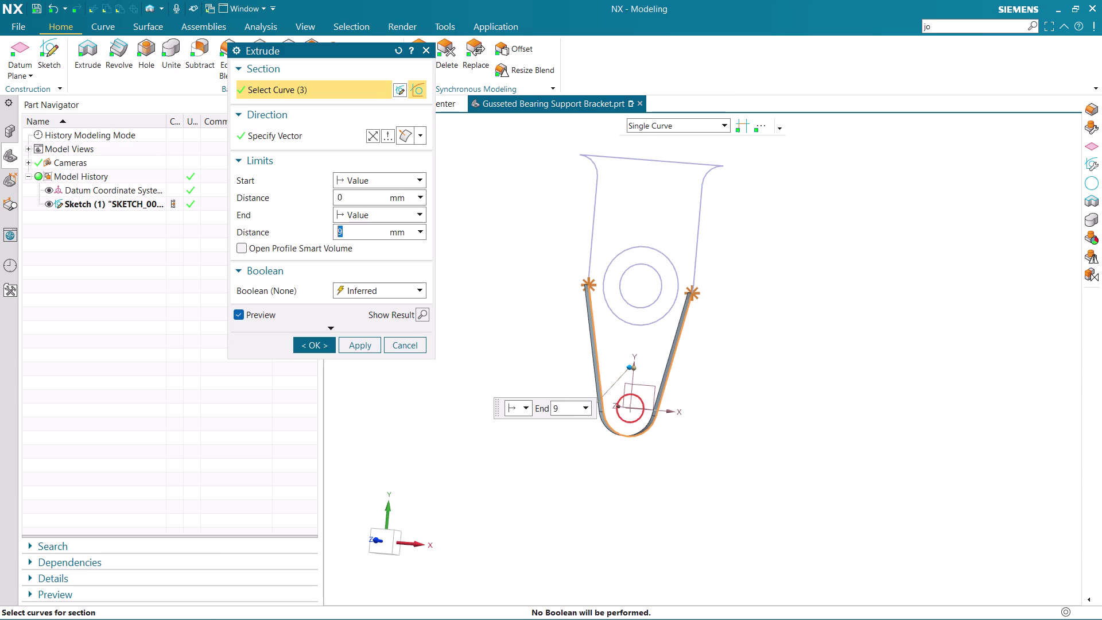
scroll(down, 3)
scroll(up, 3)
click(679, 336)
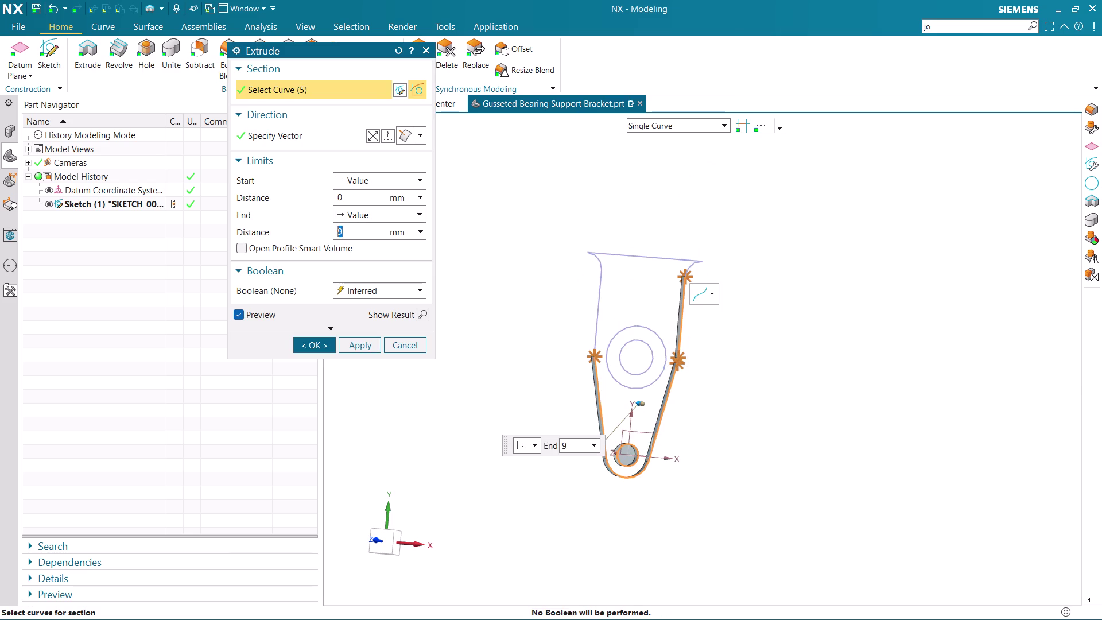
click(690, 265)
click(659, 258)
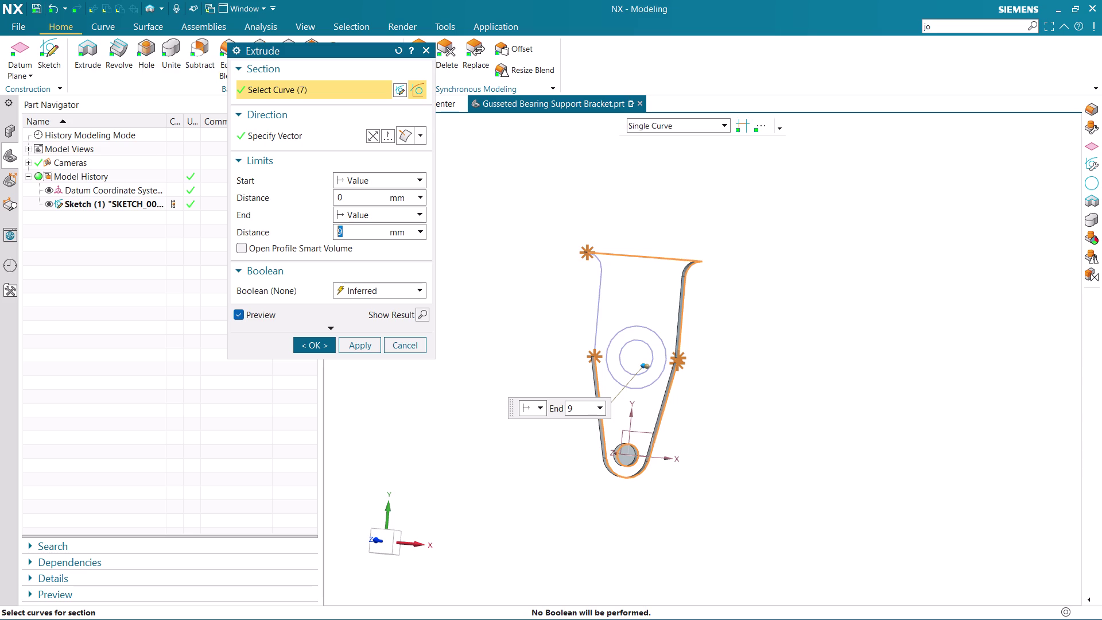
click(599, 287)
click(599, 262)
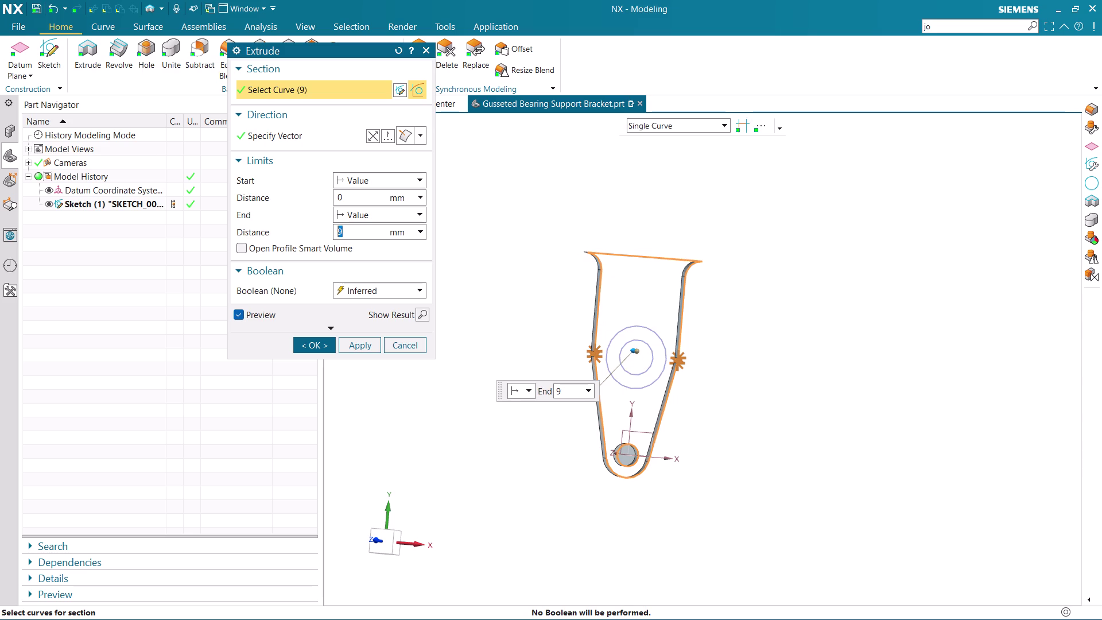
Close the outline with the middle and last edges, then apply the 9 mm plate extrusion.
middle_drag(603, 376, 647, 369)
scroll(up, 3)
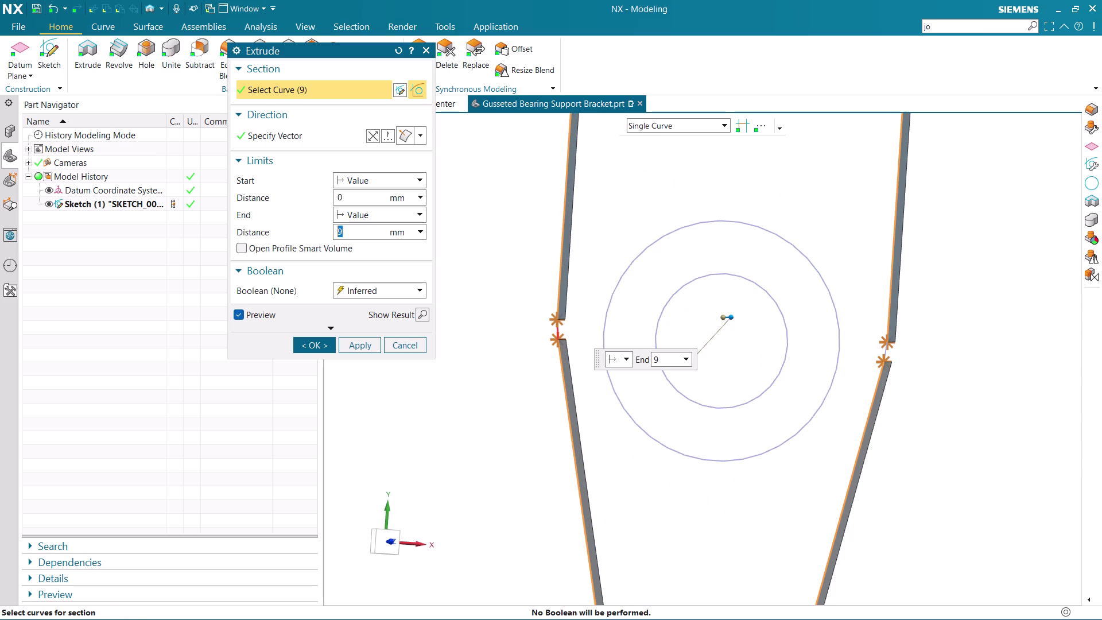
click(555, 329)
scroll(down, 3)
scroll(down, 3)
scroll(up, 3)
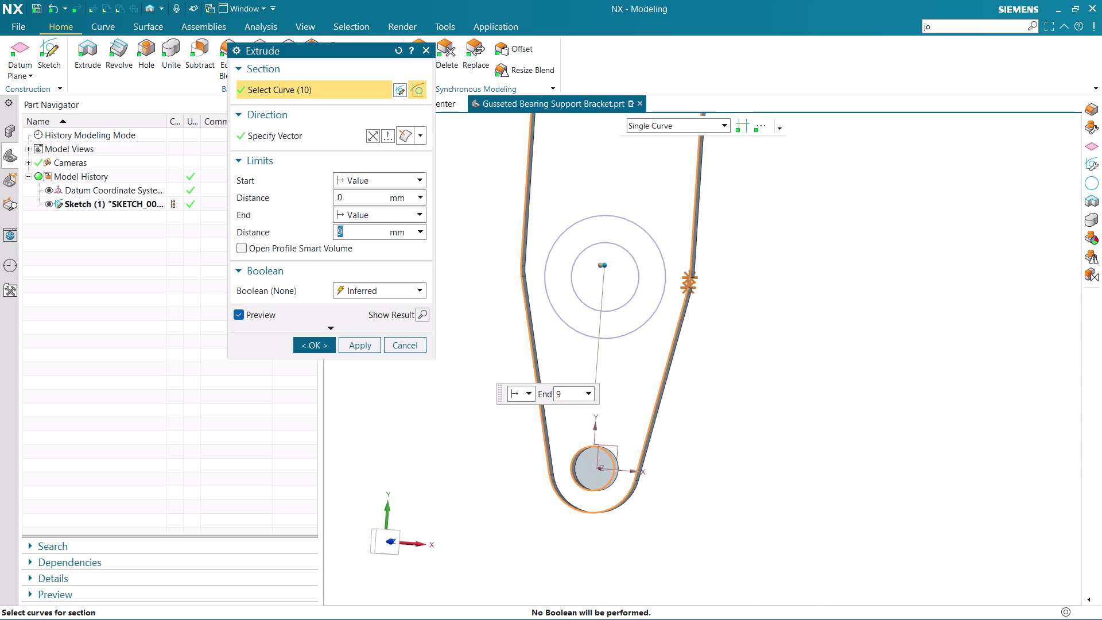
scroll(up, 3)
scroll(down, 3)
scroll(up, 3)
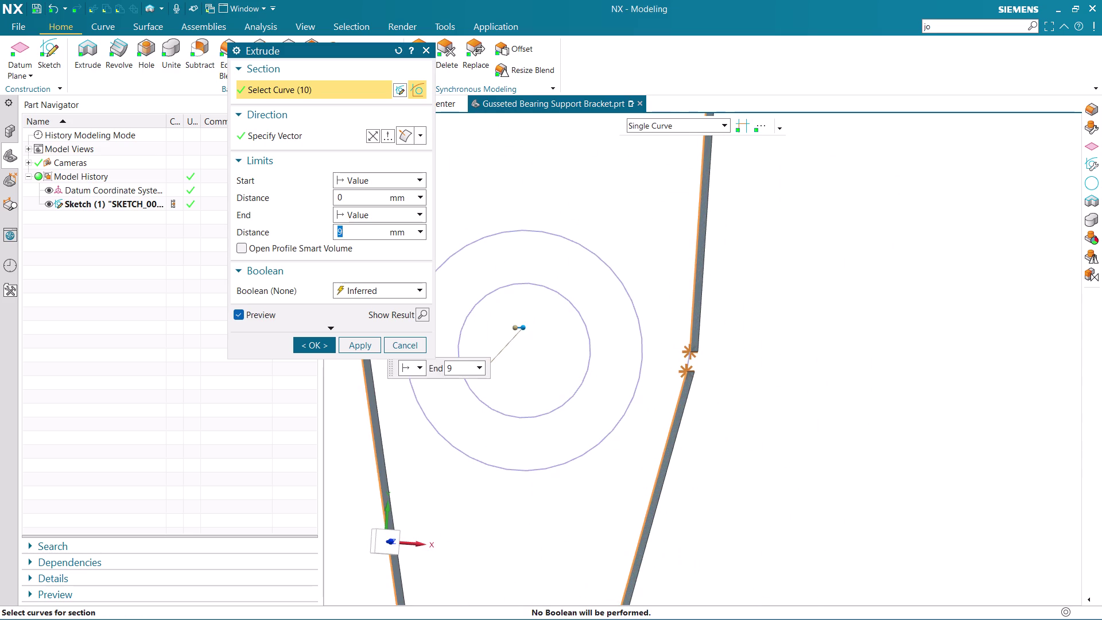
click(689, 362)
scroll(down, 3)
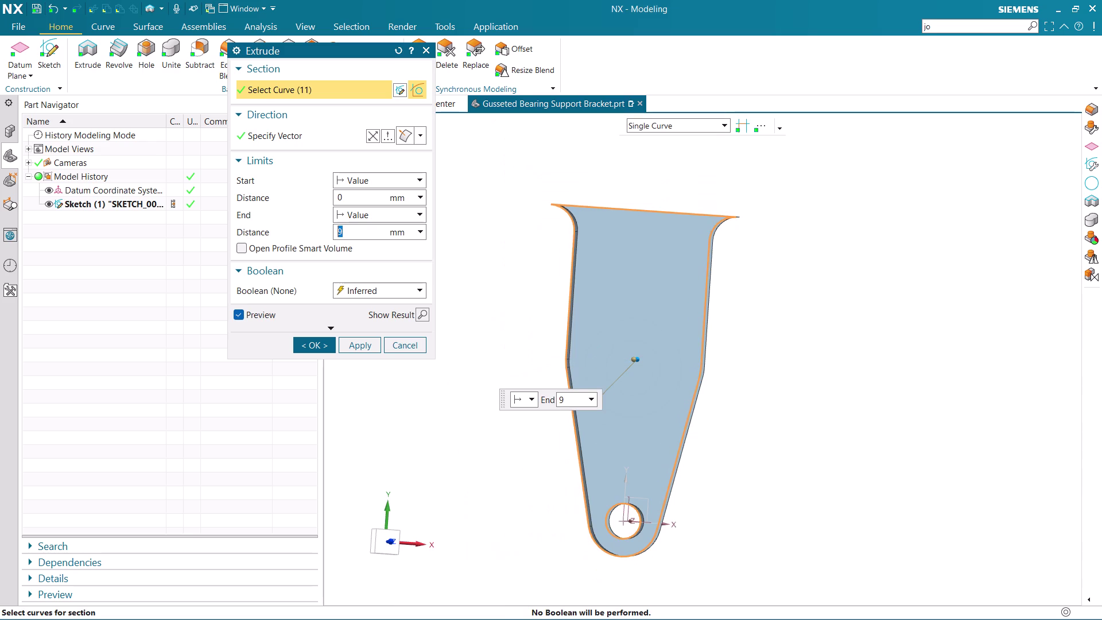
middle_drag(728, 443, 707, 443)
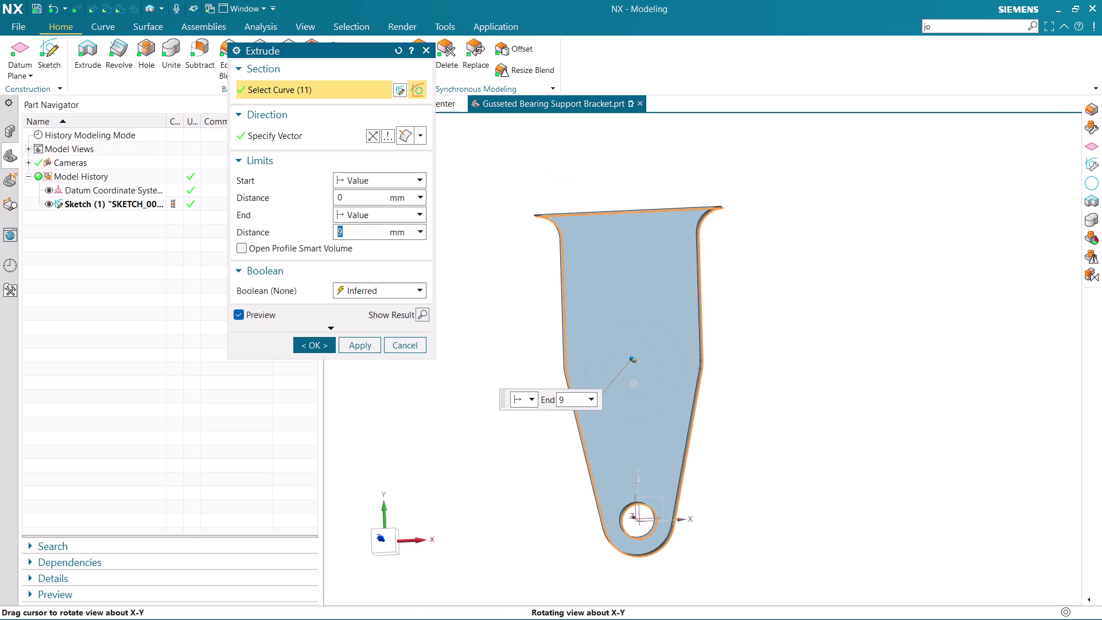
middle_drag(707, 442, 706, 442)
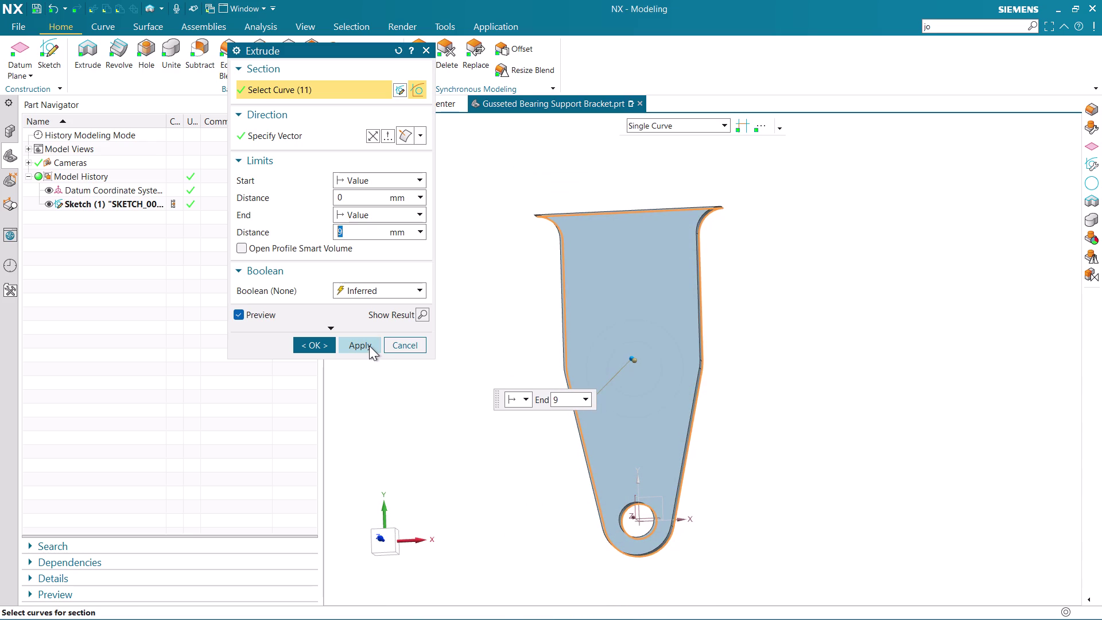
click(369, 346)
scroll(up, 3)
Select the outer and inner boss circles as the new extrusion section.
middle_drag(754, 391, 646, 414)
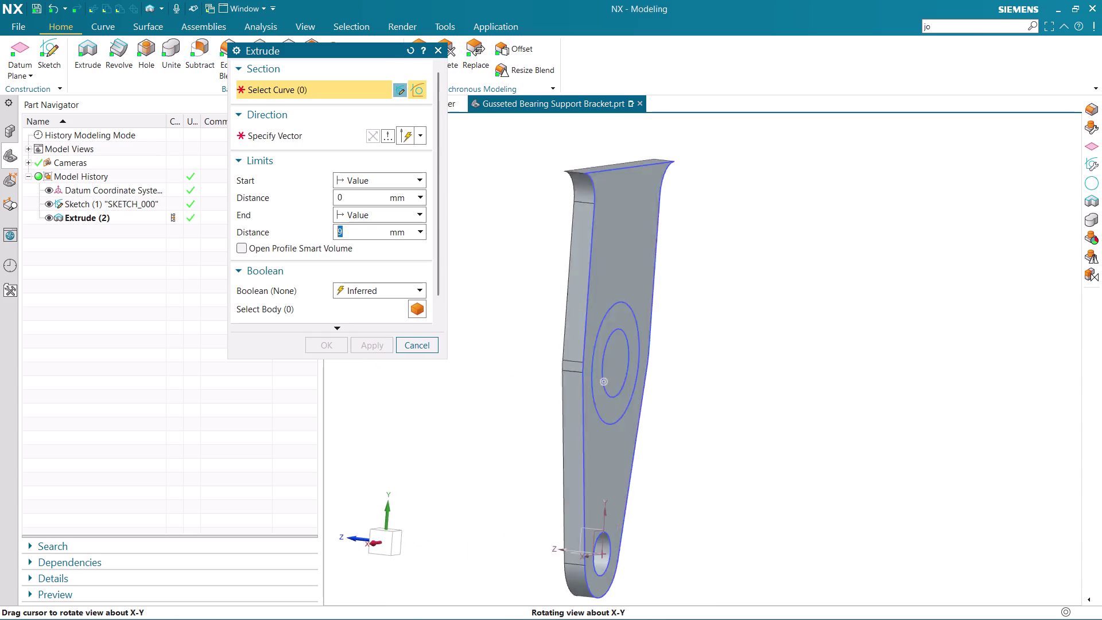
middle_drag(646, 414, 607, 412)
click(579, 416)
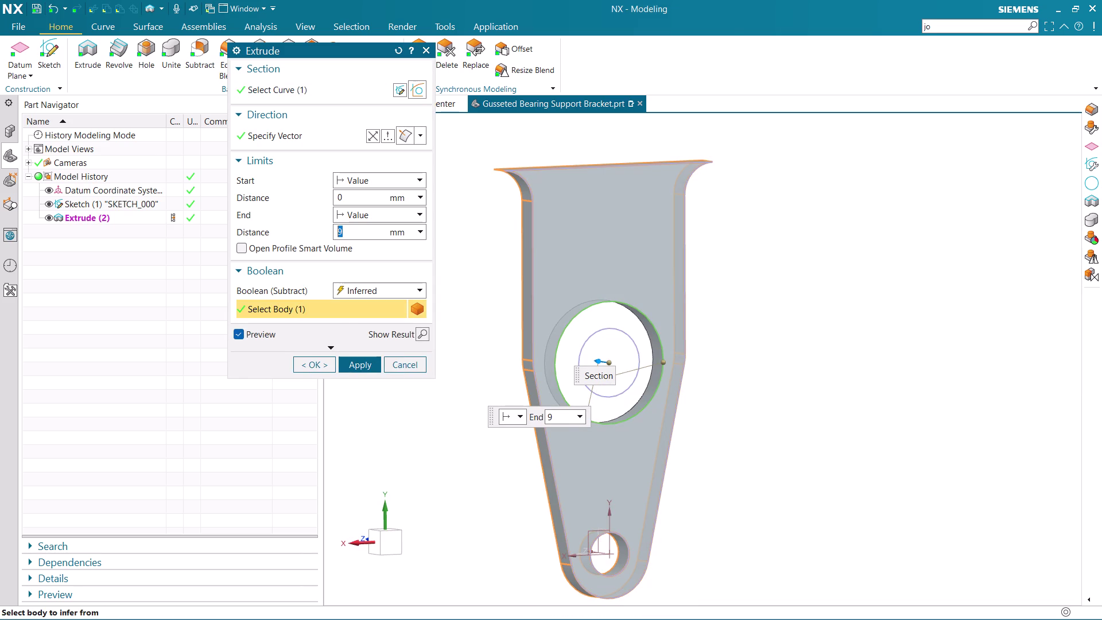
scroll(up, 3)
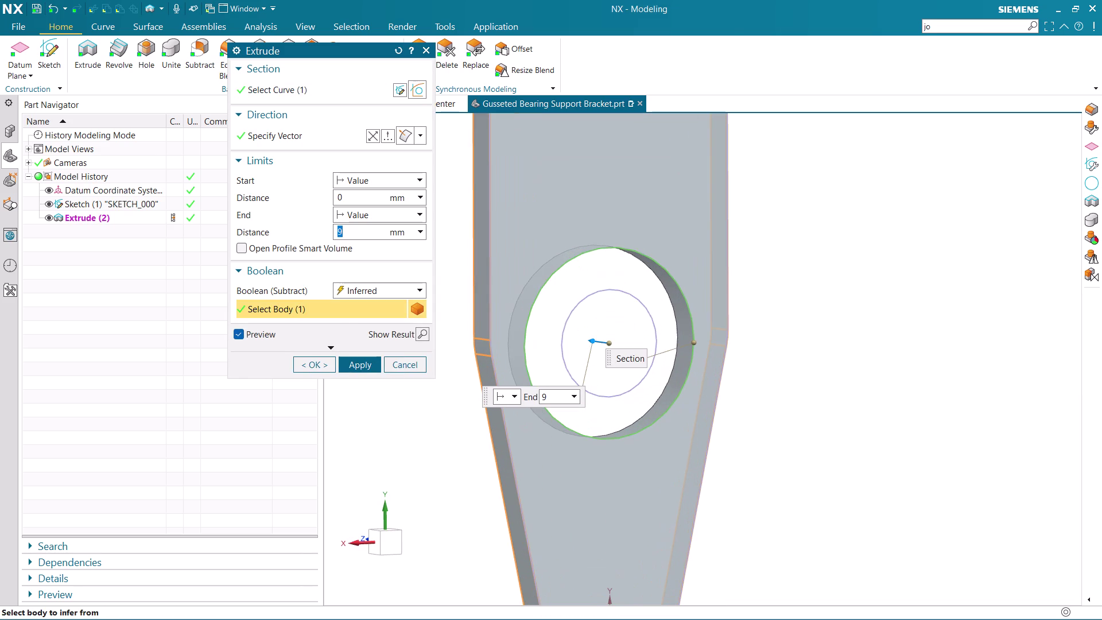
click(306, 91)
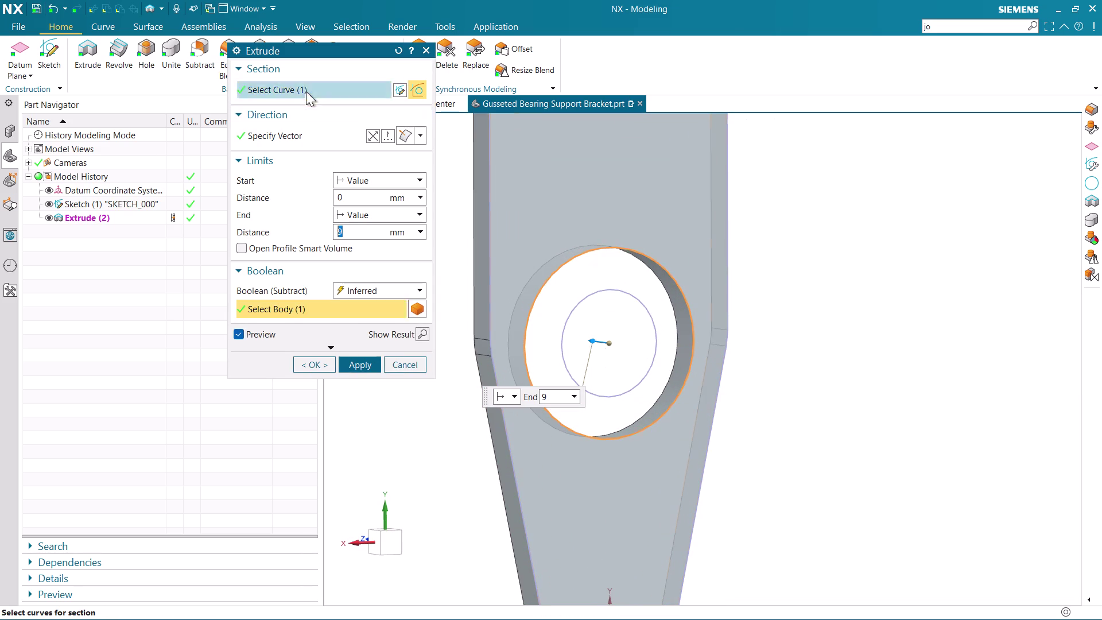
click(604, 395)
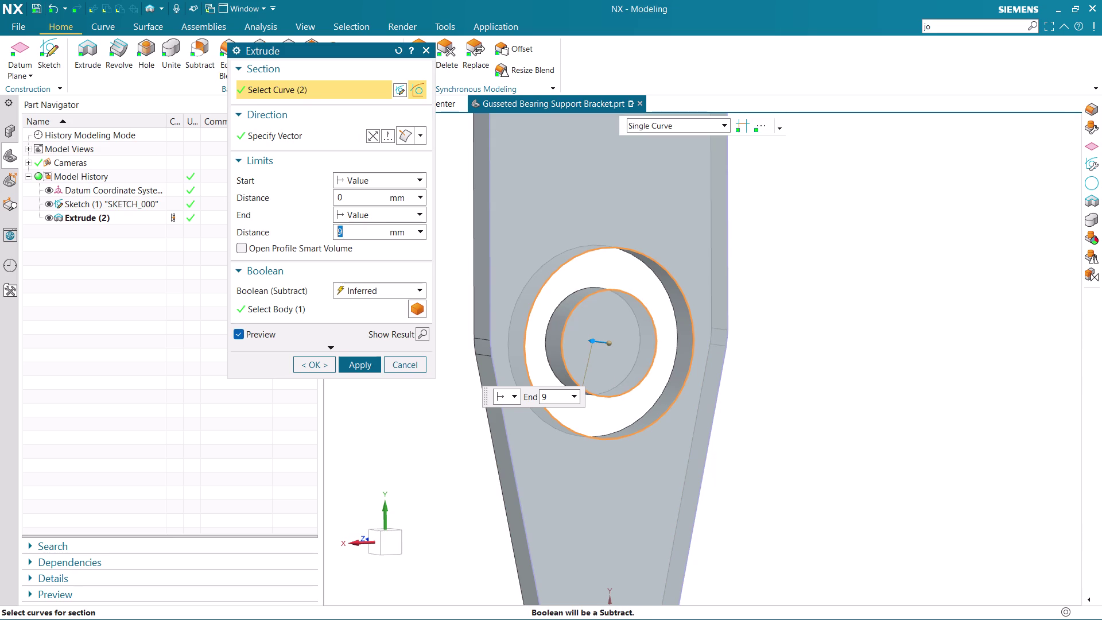
Preview the extrusion with Boolean set to Unite, then Intersect.
click(383, 294)
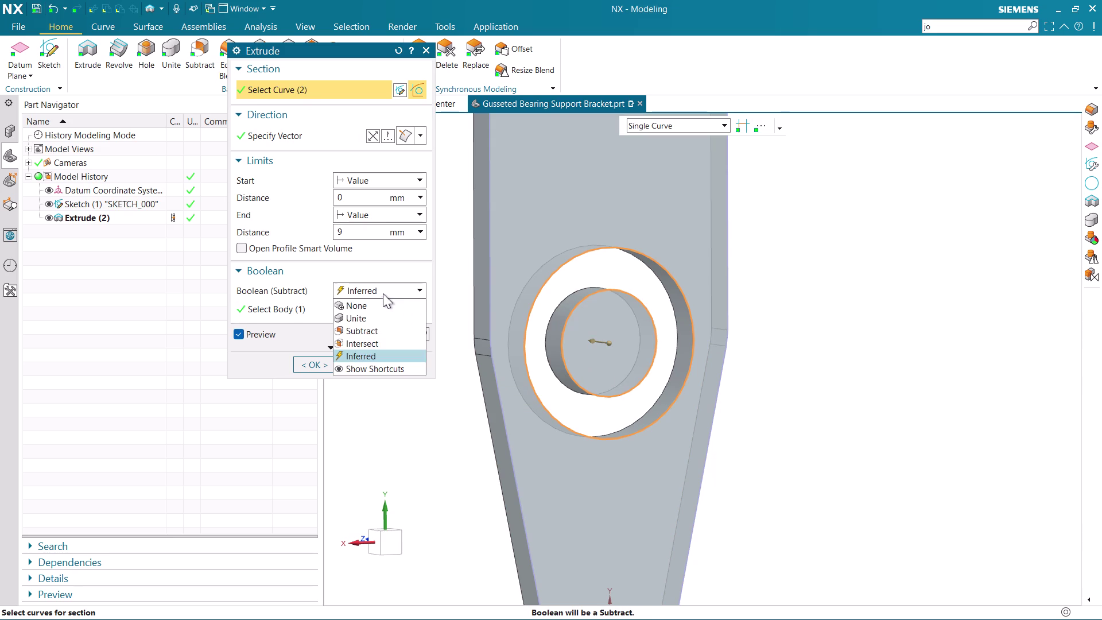
click(368, 320)
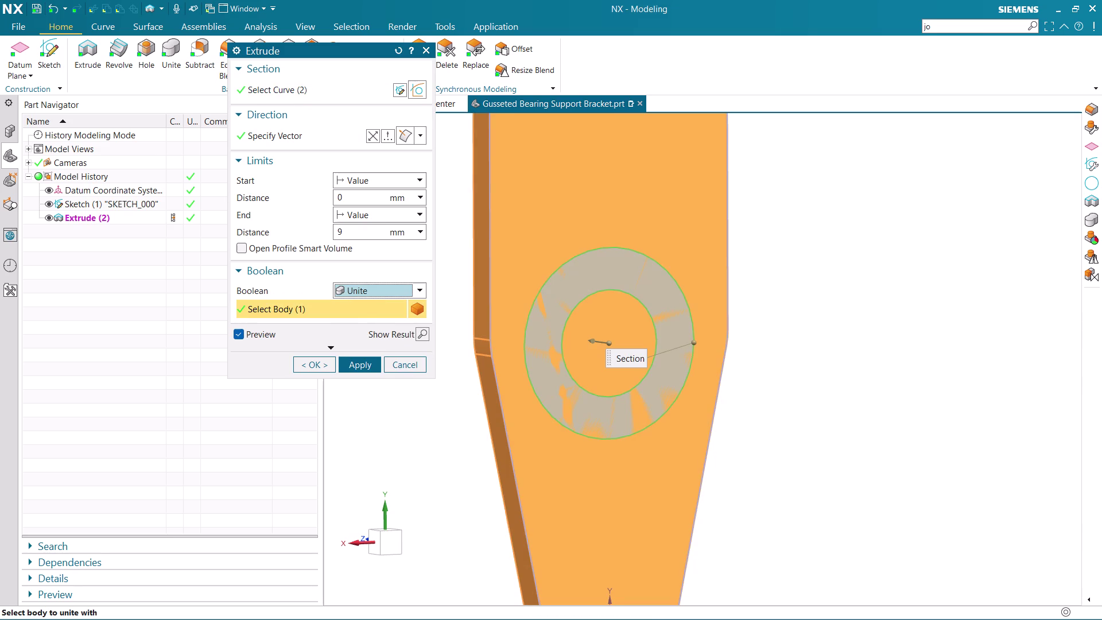
scroll(up, 3)
click(375, 287)
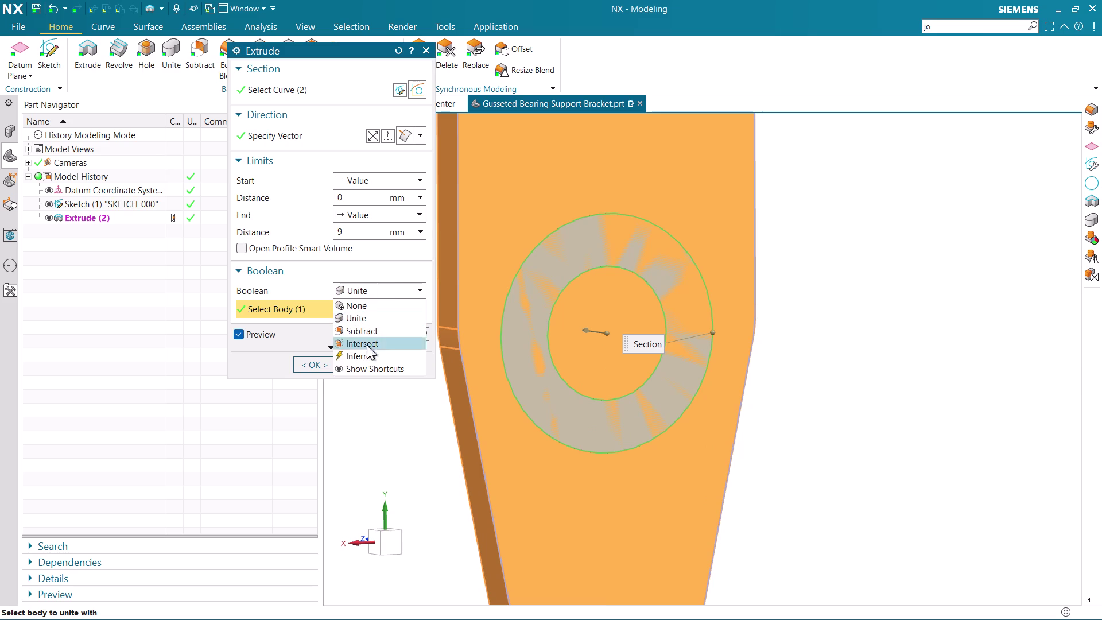
click(369, 345)
scroll(down, 3)
middle_drag(884, 383, 985, 364)
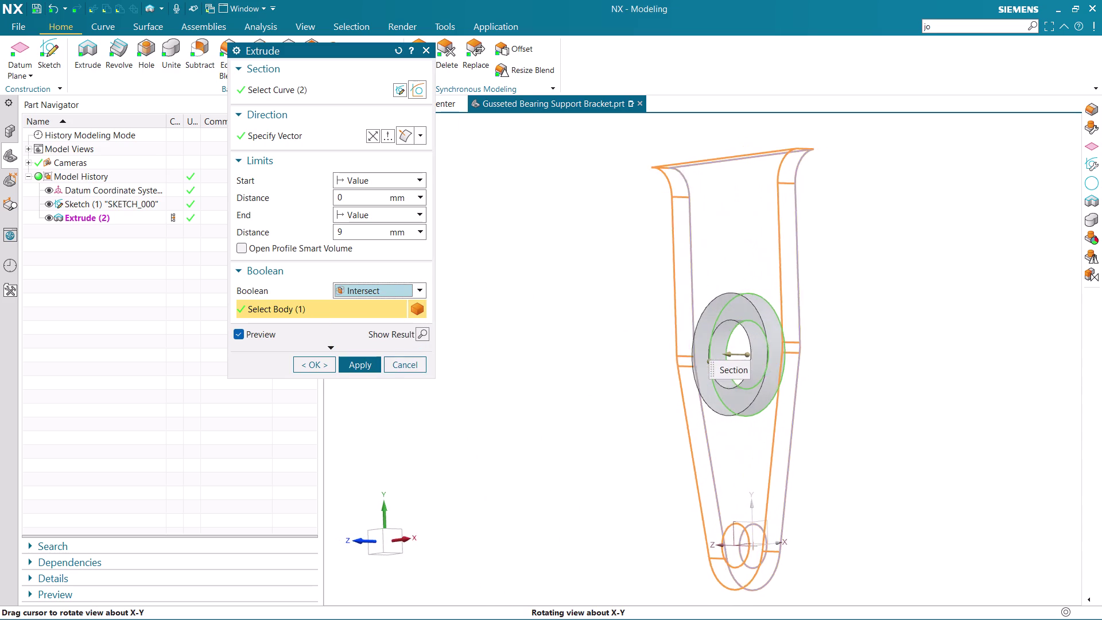
middle_drag(986, 364, 983, 366)
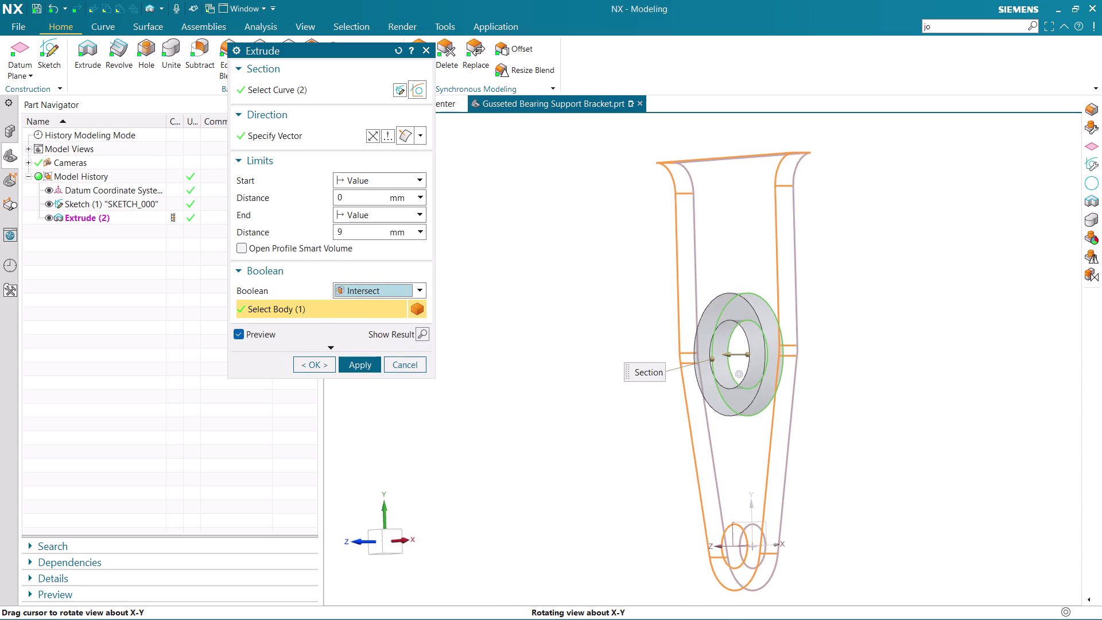
middle_drag(983, 366, 978, 367)
Try Boolean None, settle on Subtract, and clear the ring section.
click(366, 293)
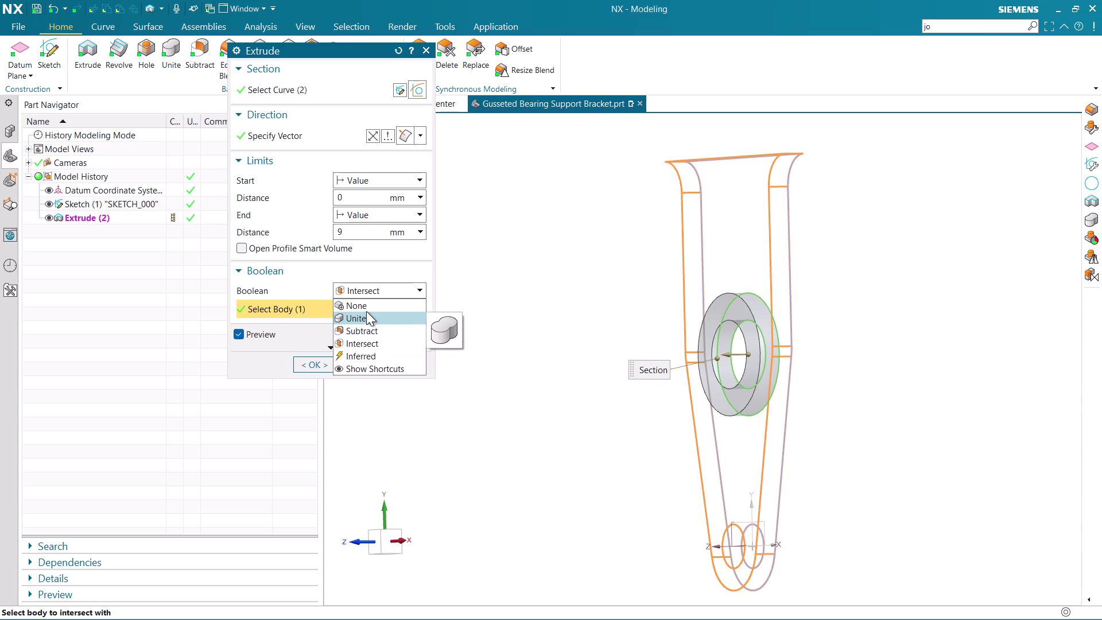
click(369, 307)
scroll(up, 3)
middle_drag(923, 362, 861, 380)
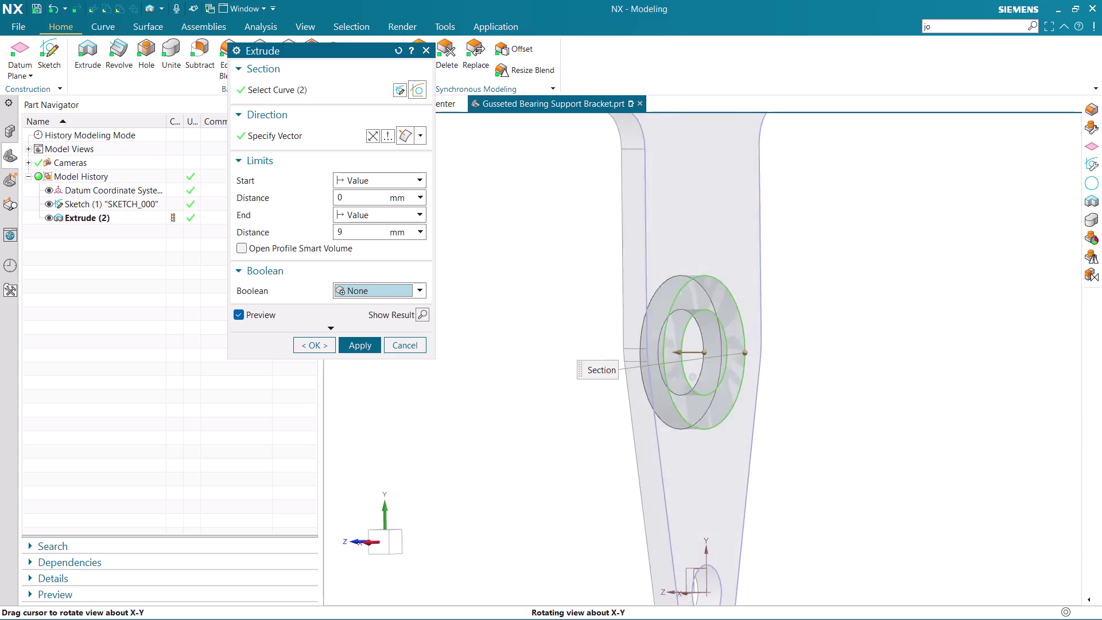
middle_drag(862, 380, 879, 380)
click(359, 289)
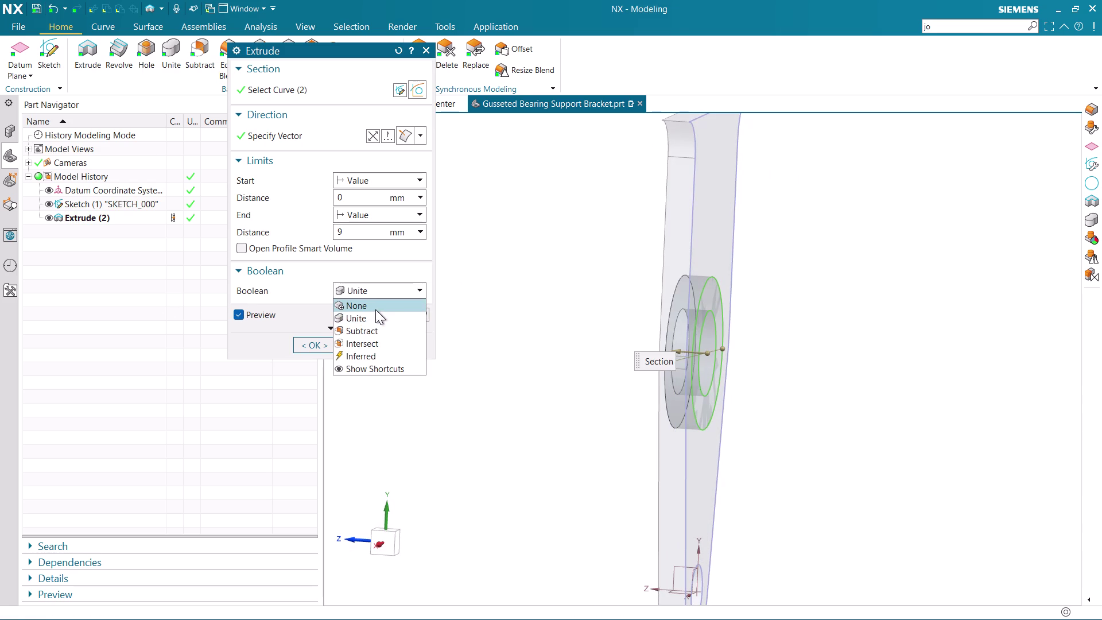
click(368, 329)
scroll(up, 3)
middle_drag(566, 393, 551, 394)
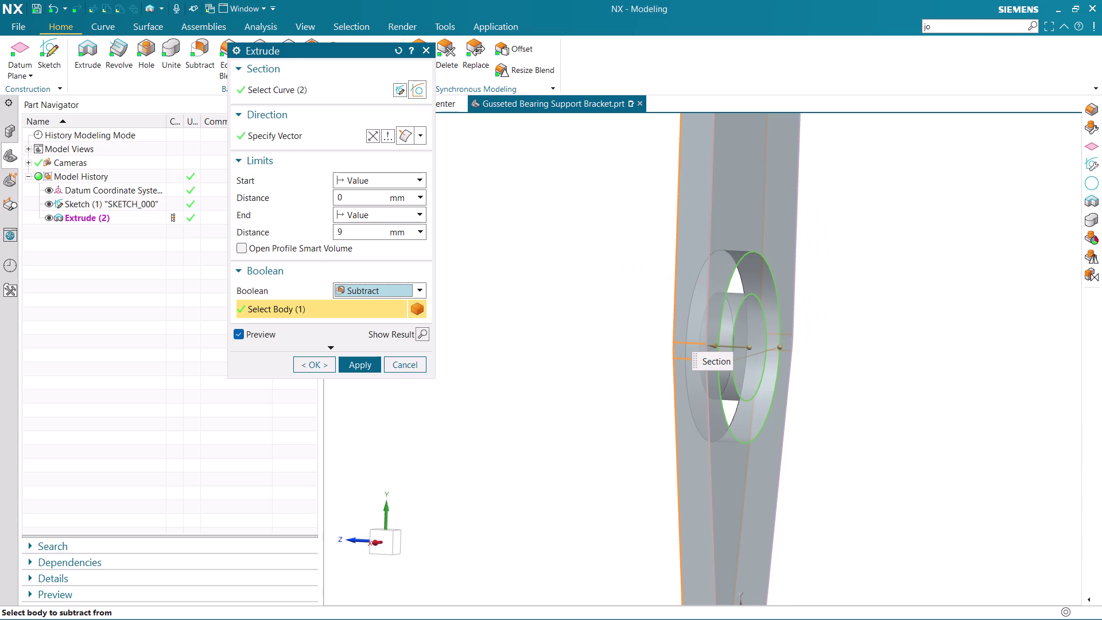
click(321, 90)
click(541, 191)
scroll(up, 3)
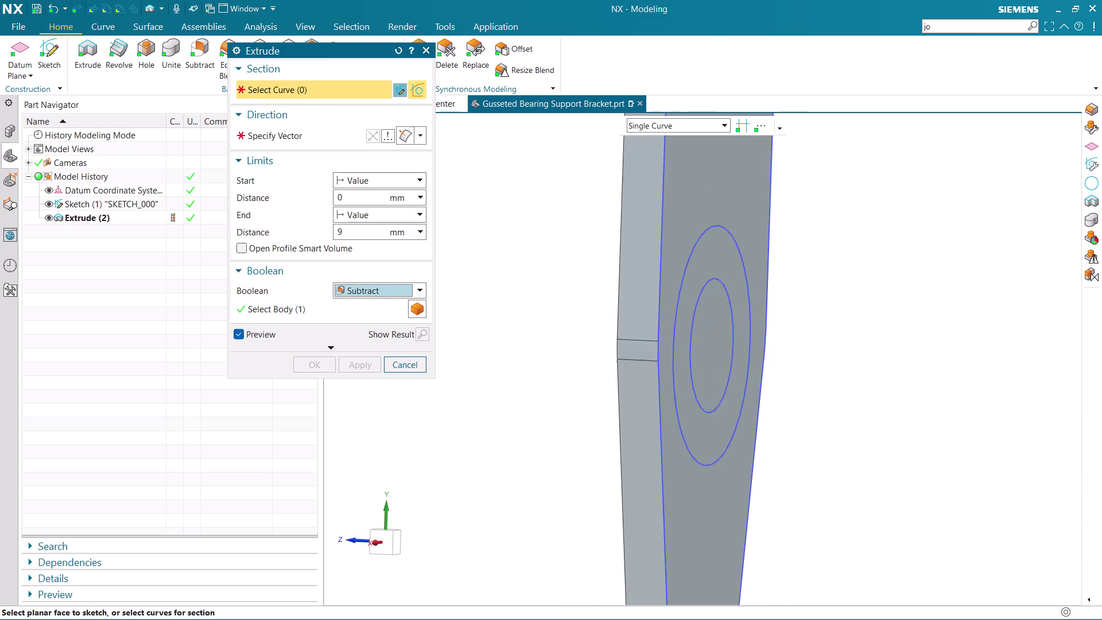
scroll(up, 3)
click(664, 427)
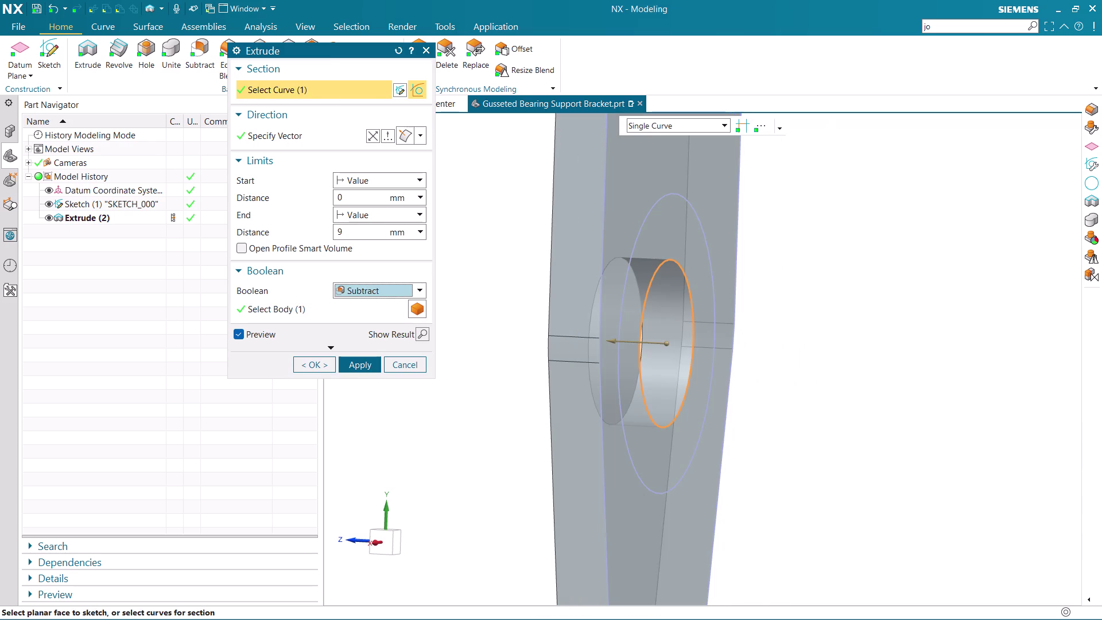
middle_click(851, 414)
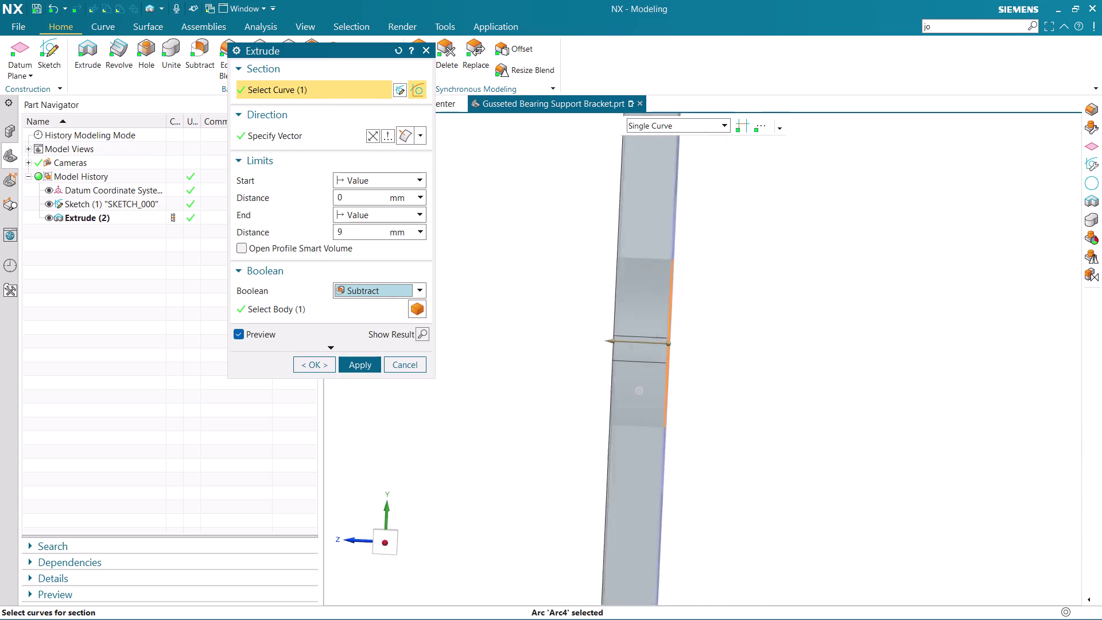
click(666, 488)
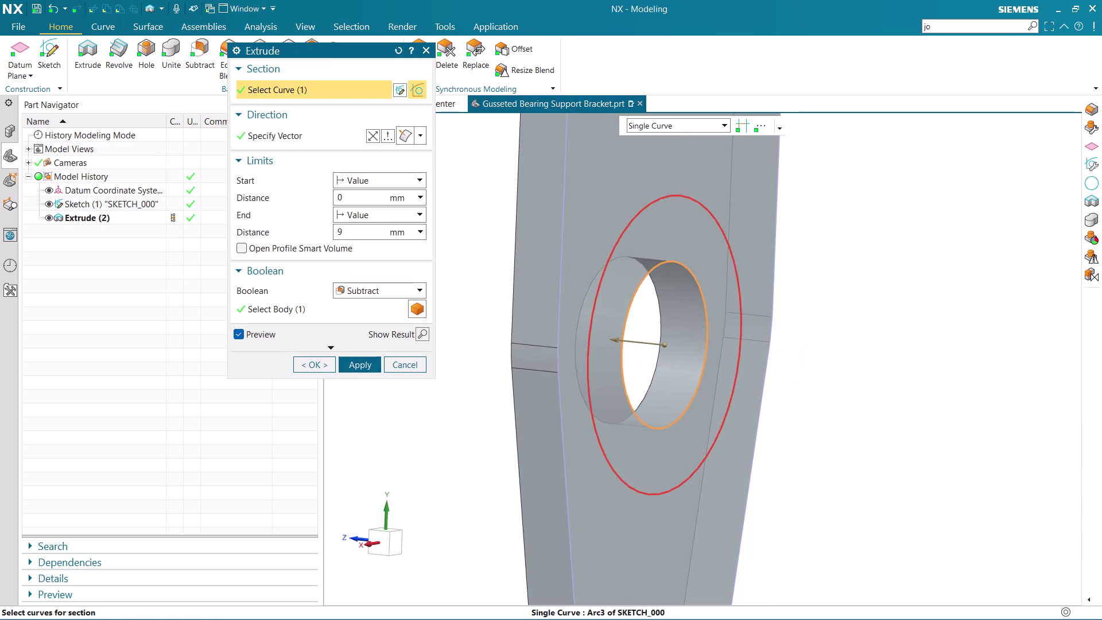
middle_drag(877, 405, 884, 404)
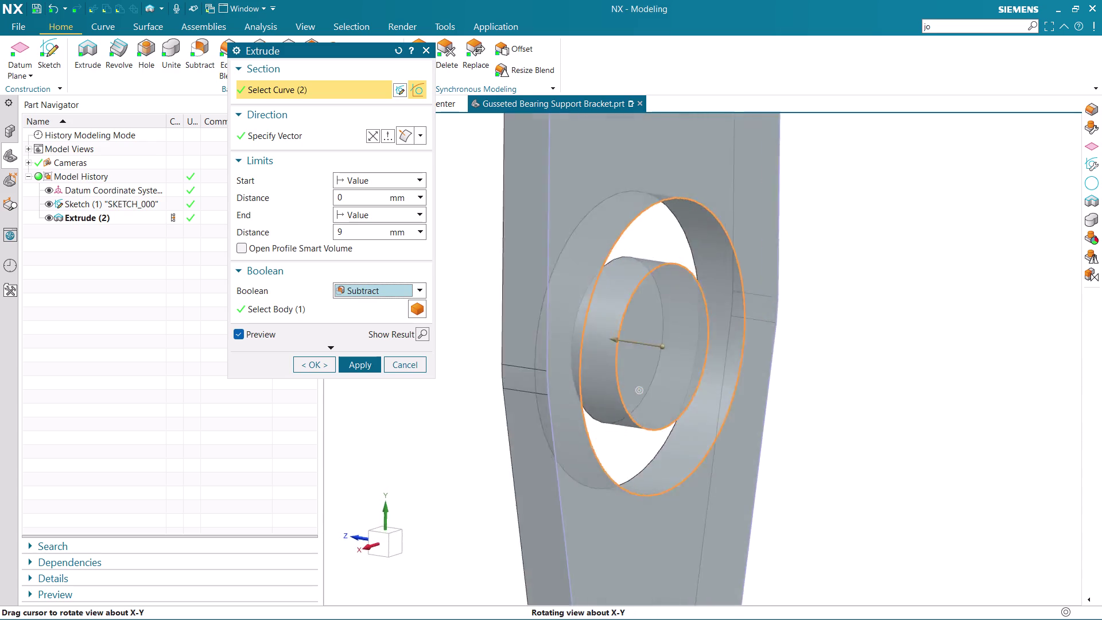
middle_drag(884, 404, 673, 450)
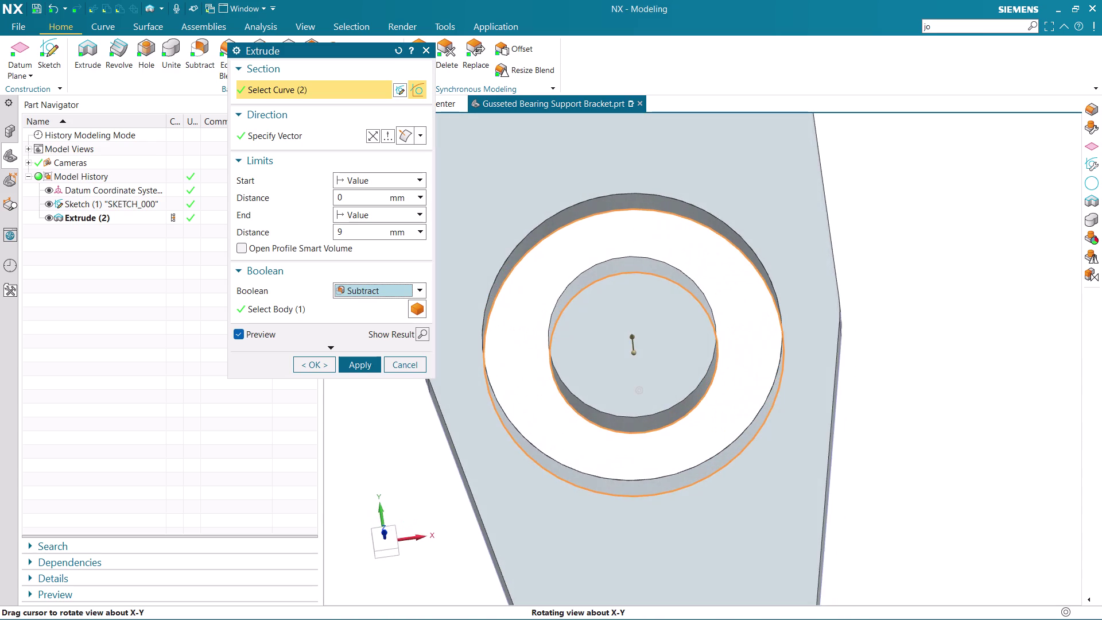
middle_drag(674, 449, 698, 448)
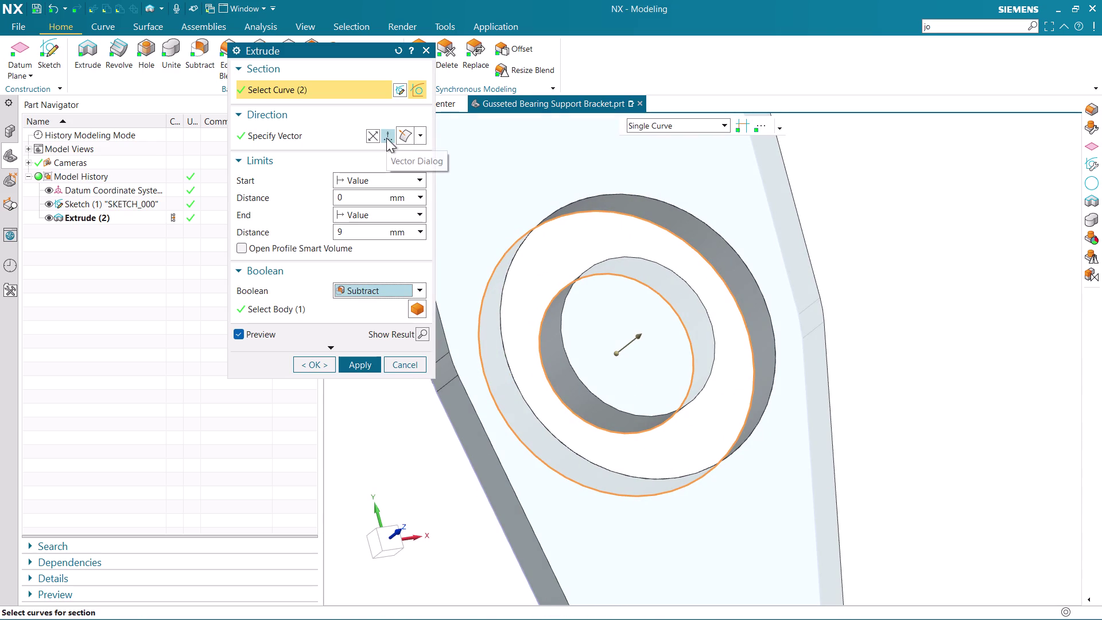
click(417, 136)
click(417, 135)
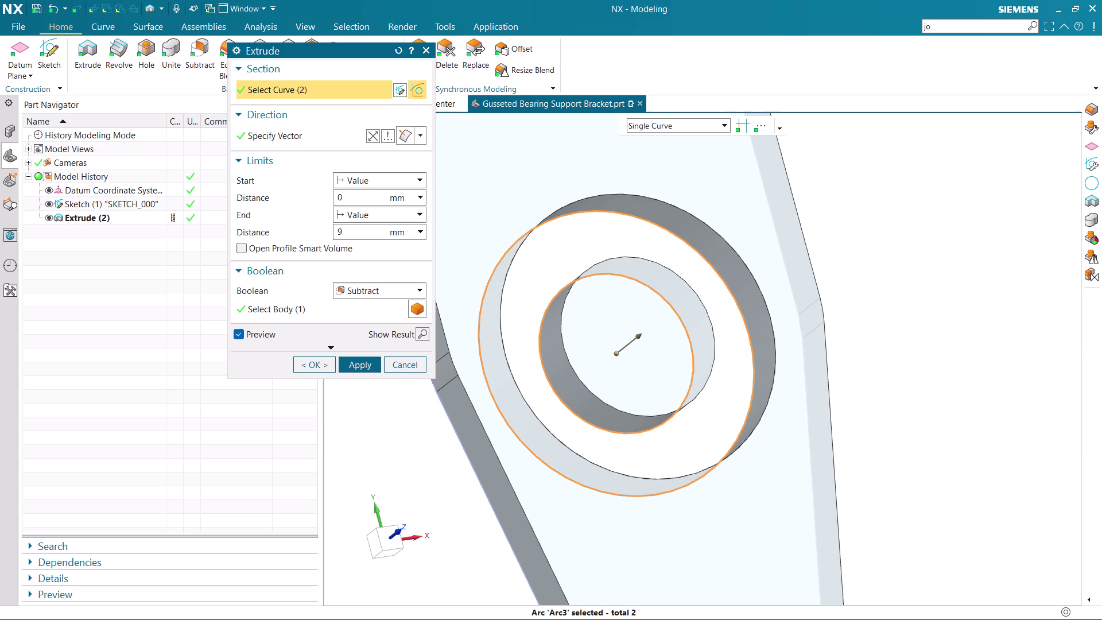
scroll(down, 3)
scroll(down, 3)
scroll(up, 3)
middle_drag(922, 296, 858, 317)
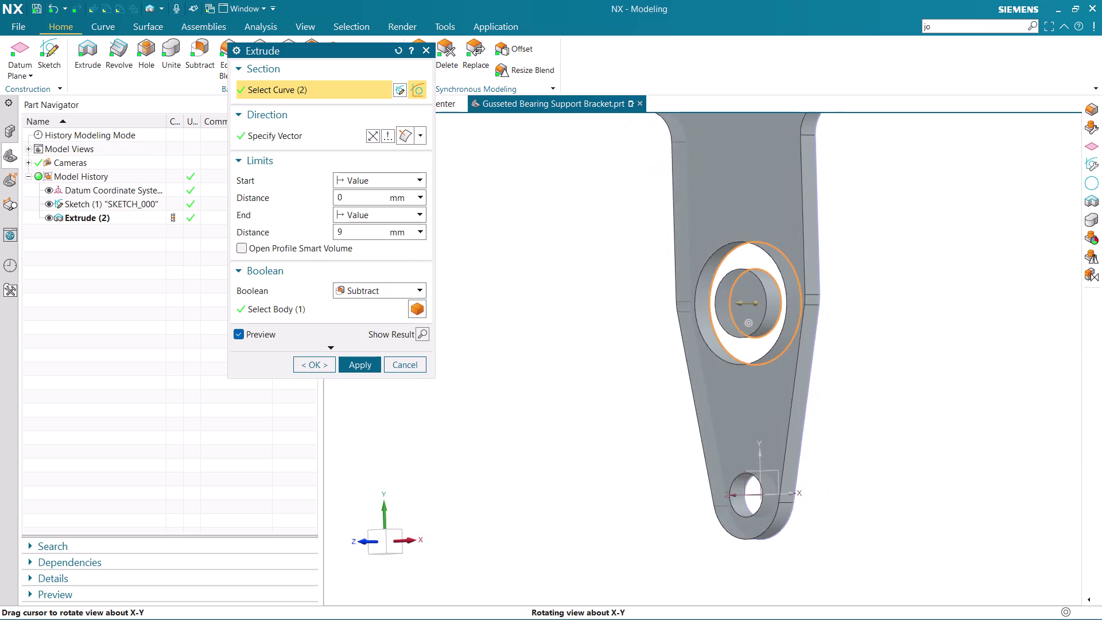
middle_drag(858, 316, 891, 303)
scroll(up, 3)
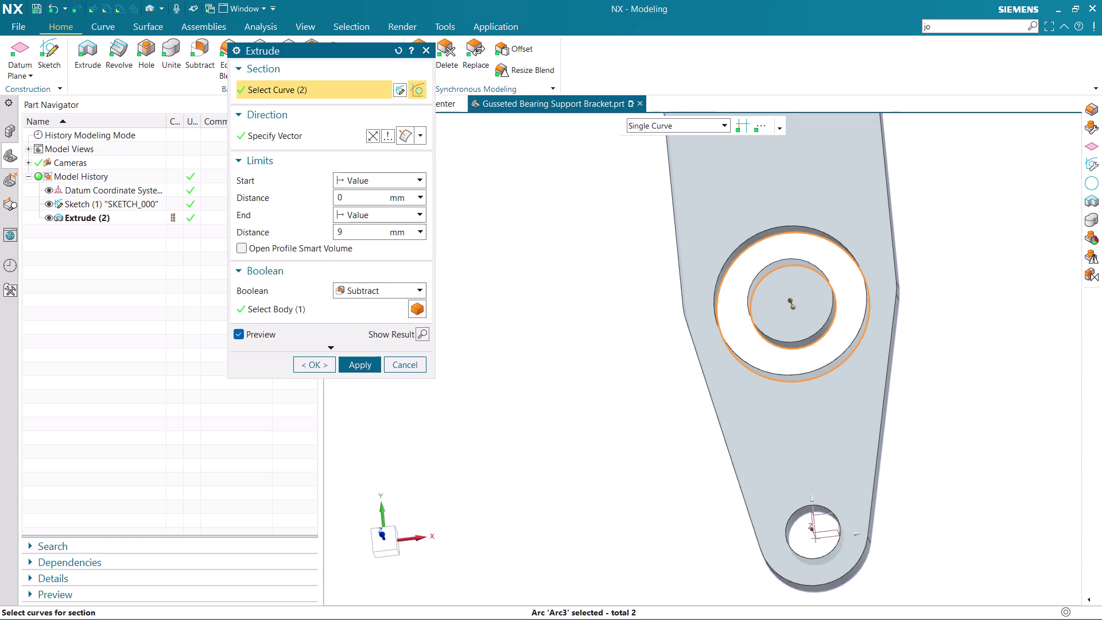
click(360, 285)
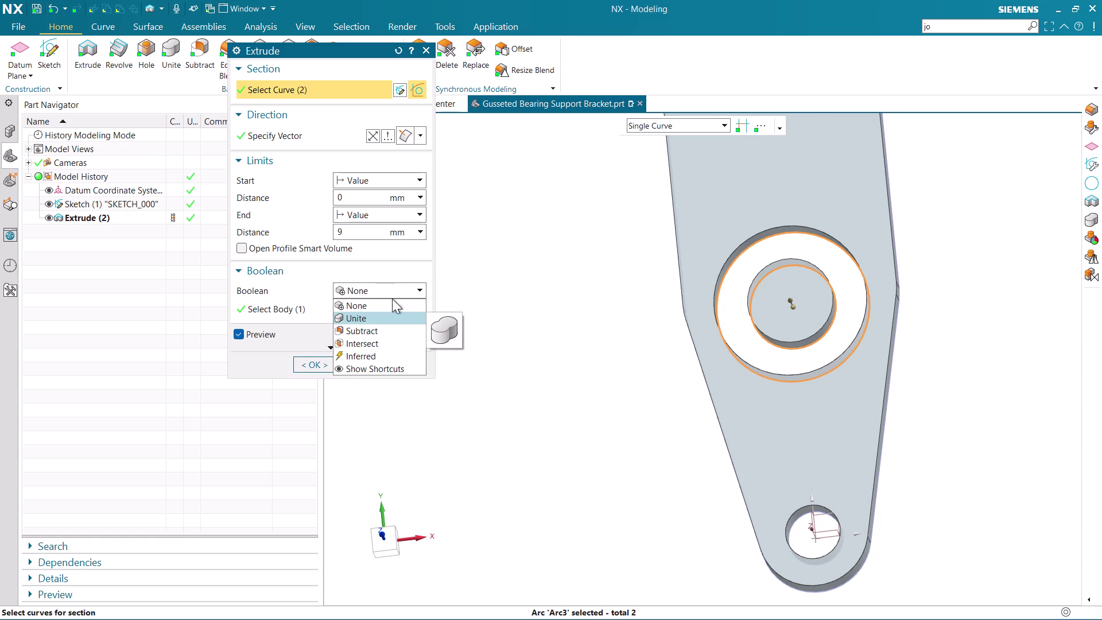
click(387, 286)
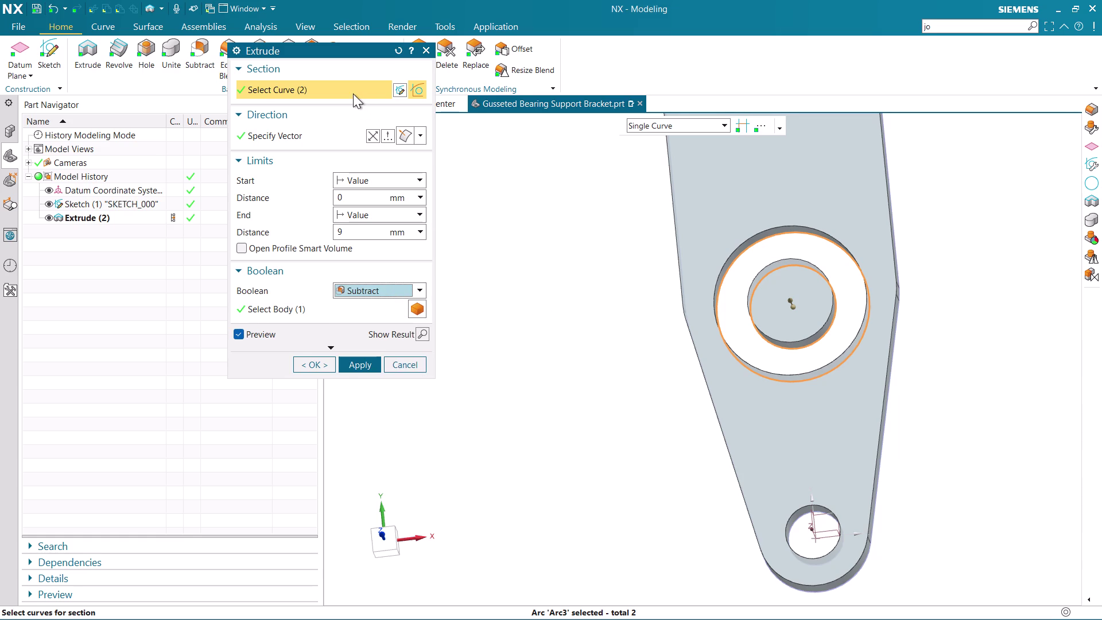
click(564, 222)
scroll(up, 3)
middle_drag(997, 351, 924, 370)
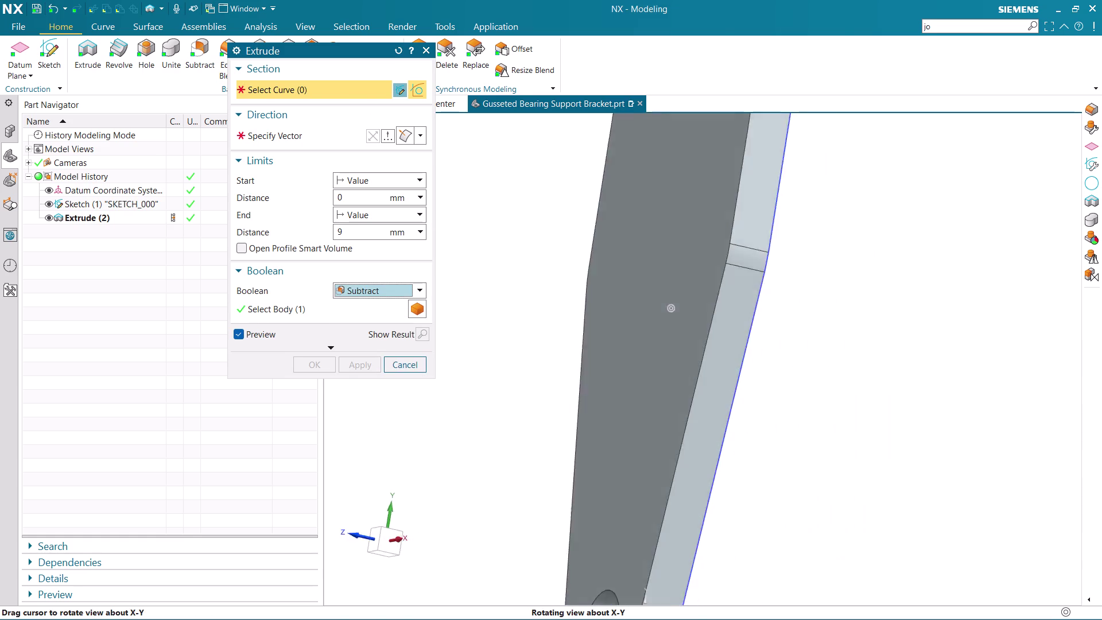
Extrude the smaller sketch circle Through All as a Subtract, cutting a hole through the bracket.
middle_drag(923, 370, 858, 361)
click(639, 376)
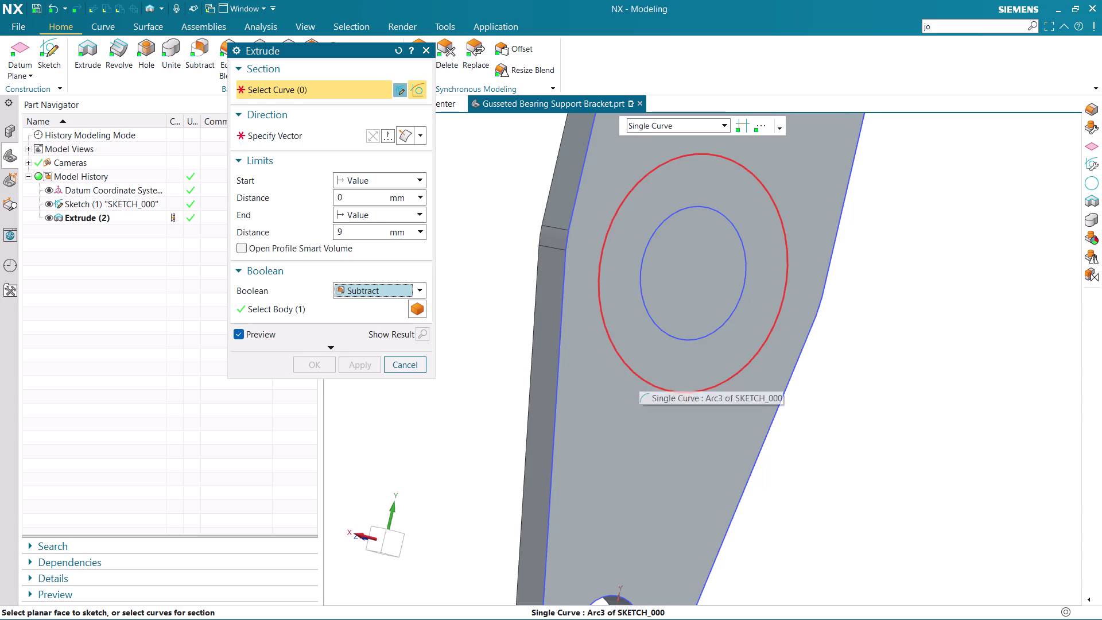
scroll(up, 3)
middle_drag(537, 385, 623, 370)
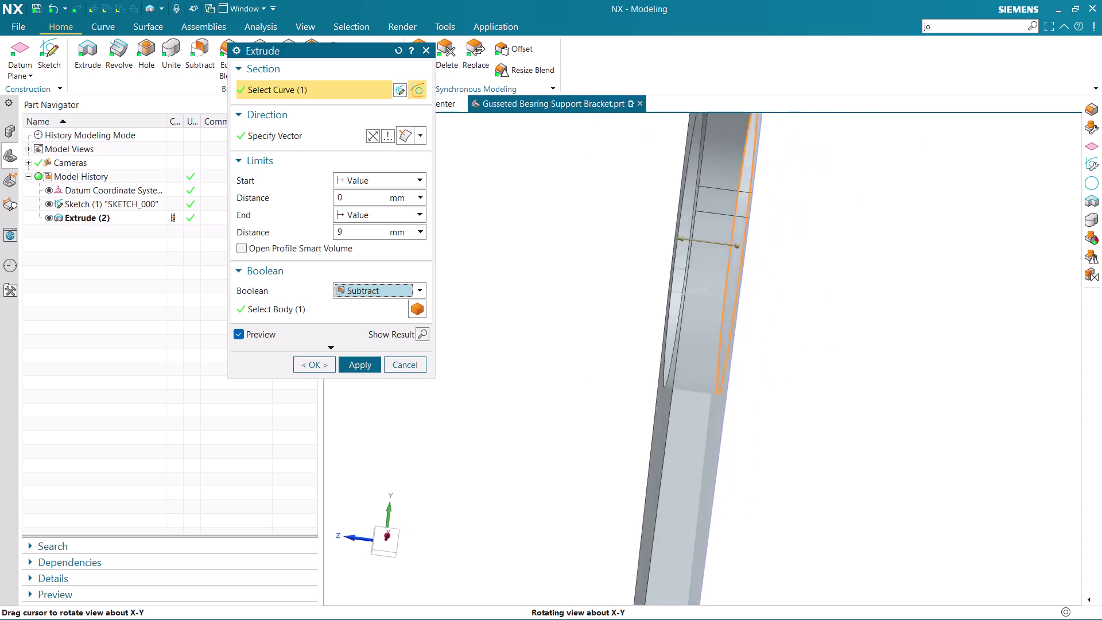
middle_drag(624, 369, 577, 378)
click(982, 347)
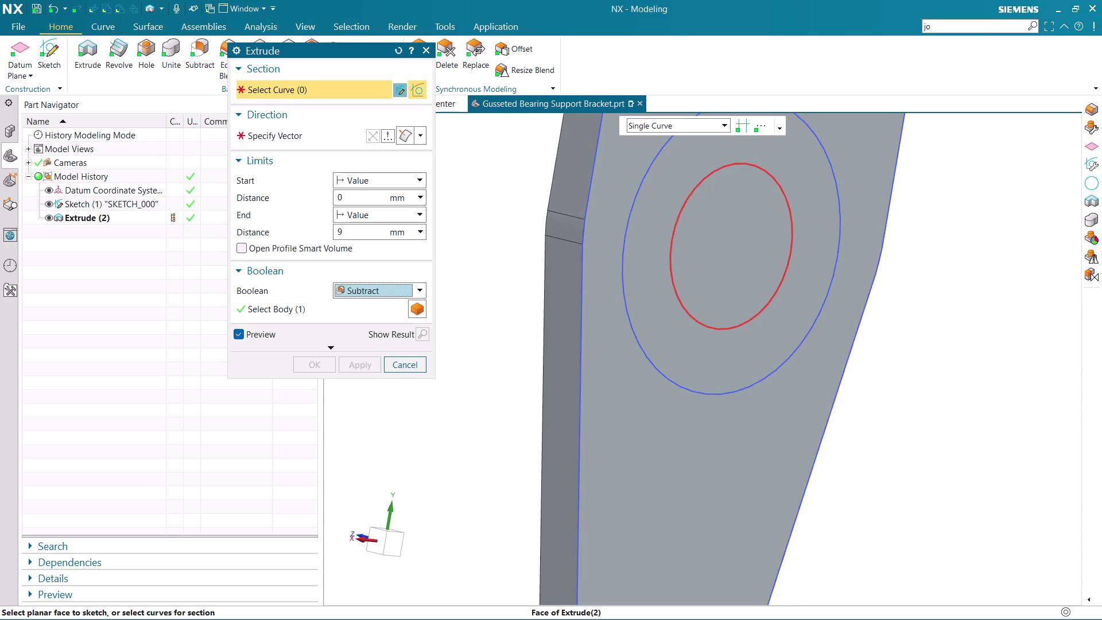
click(694, 319)
middle_drag(532, 354, 678, 332)
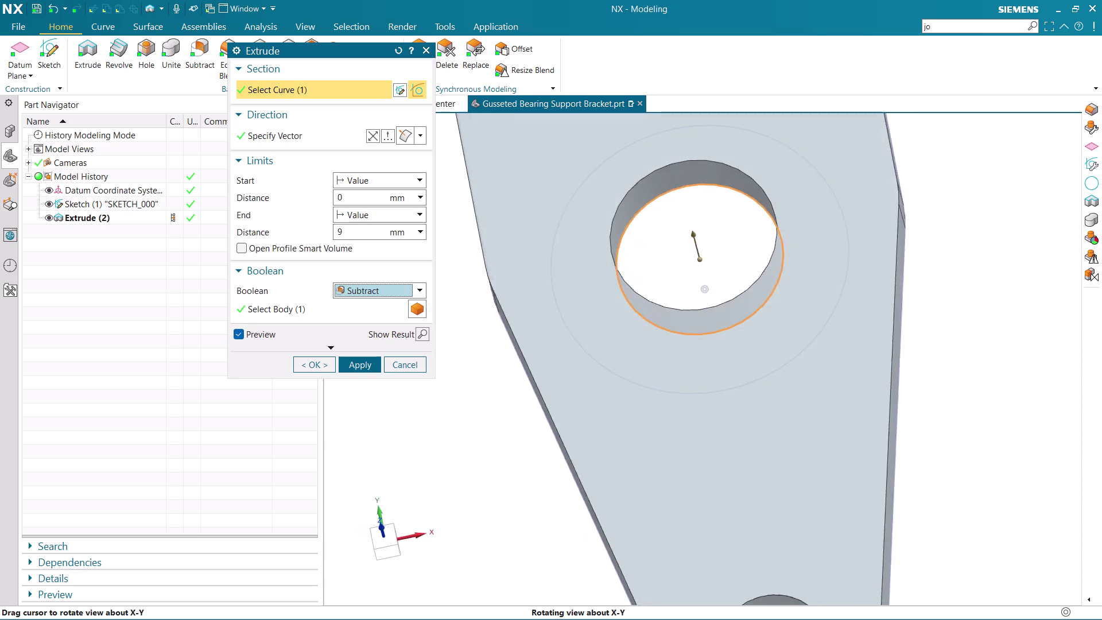
middle_drag(678, 332, 636, 345)
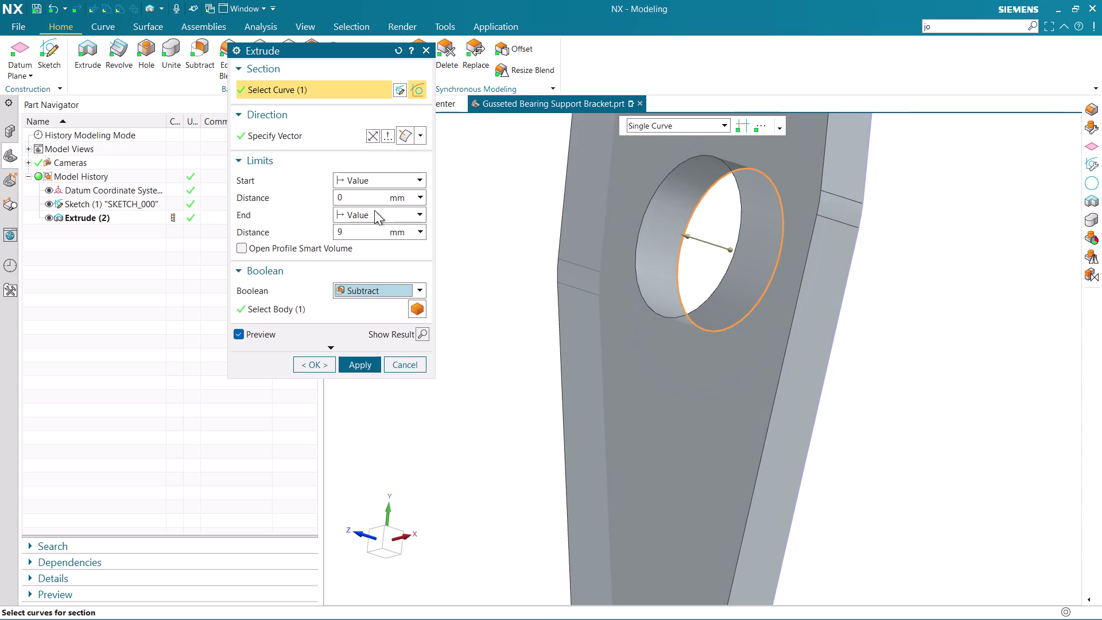
click(367, 219)
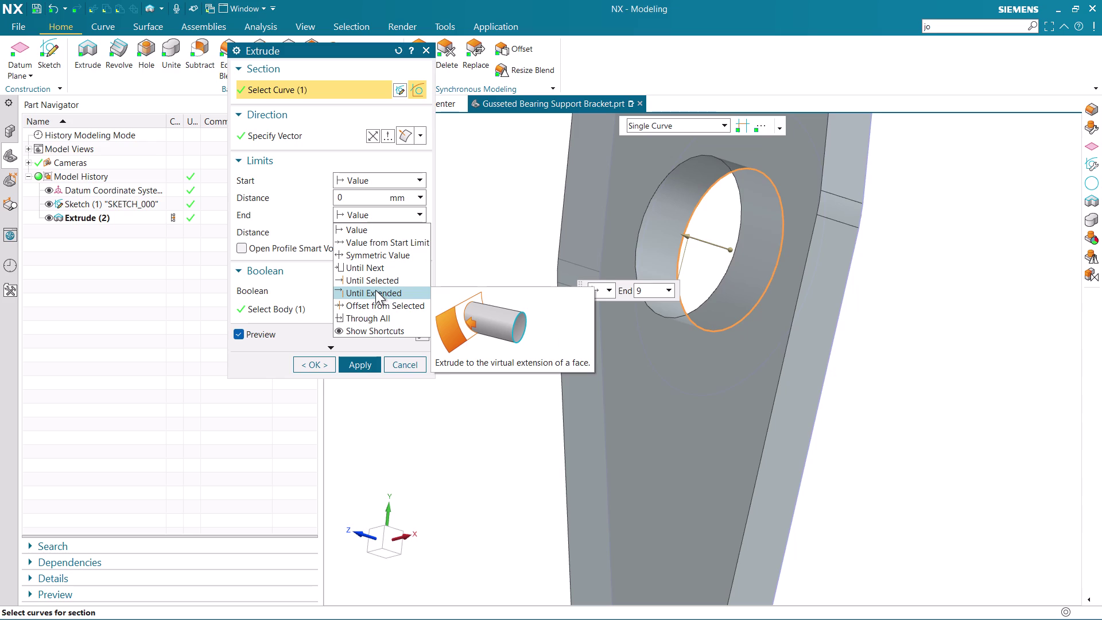
click(370, 318)
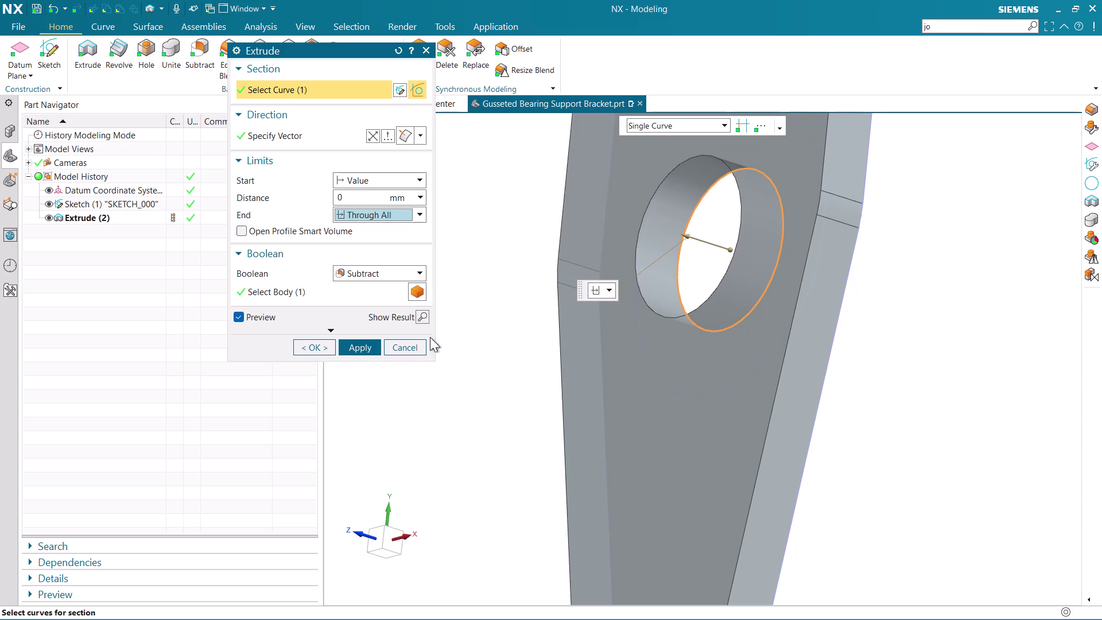
click(356, 349)
Use the larger sketch circle as the extrude section with Boolean set to Unite.
middle_drag(894, 348, 882, 349)
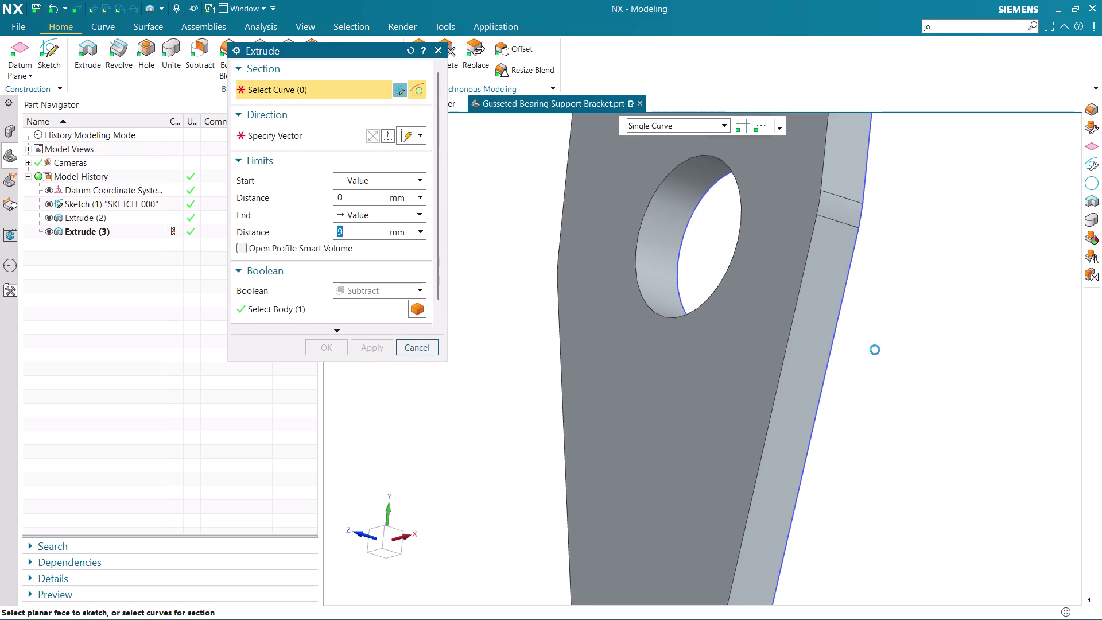
middle_drag(882, 349, 782, 366)
click(736, 391)
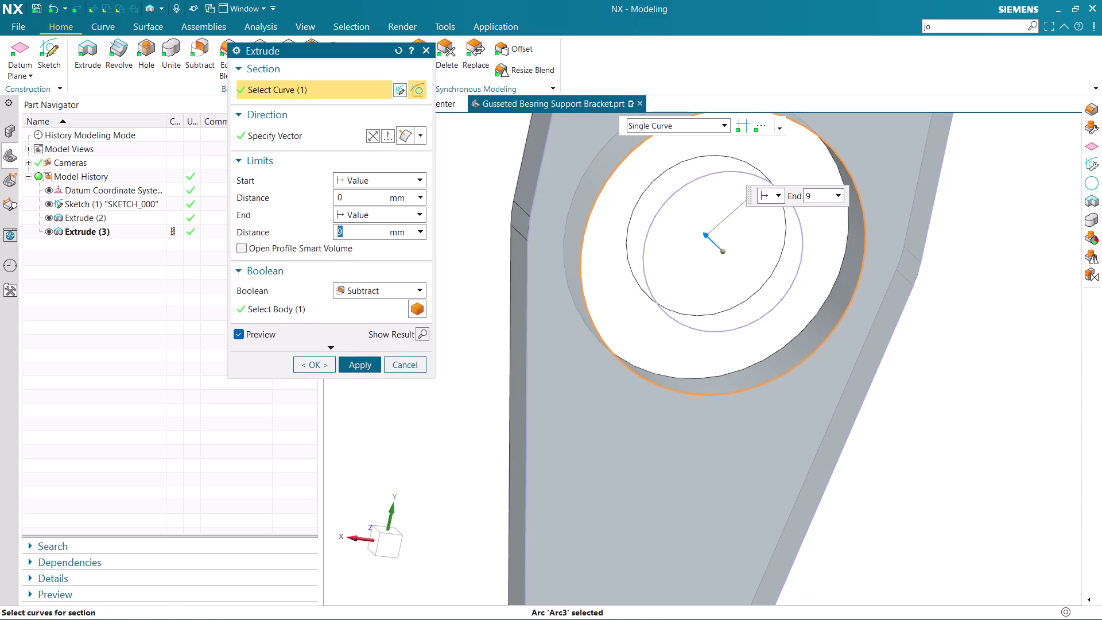
middle_drag(525, 393, 658, 379)
click(392, 292)
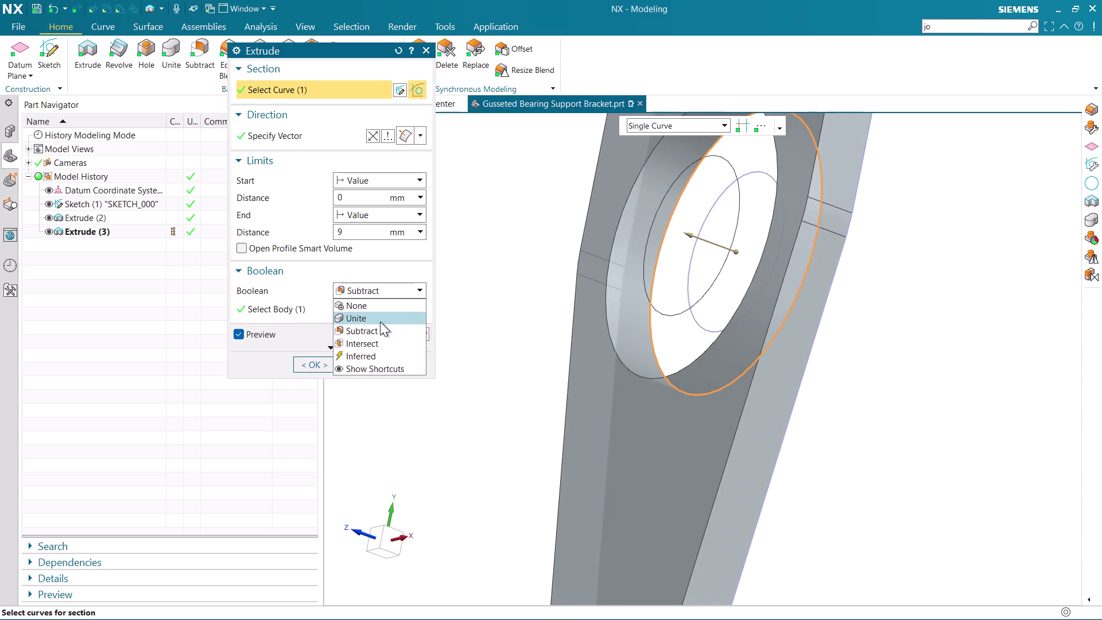
click(380, 319)
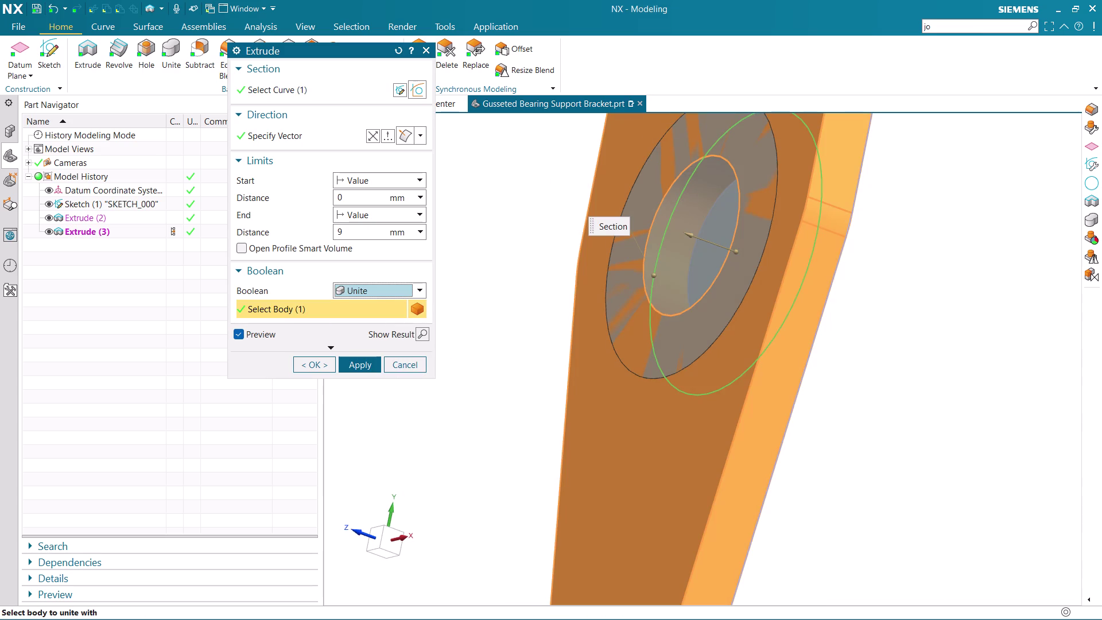
Set the end distance to 20 mm and apply the united boss.
middle_drag(891, 372, 901, 367)
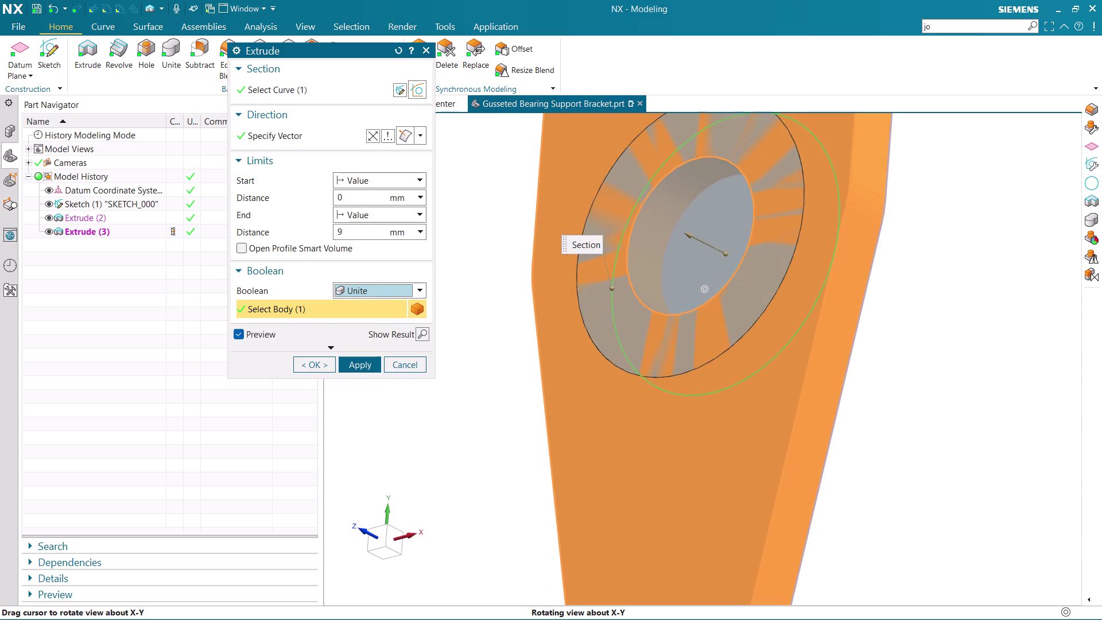
drag(378, 225, 315, 243)
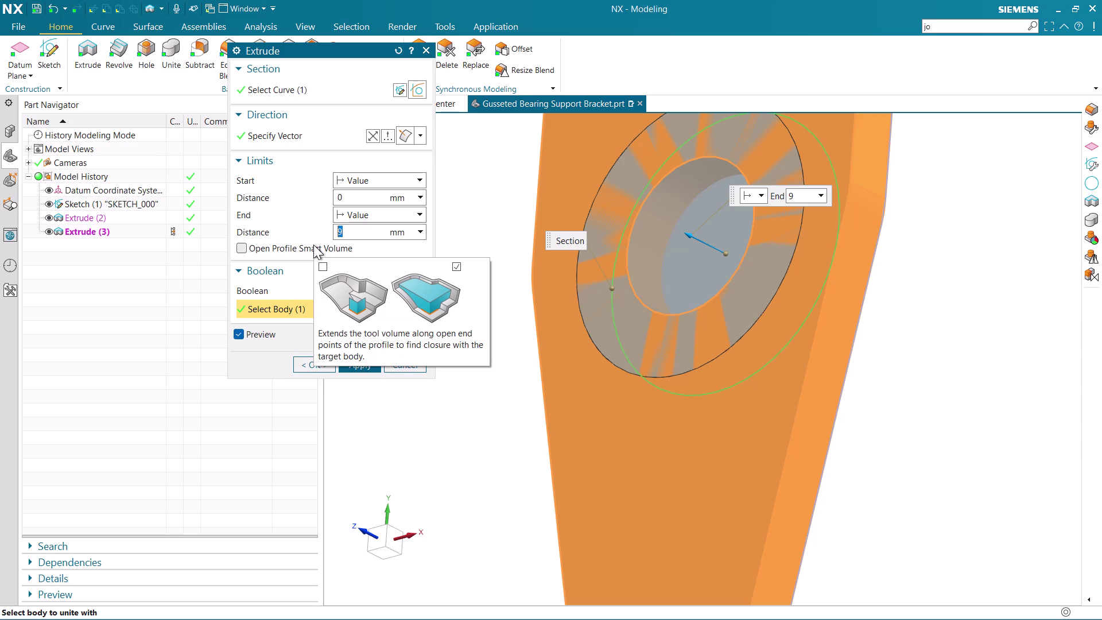
text(20)
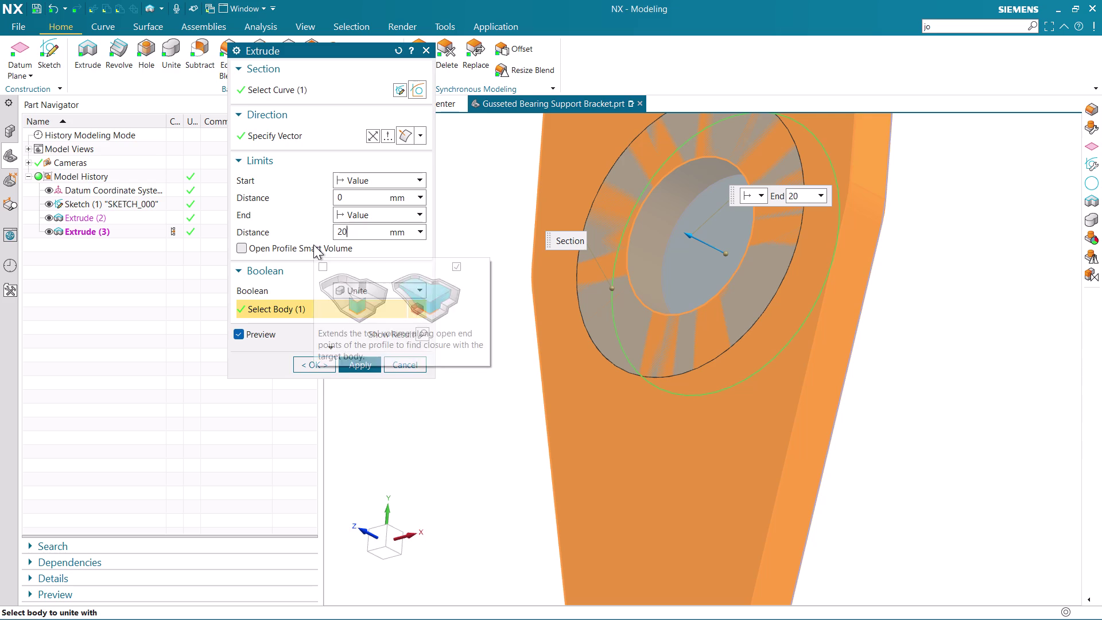
key(Return)
scroll(down, 3)
scroll(up, 3)
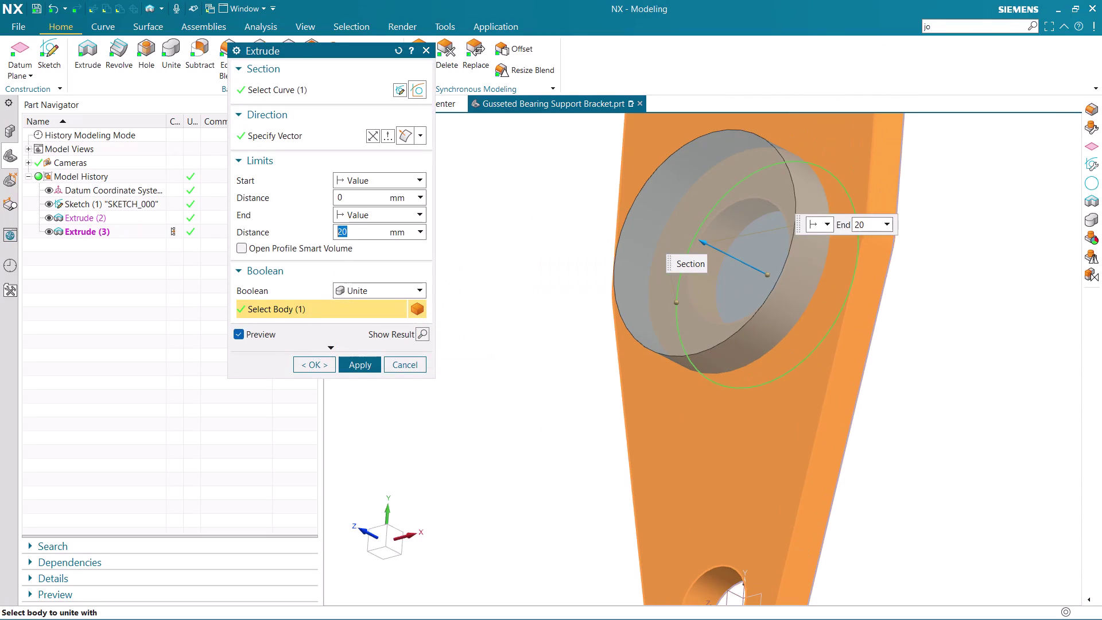
click(362, 363)
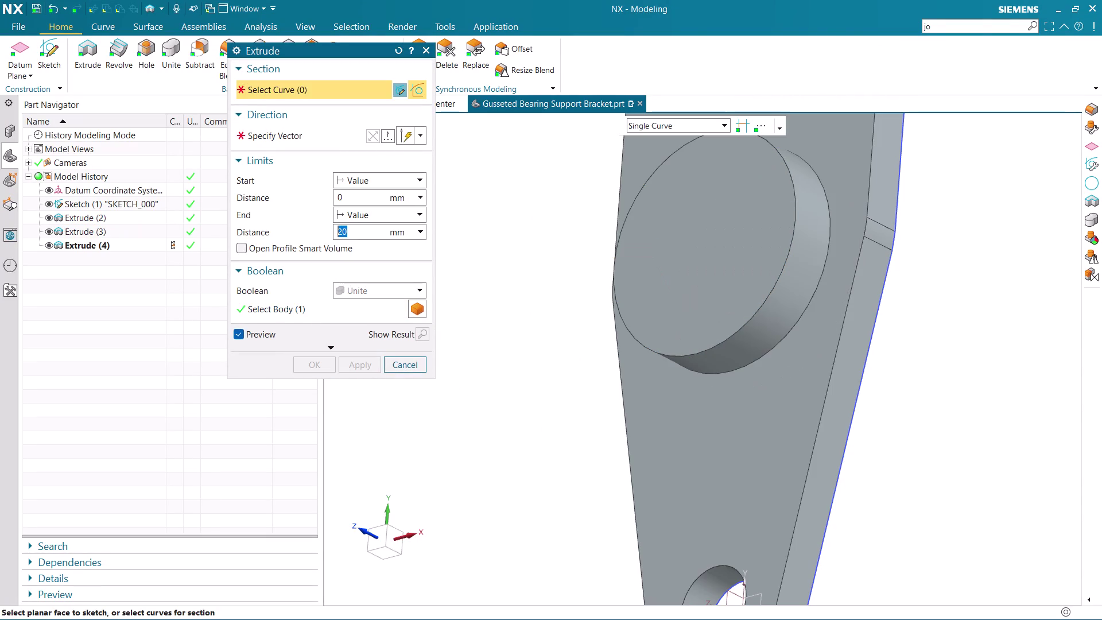
Extrude the inner boss circle 20 mm as a Subtract to bore through the boss.
scroll(up, 3)
middle_drag(584, 386, 500, 381)
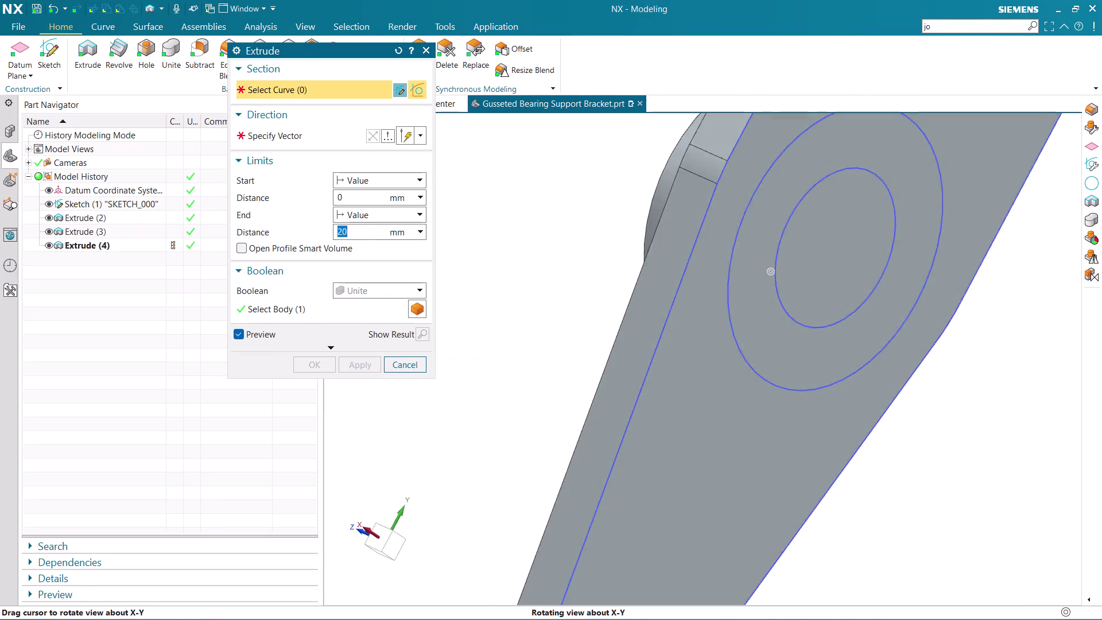
middle_drag(500, 381, 488, 380)
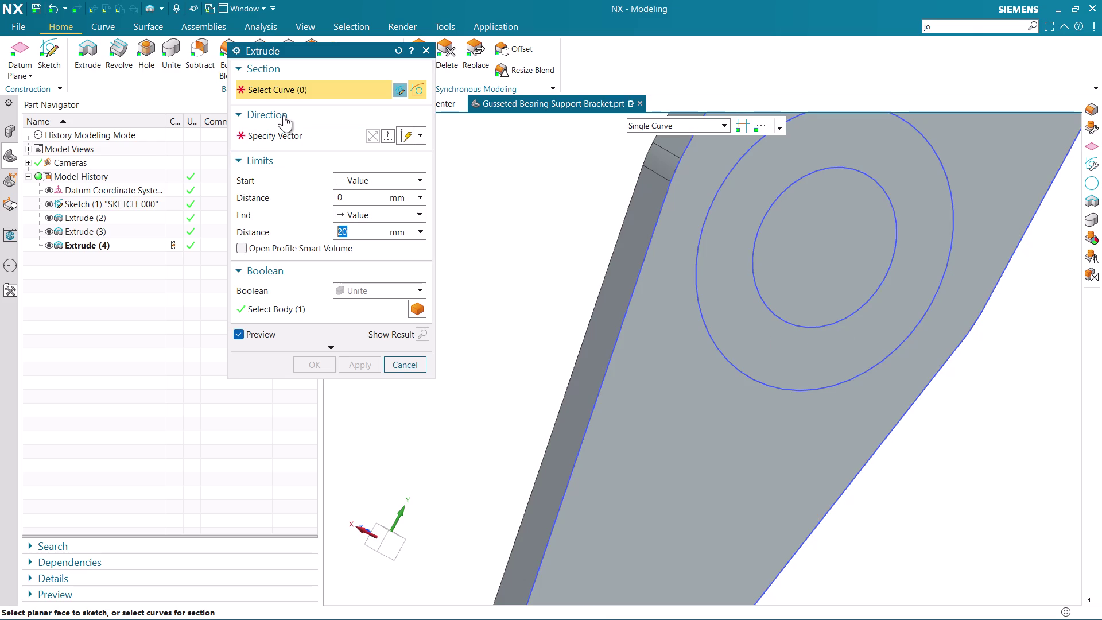
click(791, 323)
middle_drag(536, 367, 638, 373)
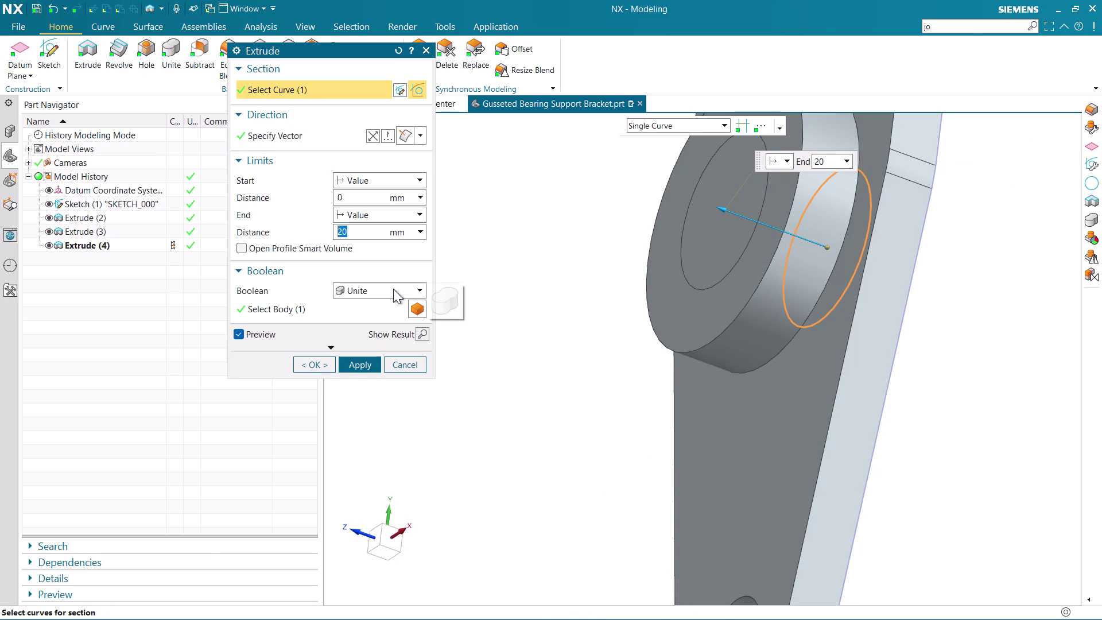
click(393, 289)
click(368, 329)
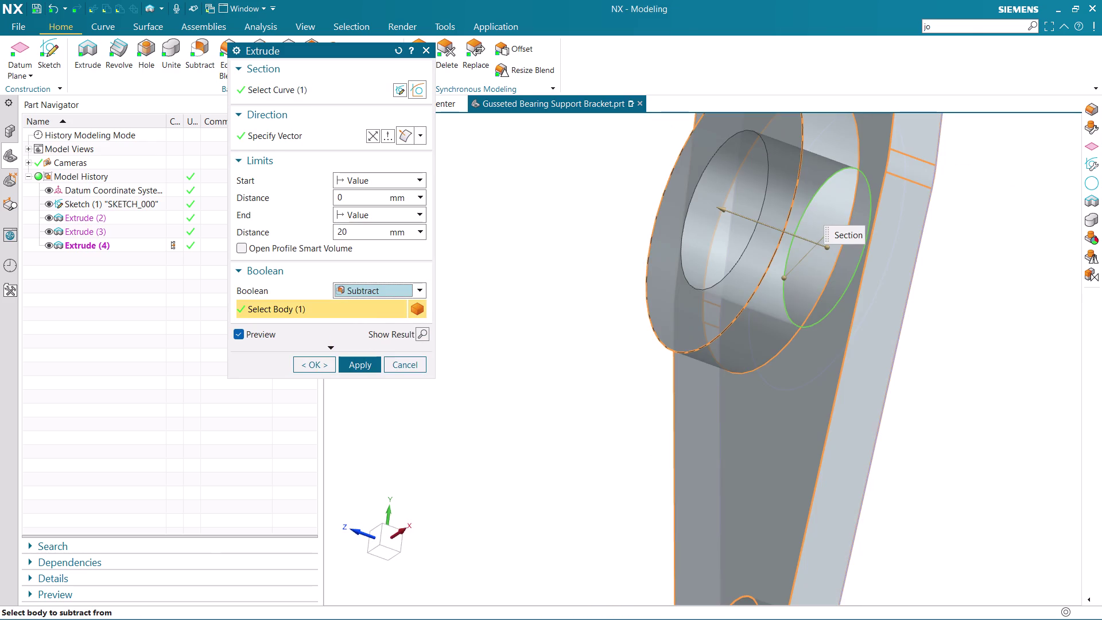
middle_drag(553, 353, 601, 343)
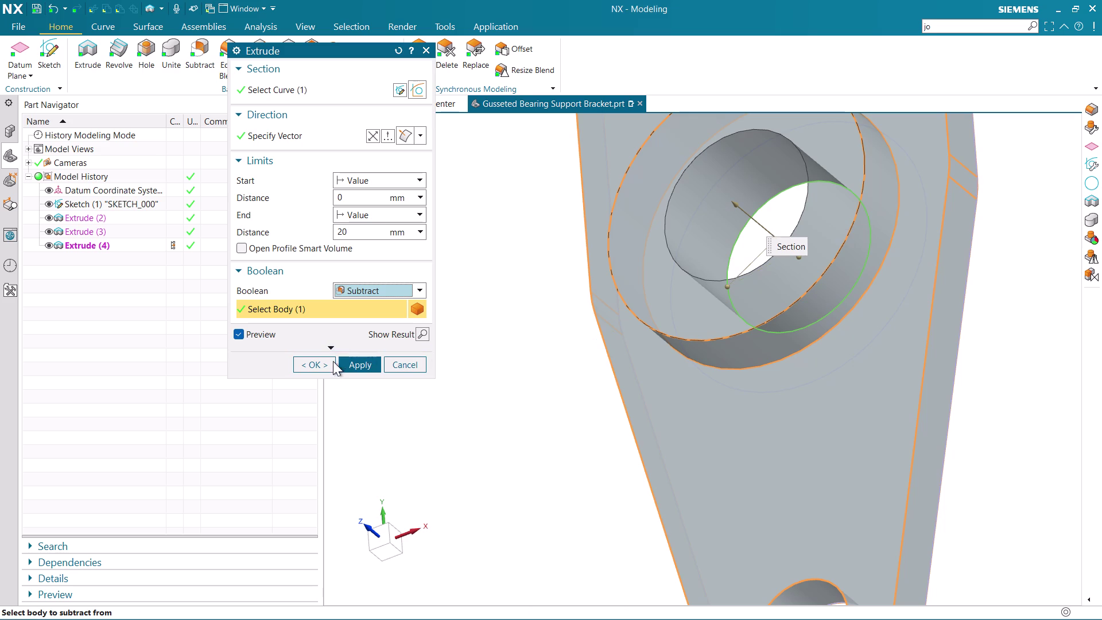
click(357, 363)
click(395, 366)
scroll(down, 3)
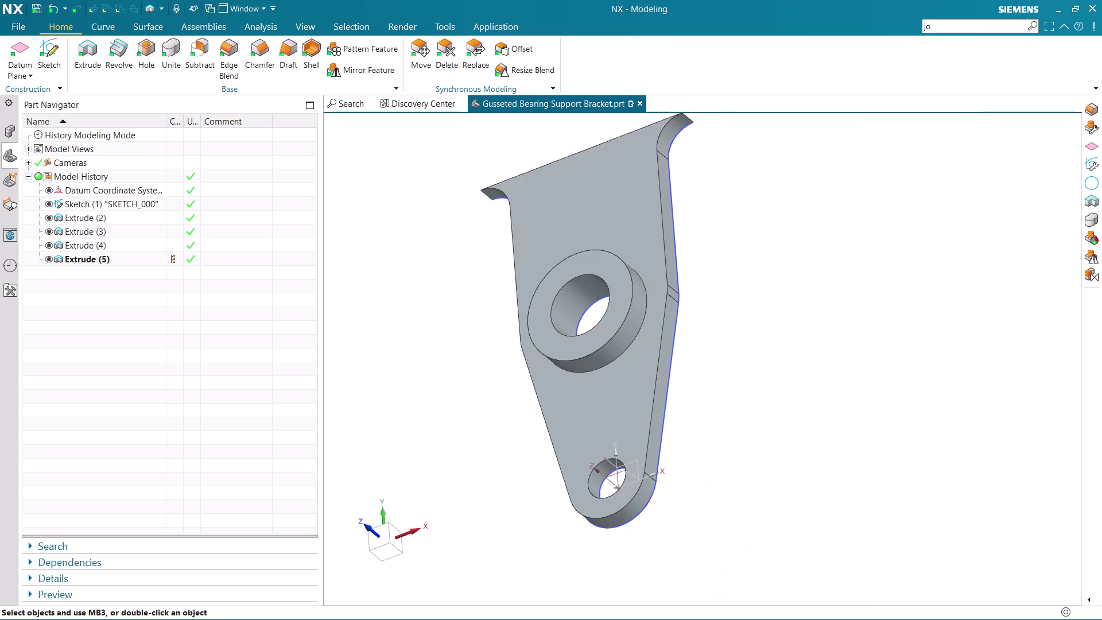
Toggle the solid bodies and Extrude (3) hidden and visible again in the Part Navigator.
scroll(down, 3)
middle_drag(641, 347, 633, 347)
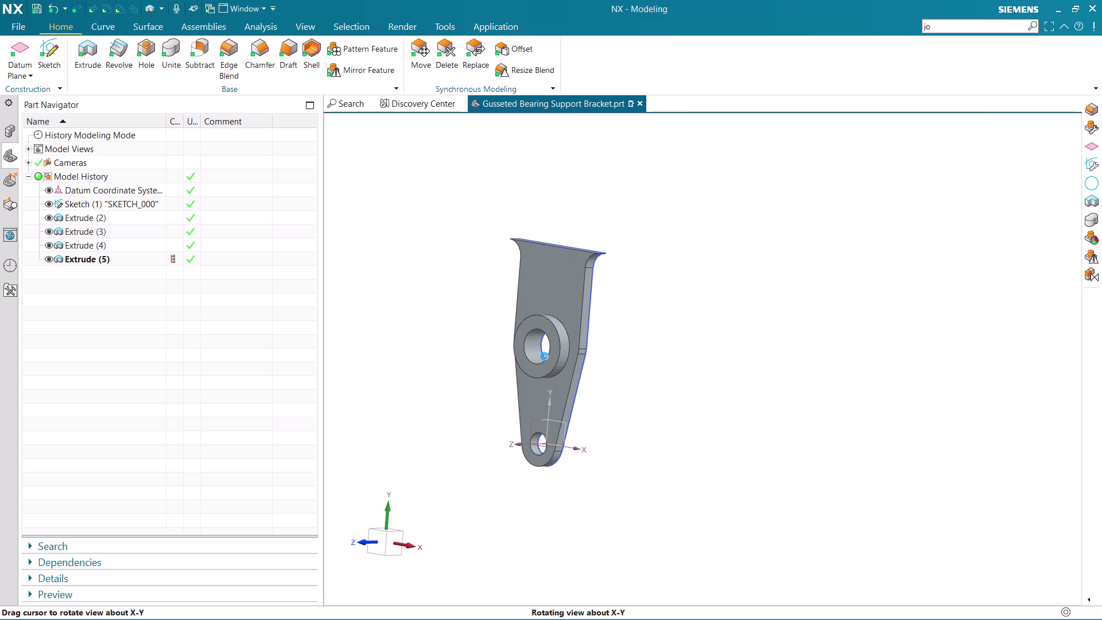
click(101, 234)
right_click(101, 235)
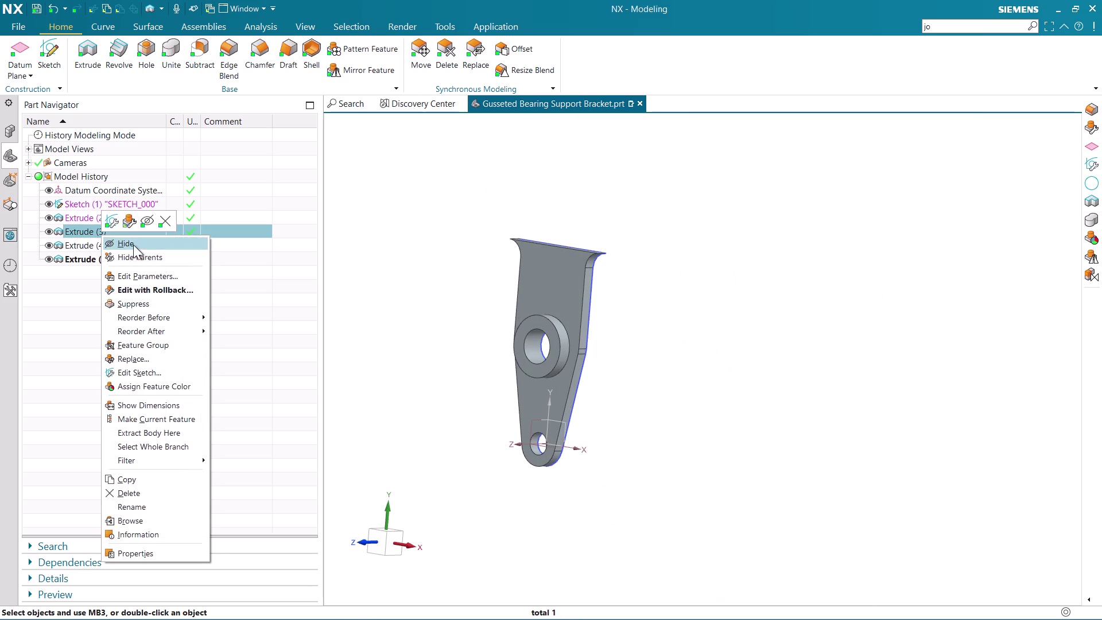
click(143, 225)
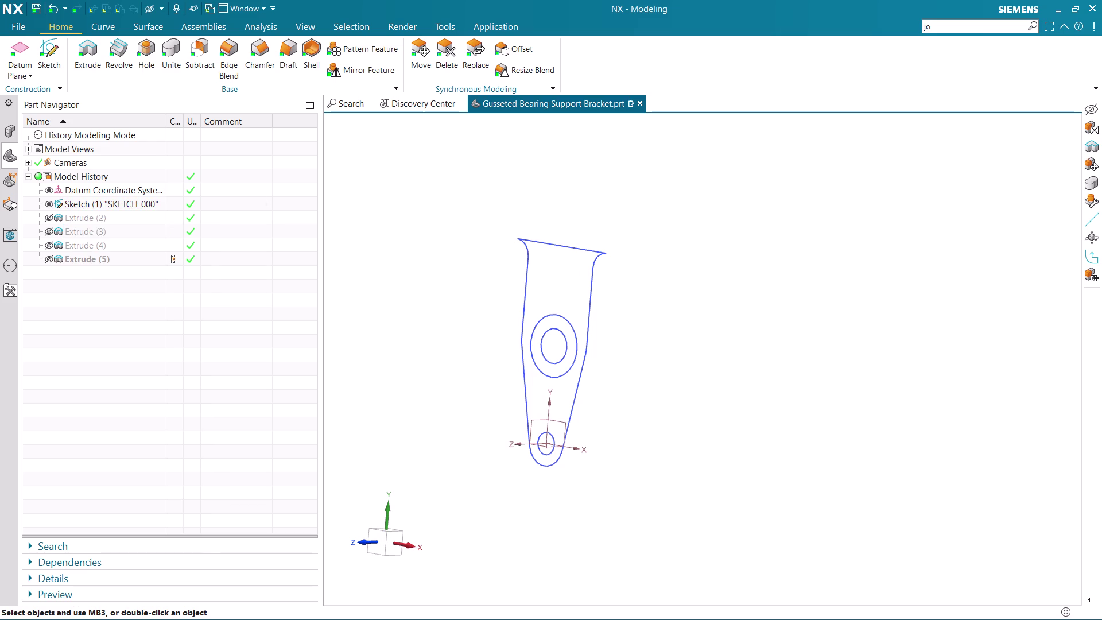
click(46, 219)
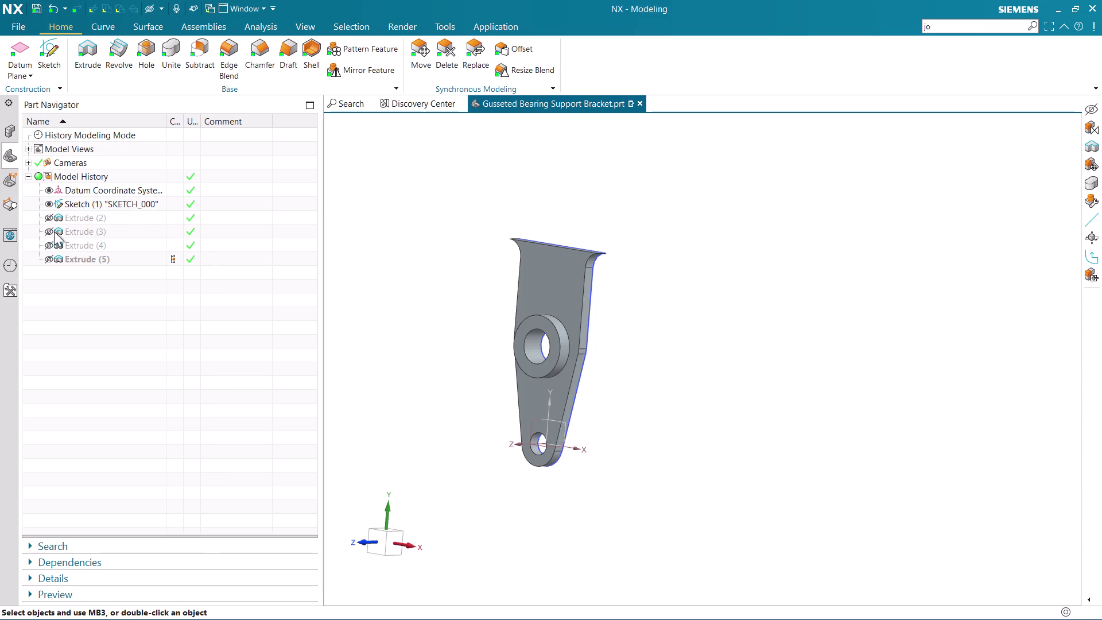
click(68, 236)
click(46, 233)
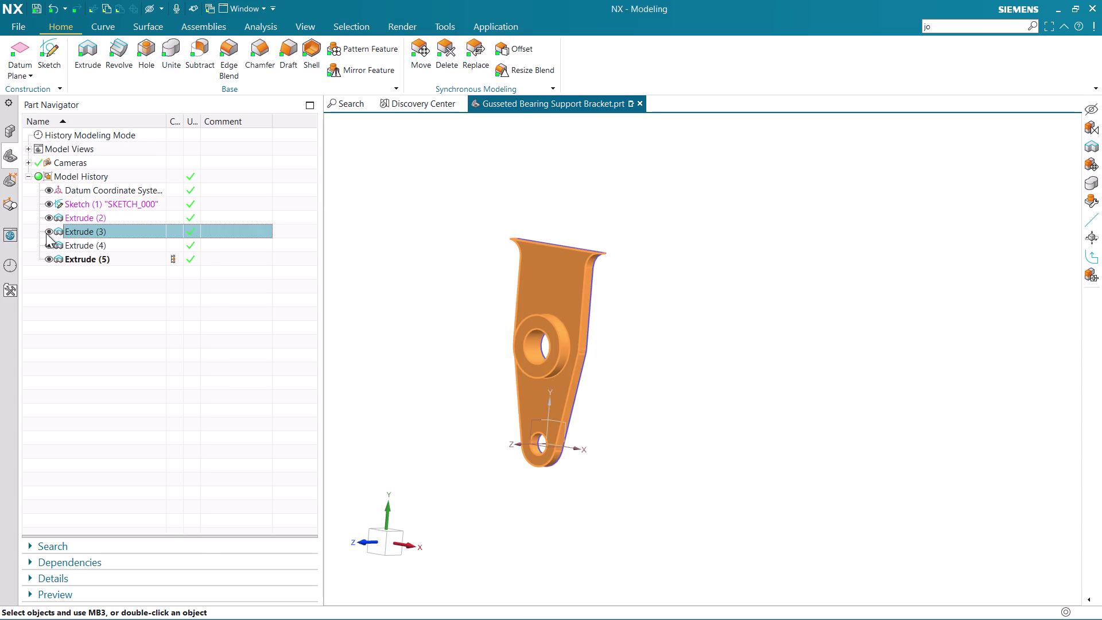
click(45, 233)
double_click(50, 217)
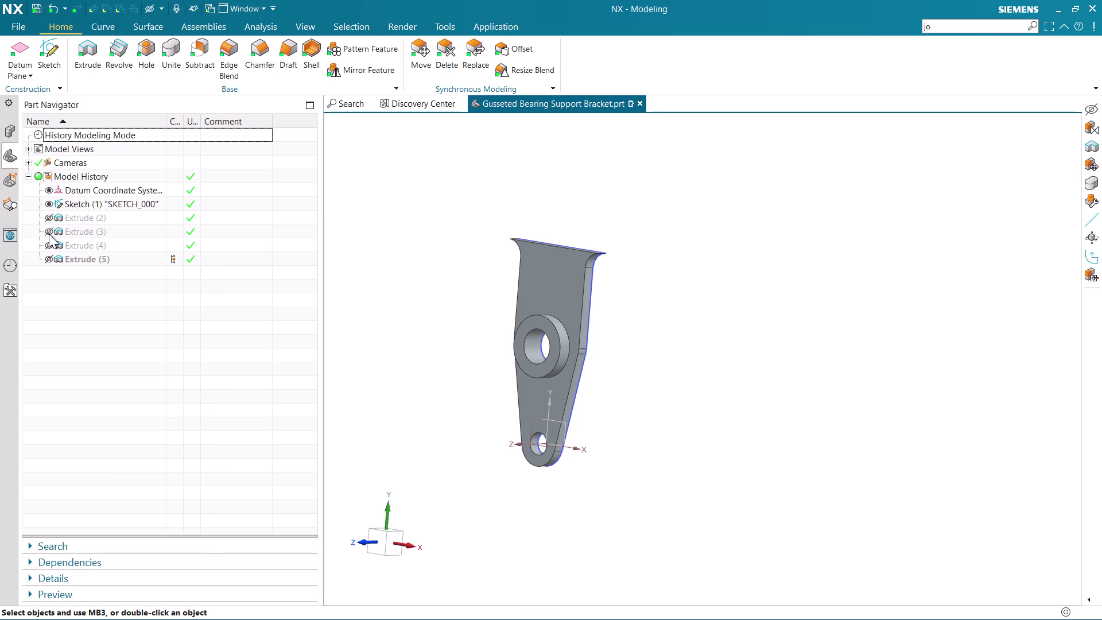
double_click(49, 243)
double_click(48, 256)
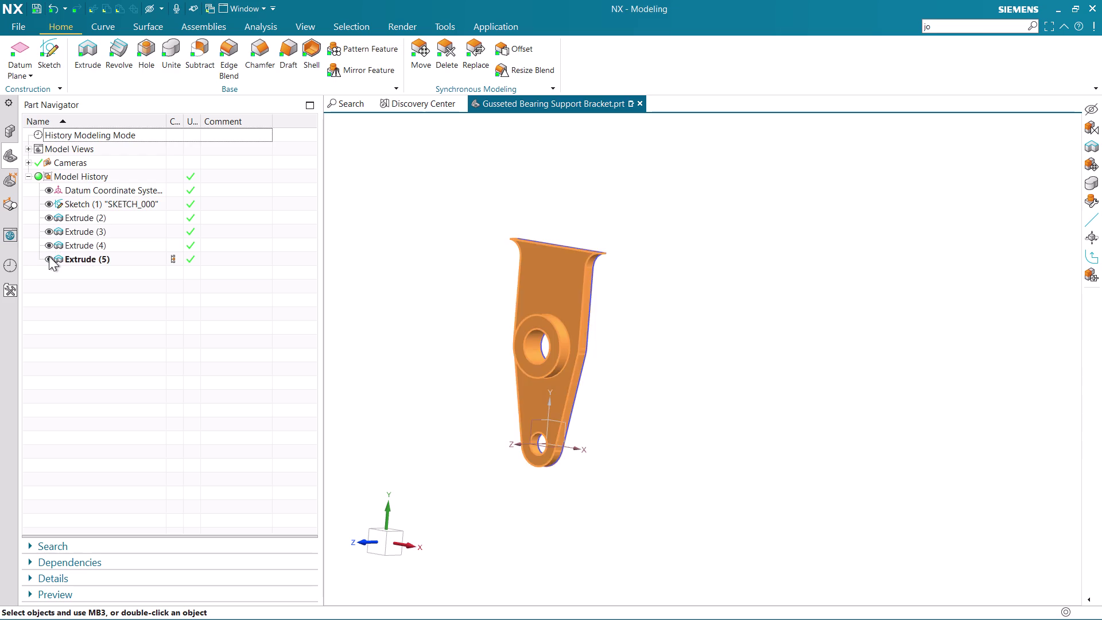
Delete the Extrude (3) feature from the model history.
click(83, 230)
right_click(83, 230)
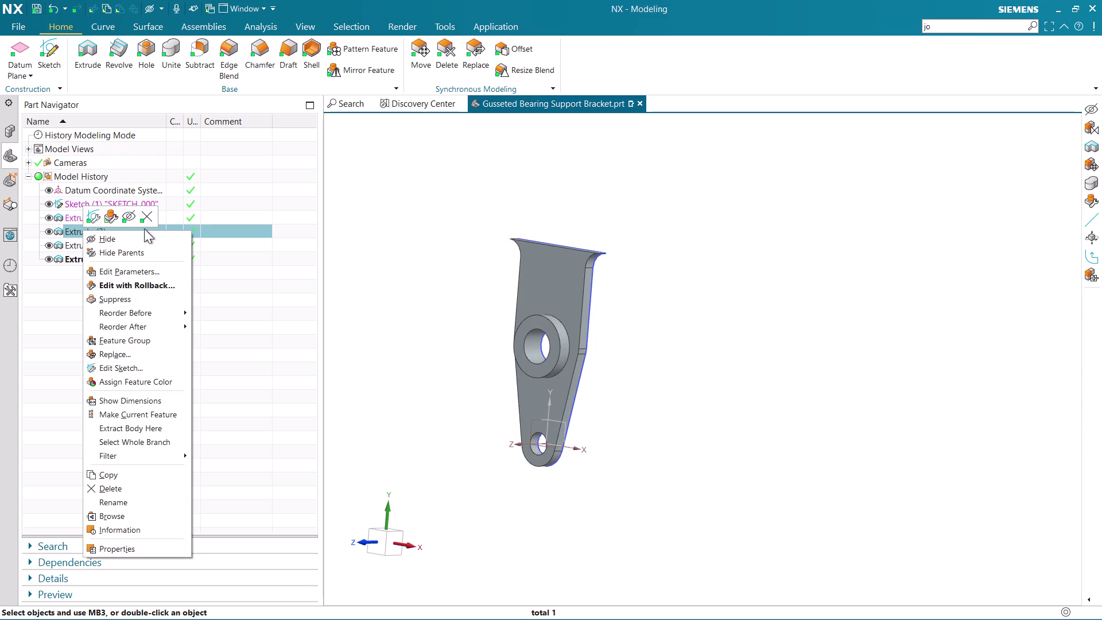
click(144, 222)
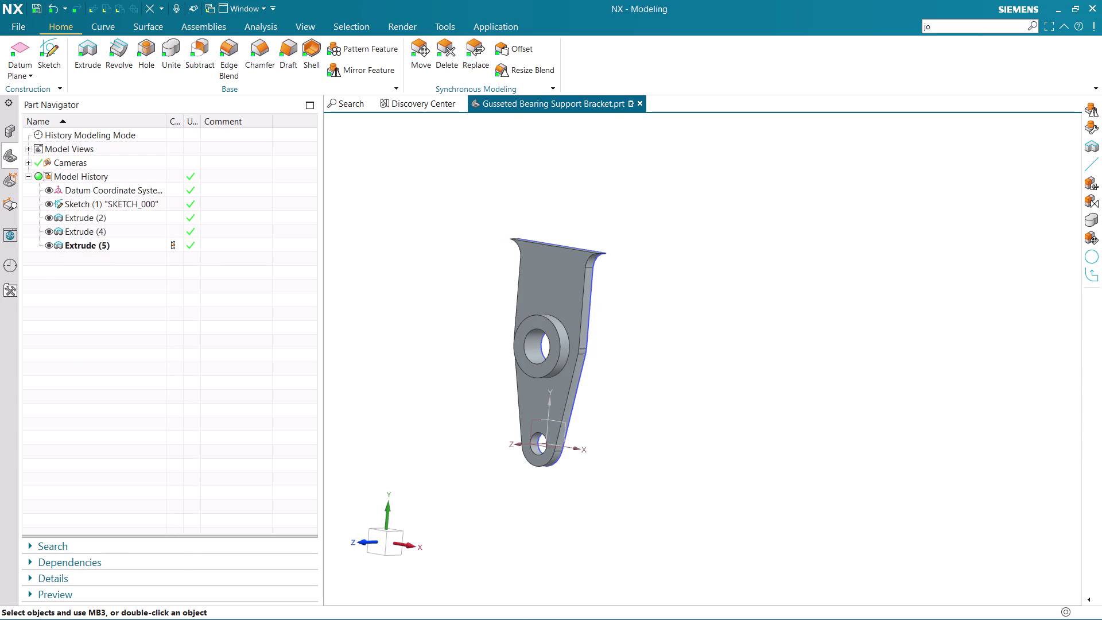
middle_drag(689, 409, 646, 433)
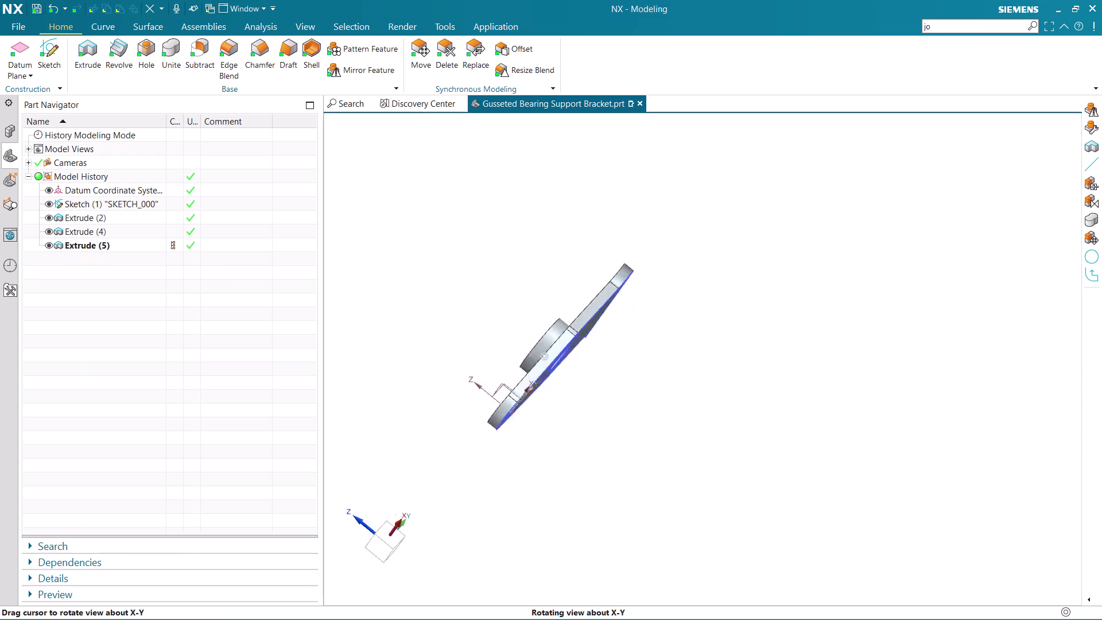
middle_drag(645, 433, 708, 473)
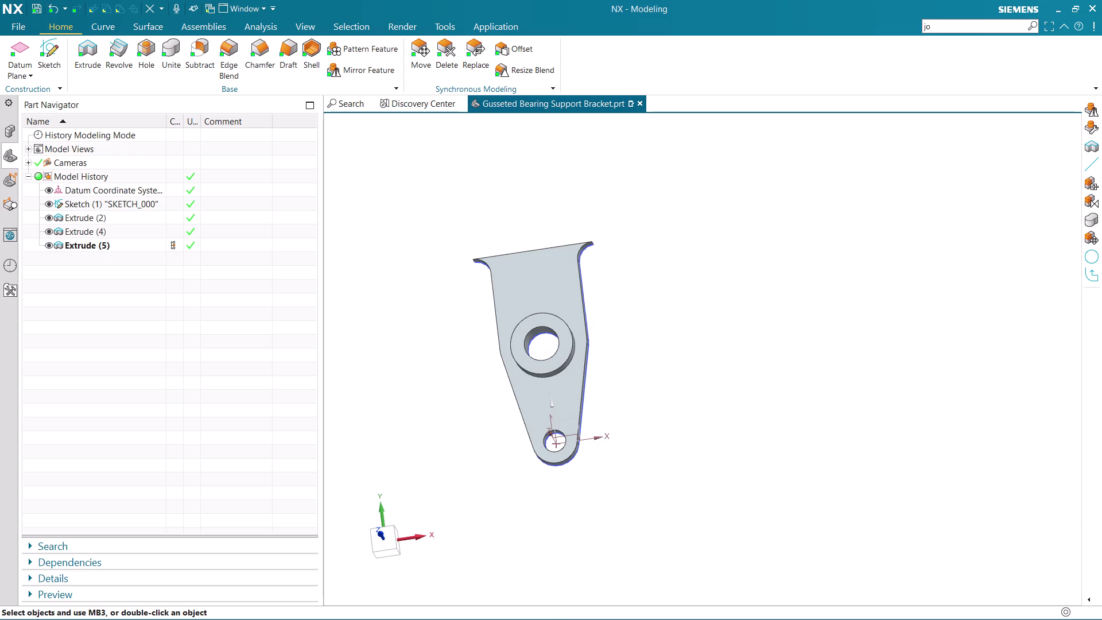
scroll(down, 3)
middle_drag(713, 375, 680, 475)
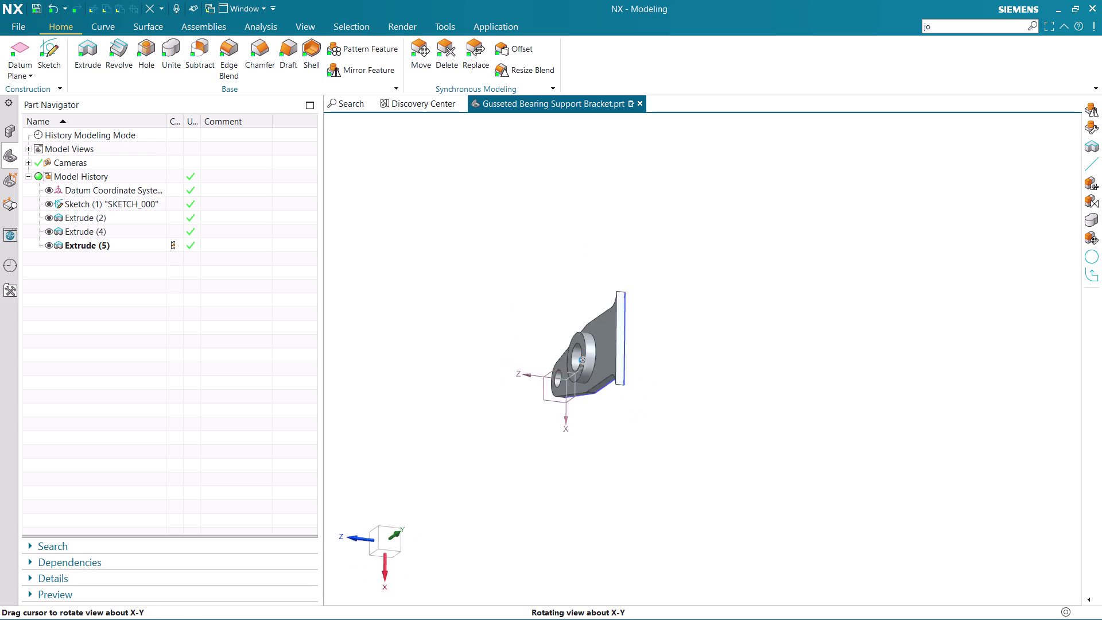
middle_drag(680, 475, 725, 443)
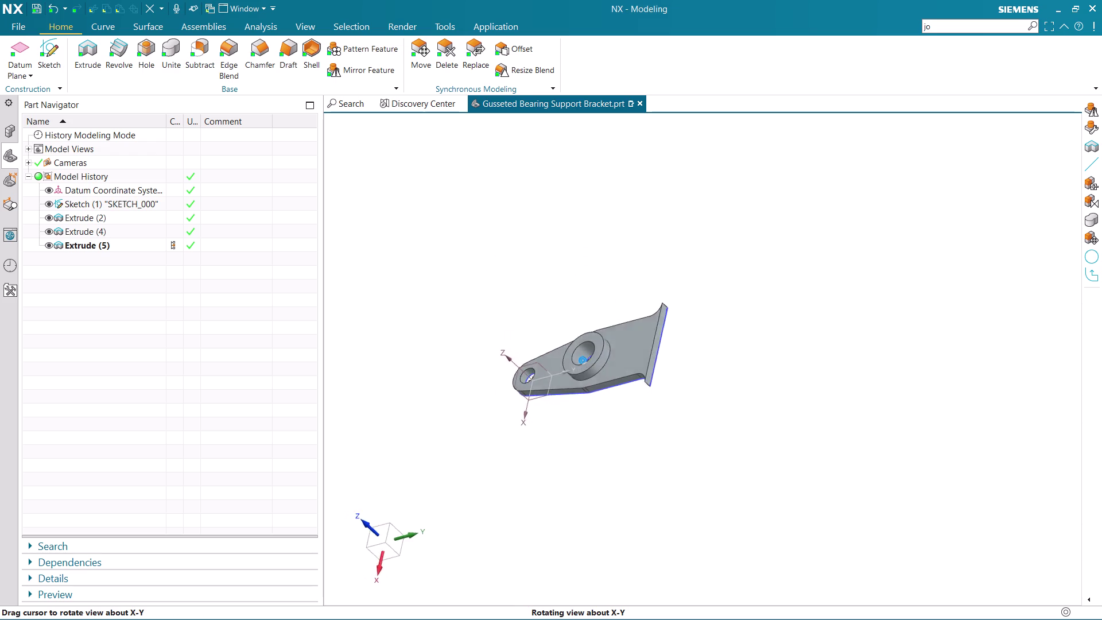
middle_drag(724, 444, 706, 437)
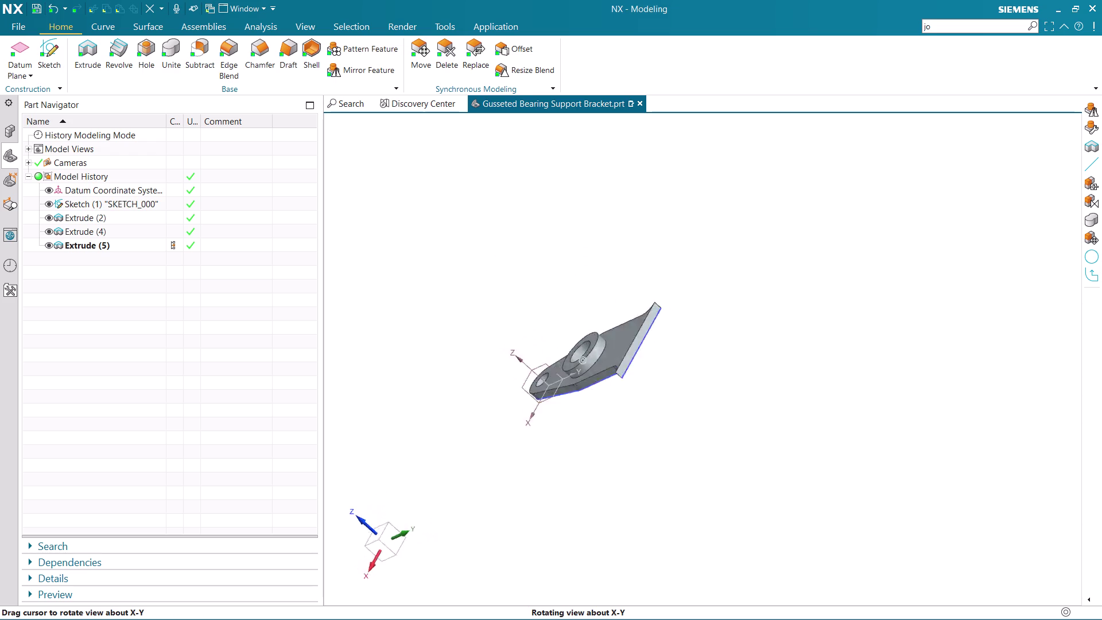
middle_drag(706, 437, 767, 425)
scroll(up, 3)
scroll(down, 3)
scroll(up, 3)
middle_drag(770, 379, 748, 387)
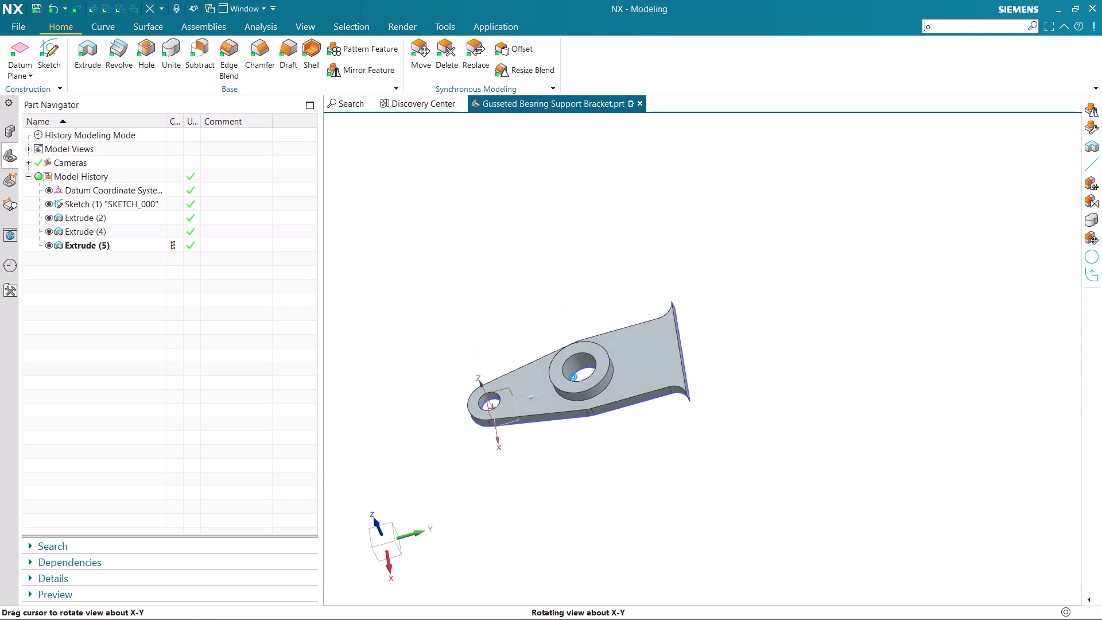
middle_drag(748, 387, 764, 384)
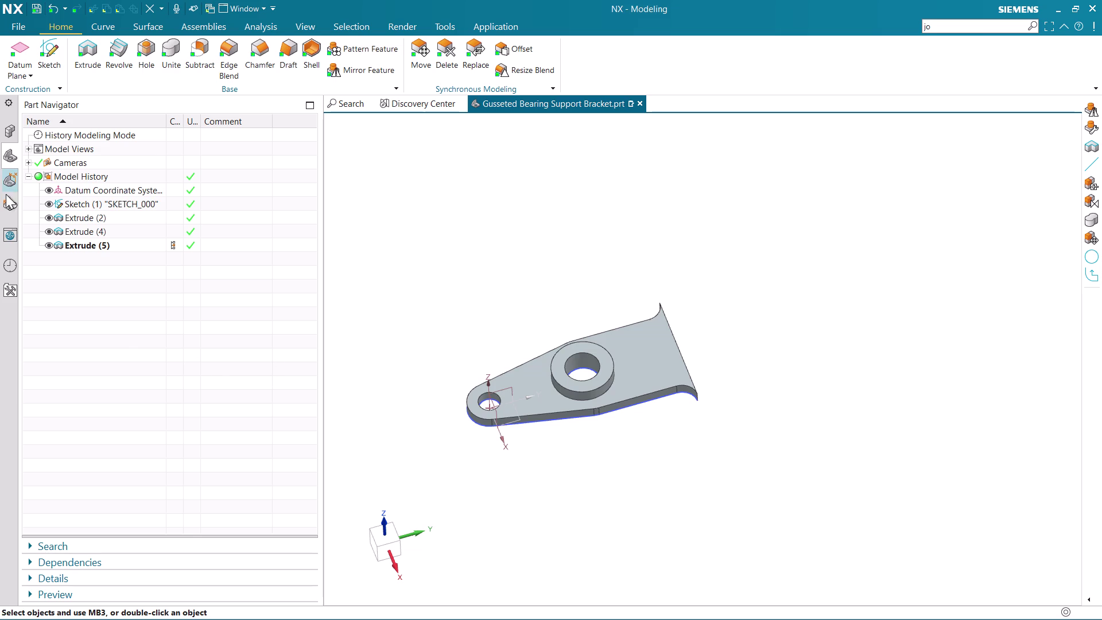
Apply an action to Sketch (1) from its shortcut menu and orbit to a front view.
click(94, 204)
right_click(94, 204)
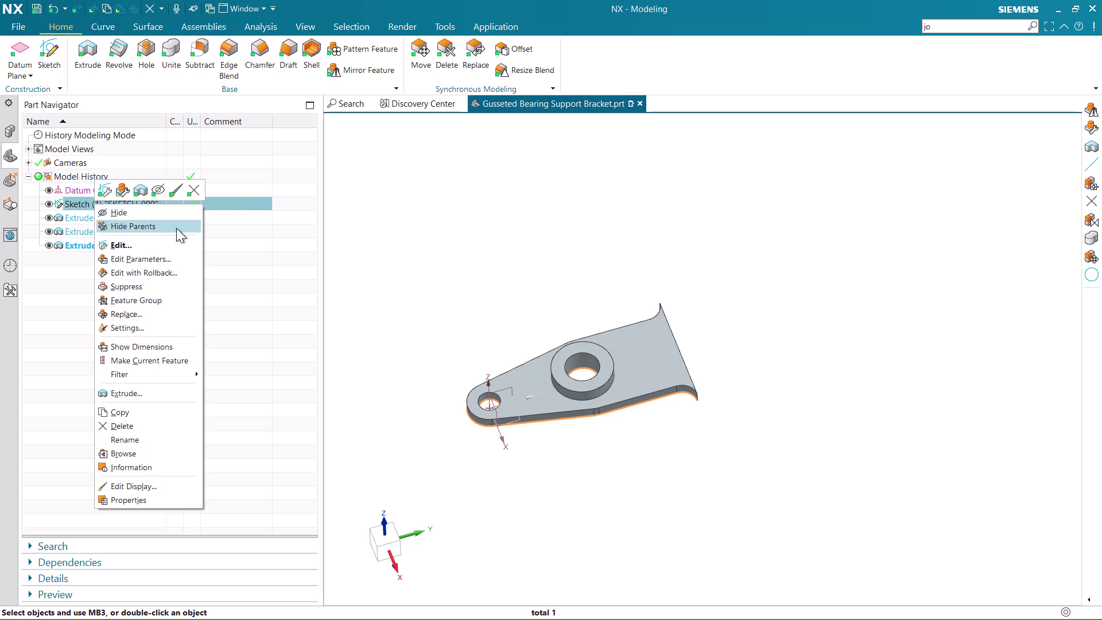
click(394, 163)
middle_drag(607, 301, 519, 370)
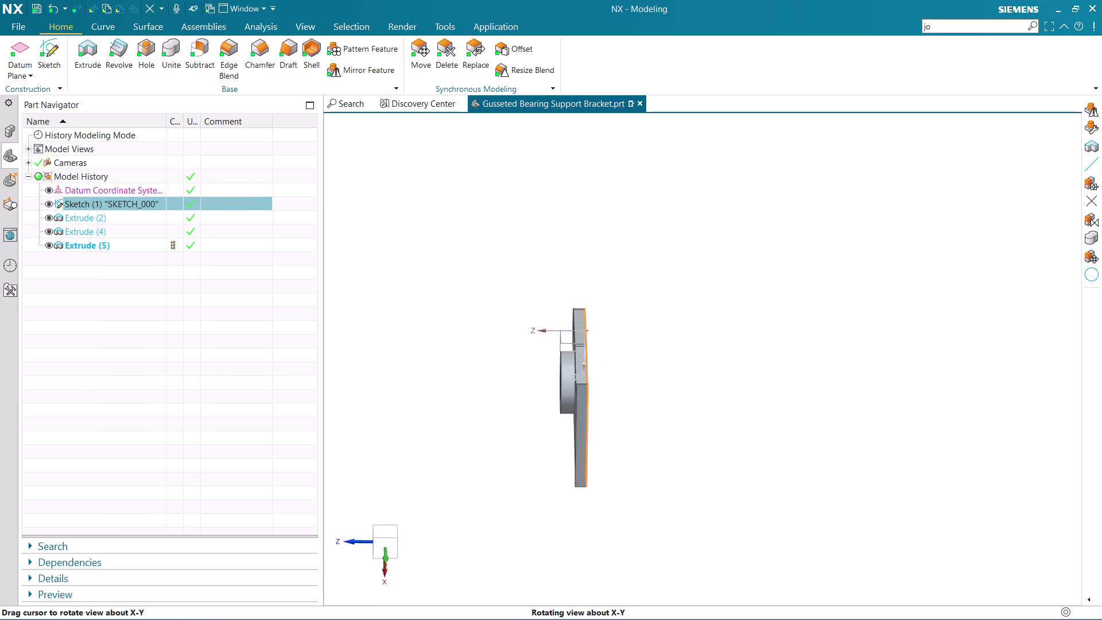
middle_drag(519, 371, 487, 396)
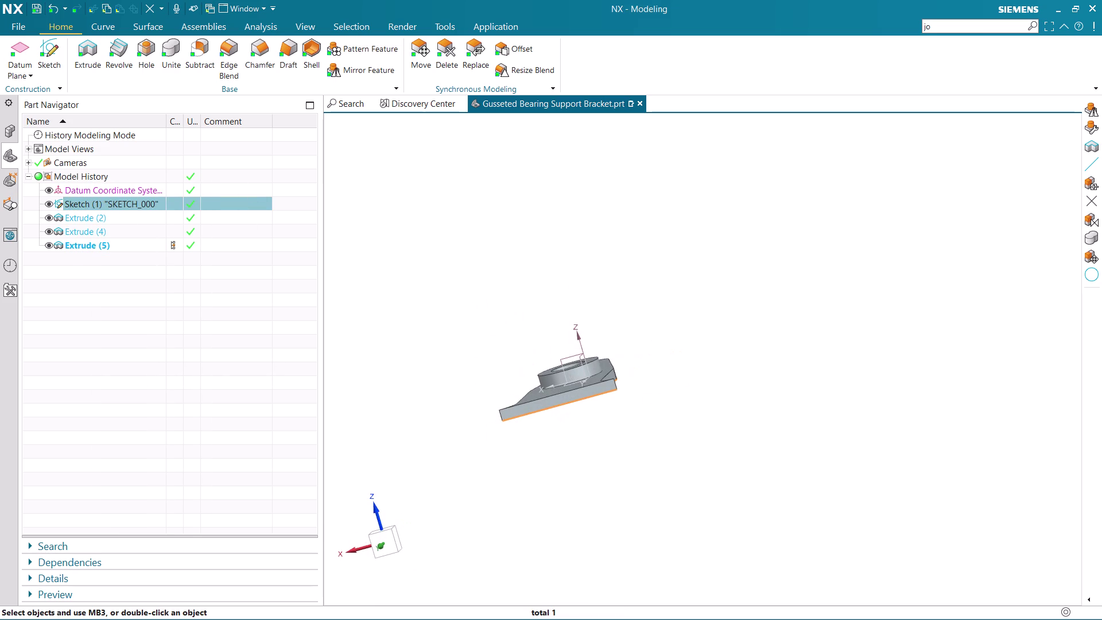
Create a new sketch on the XZ (Front) plane, ready to include existing geometry.
click(52, 42)
scroll(up, 3)
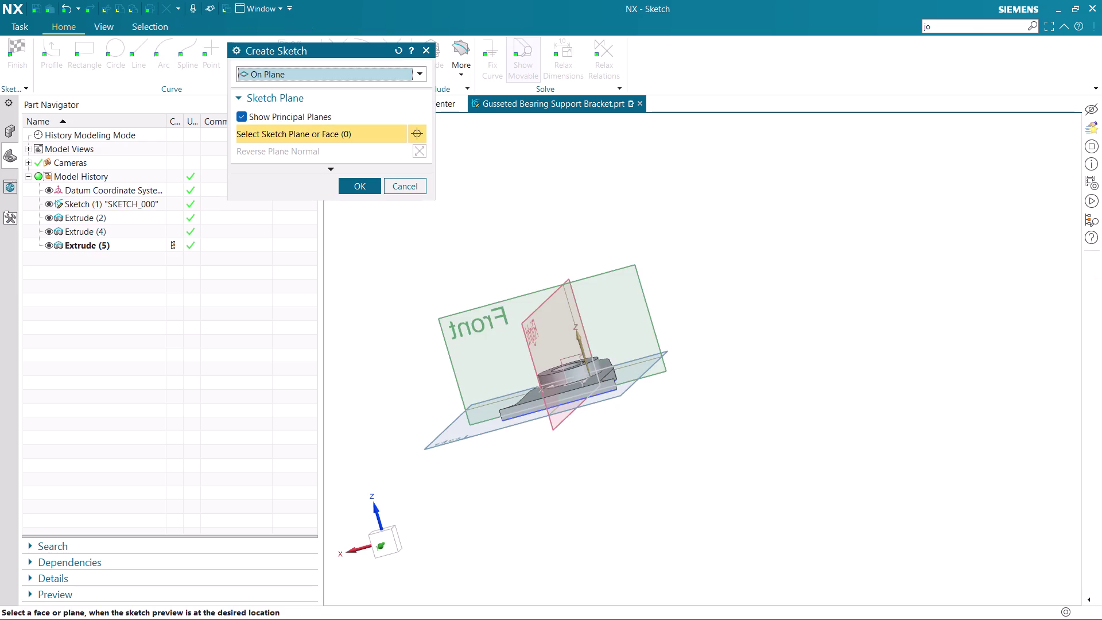
scroll(up, 3)
click(586, 391)
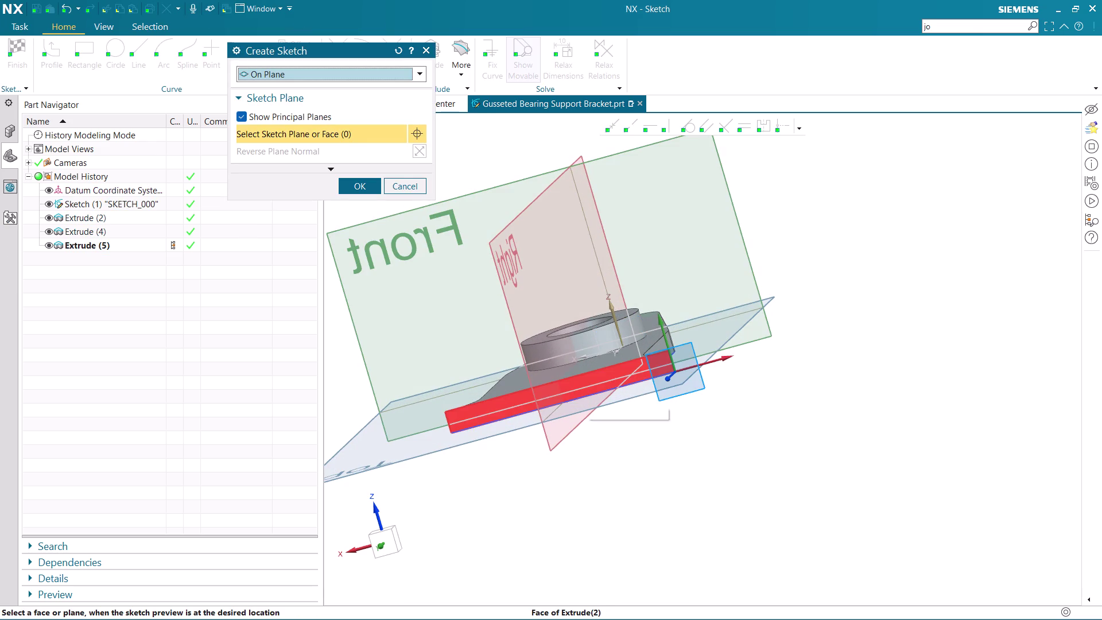
click(362, 189)
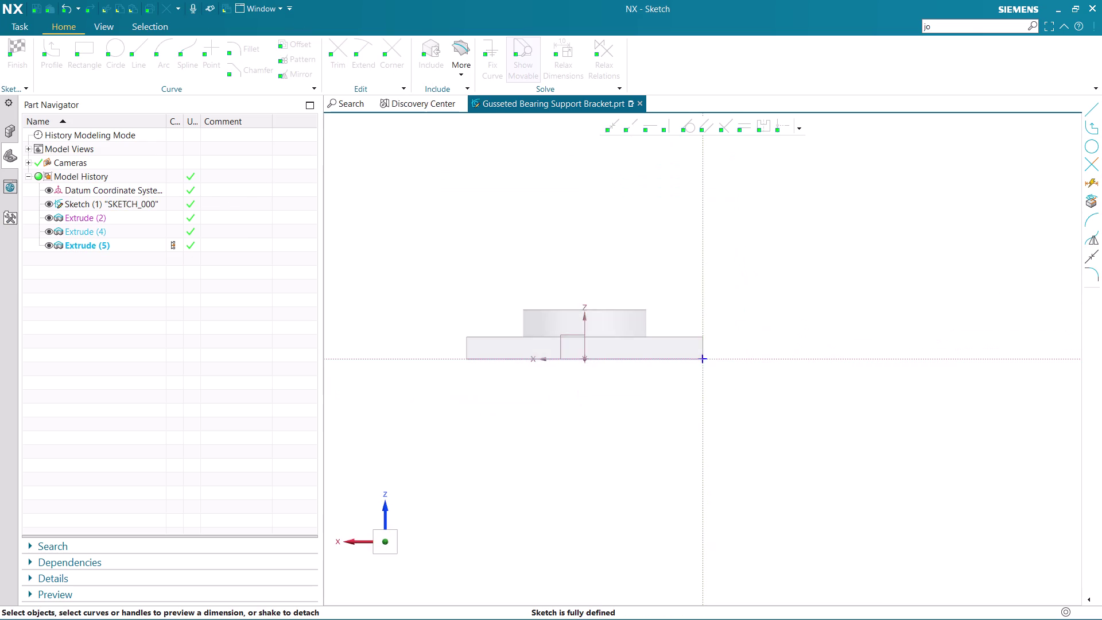
scroll(up, 3)
scroll(up, 3)
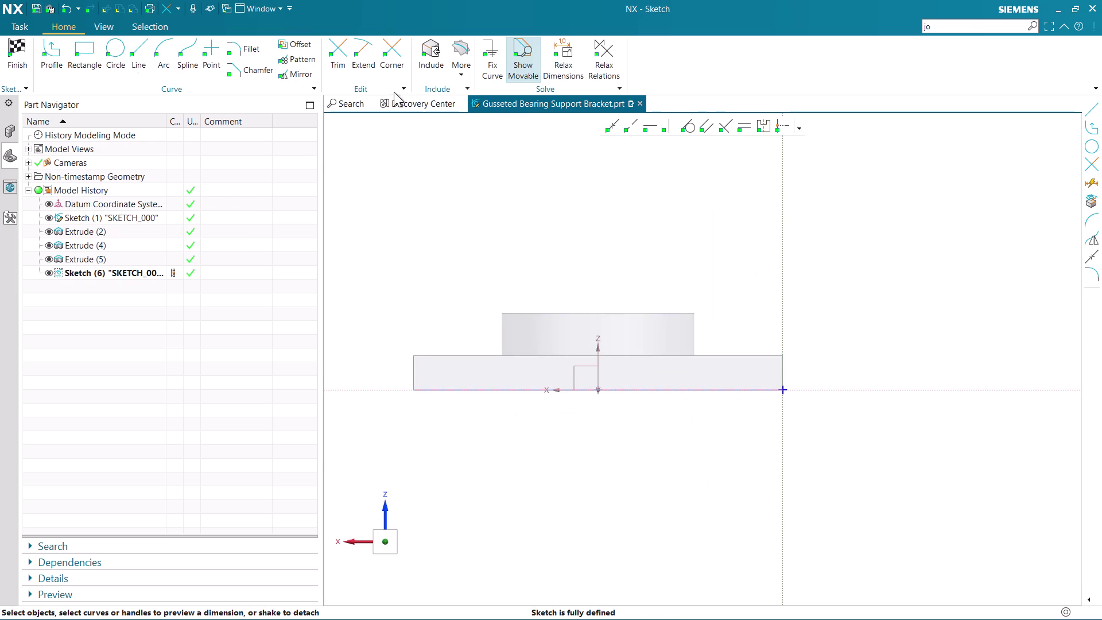
click(457, 47)
Project only the base's bottom edge into the sketch, dropping the extra picked edges.
click(485, 105)
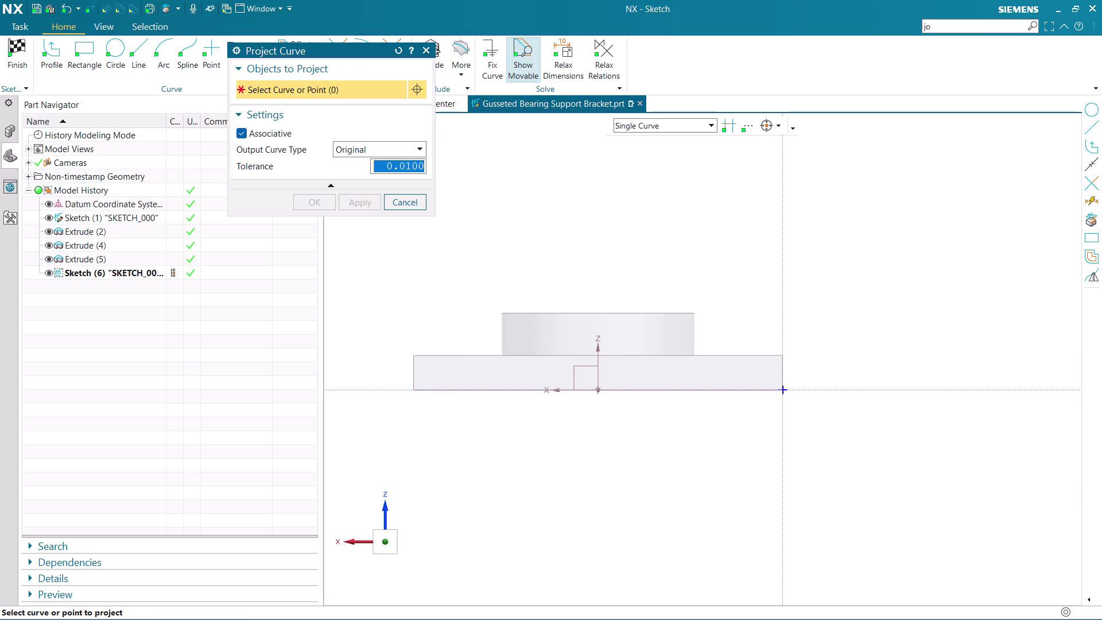
click(411, 369)
click(448, 390)
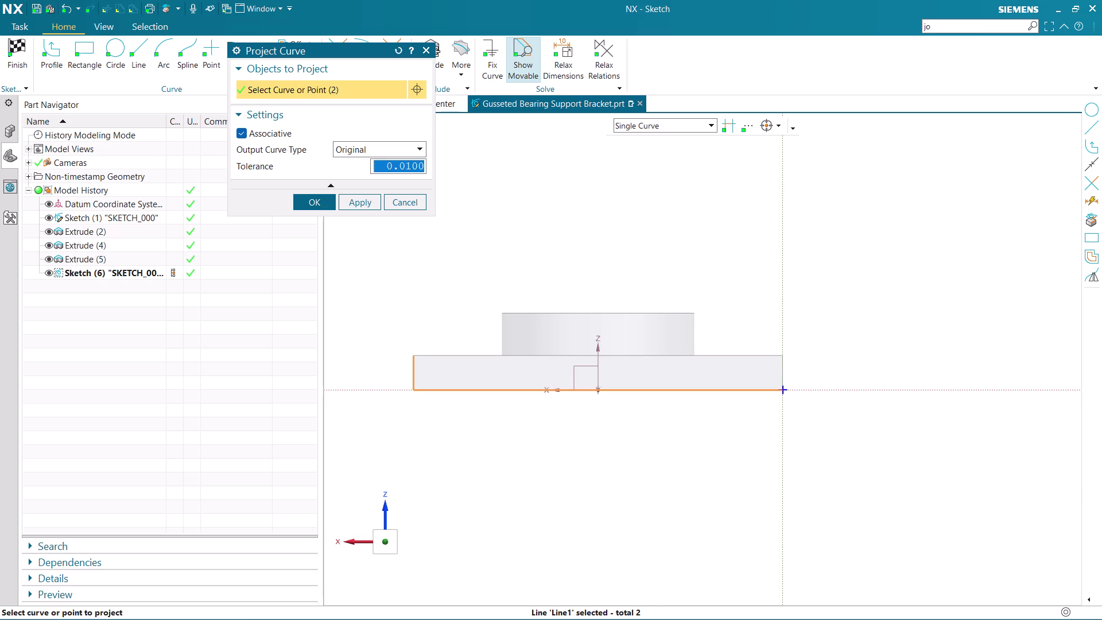
click(787, 376)
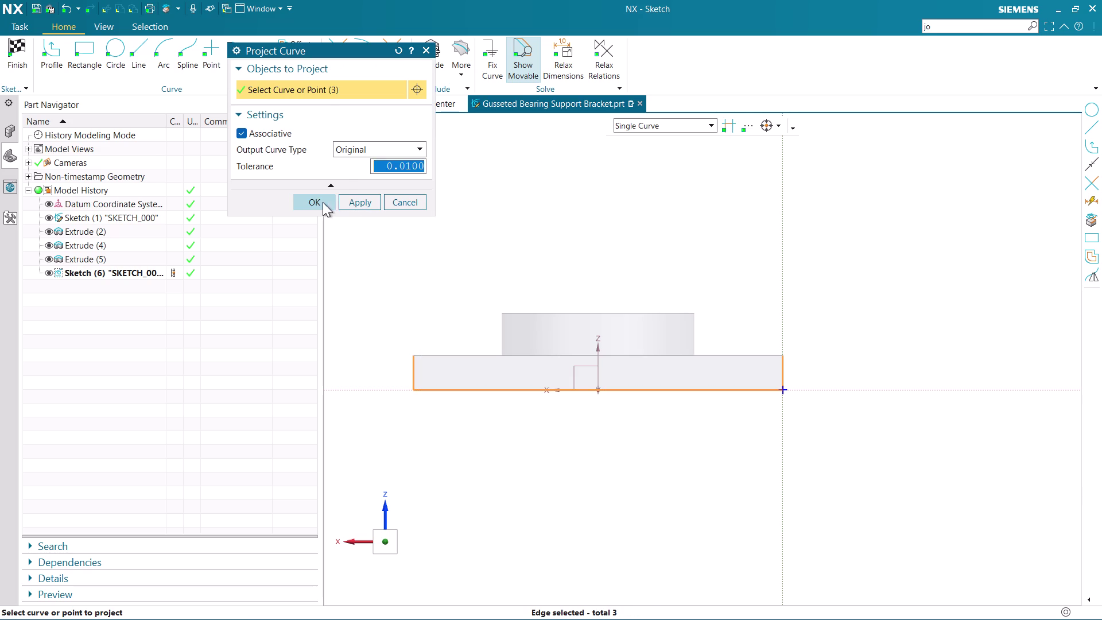
click(504, 157)
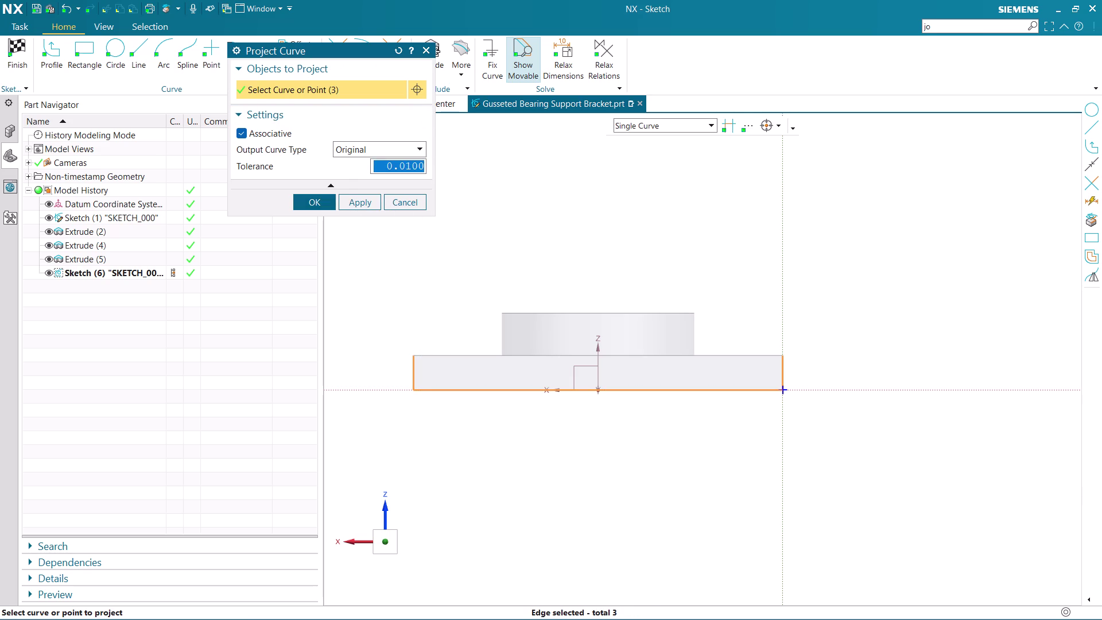
click(475, 397)
click(476, 392)
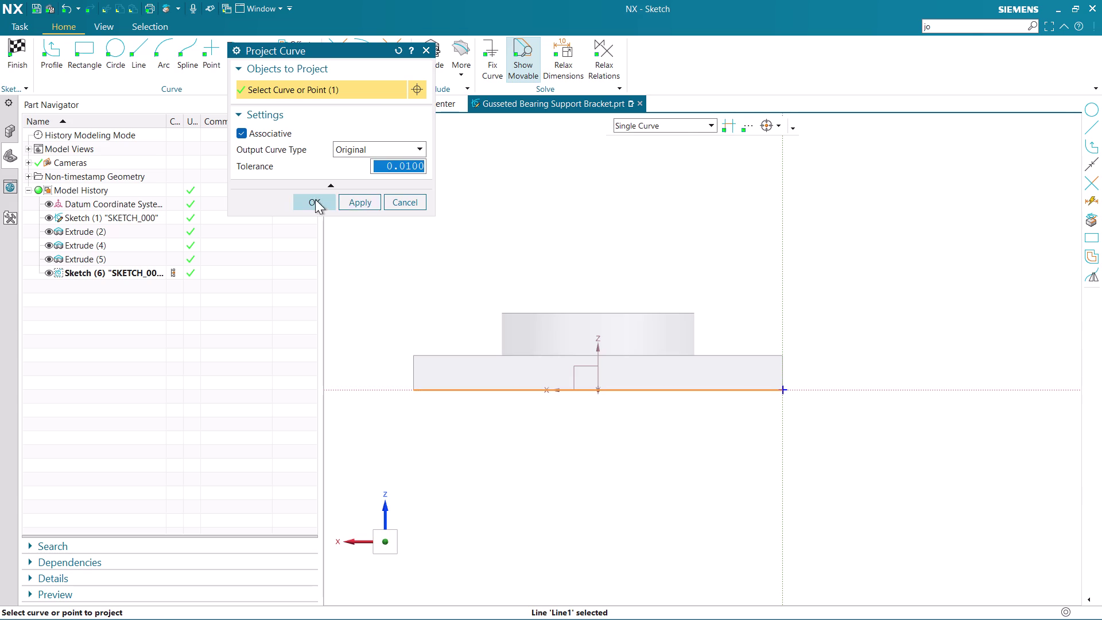
click(310, 202)
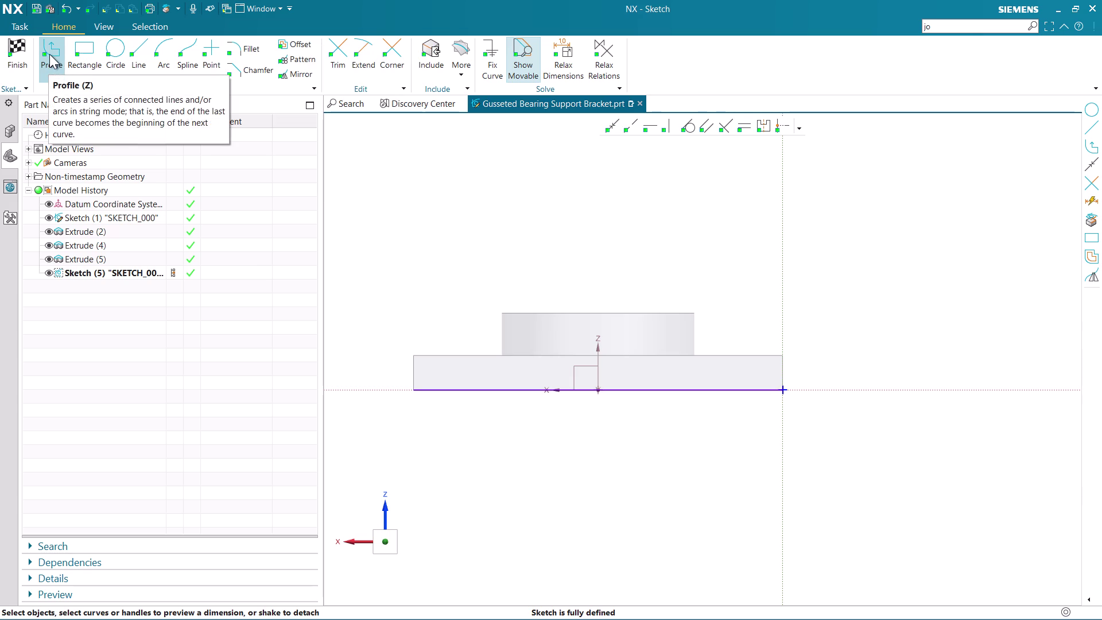
Start a profile at the bottom edge's left end and draw the 80 mm left side.
click(50, 54)
click(413, 388)
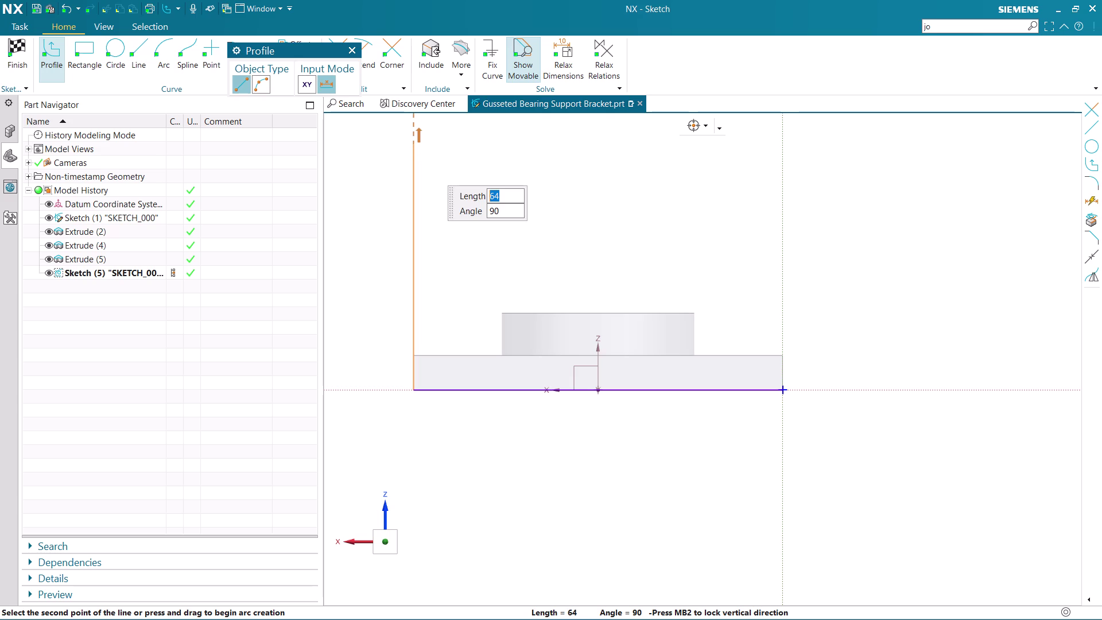
scroll(down, 3)
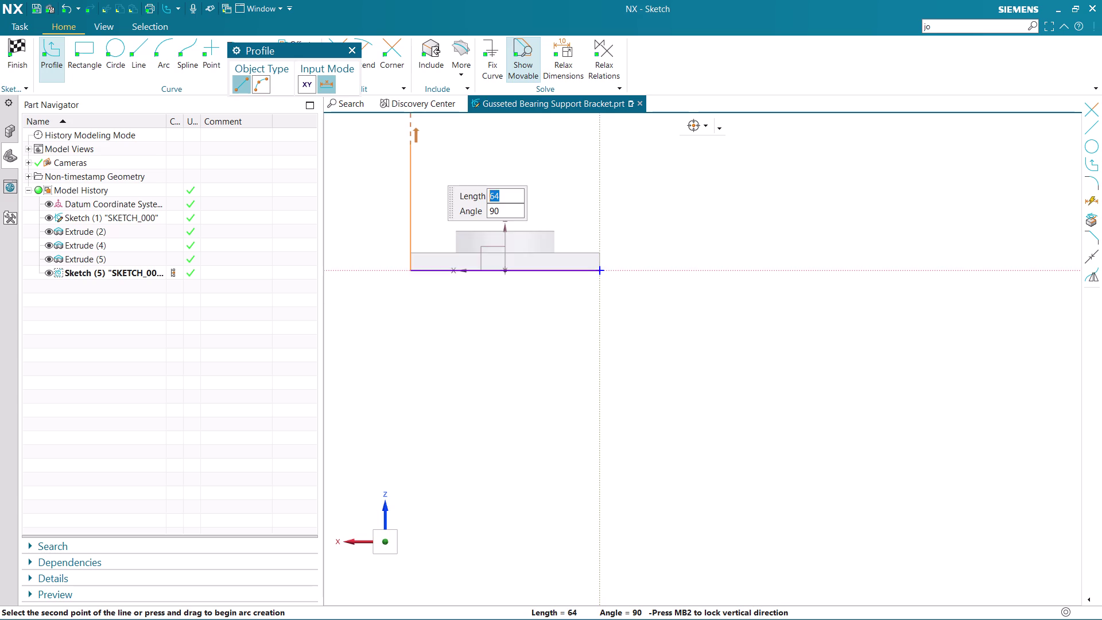
scroll(up, 3)
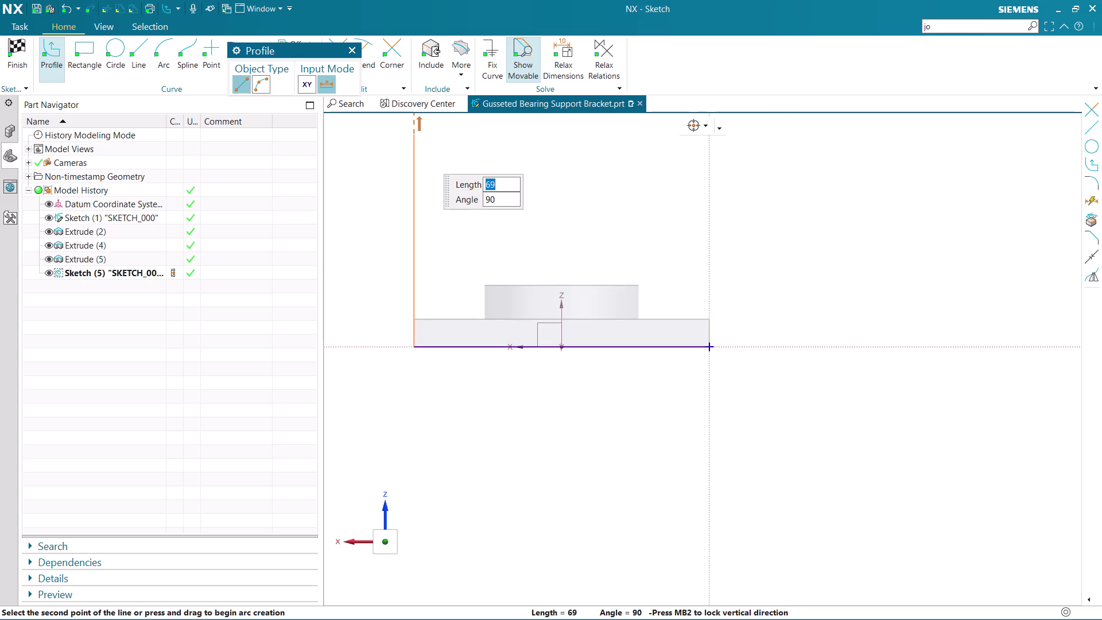
text(80)
key(Return)
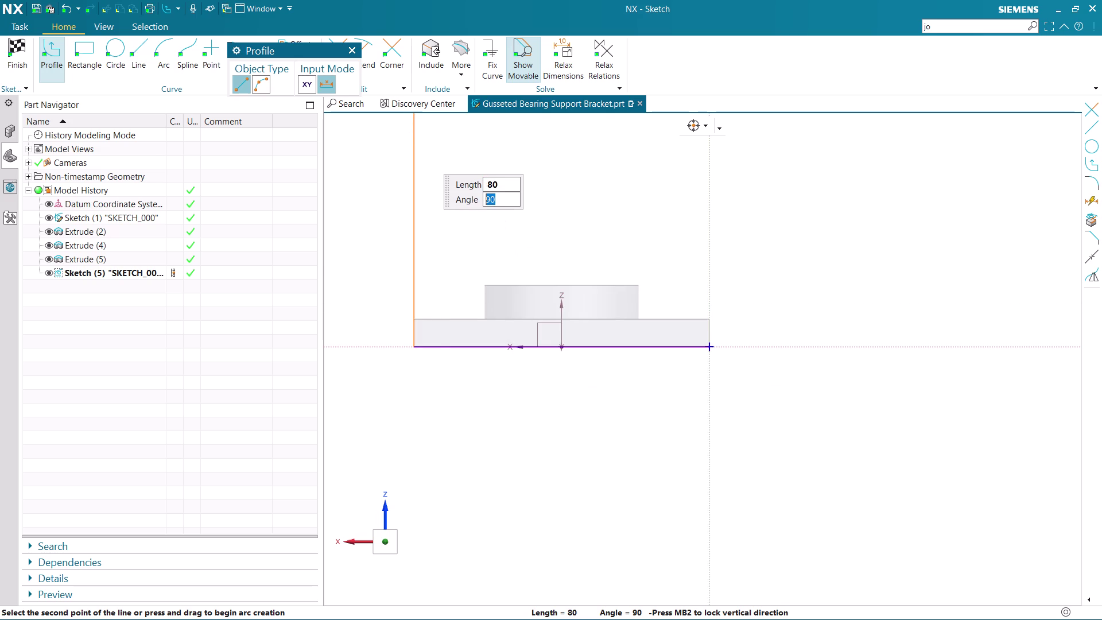
key(Return)
scroll(down, 3)
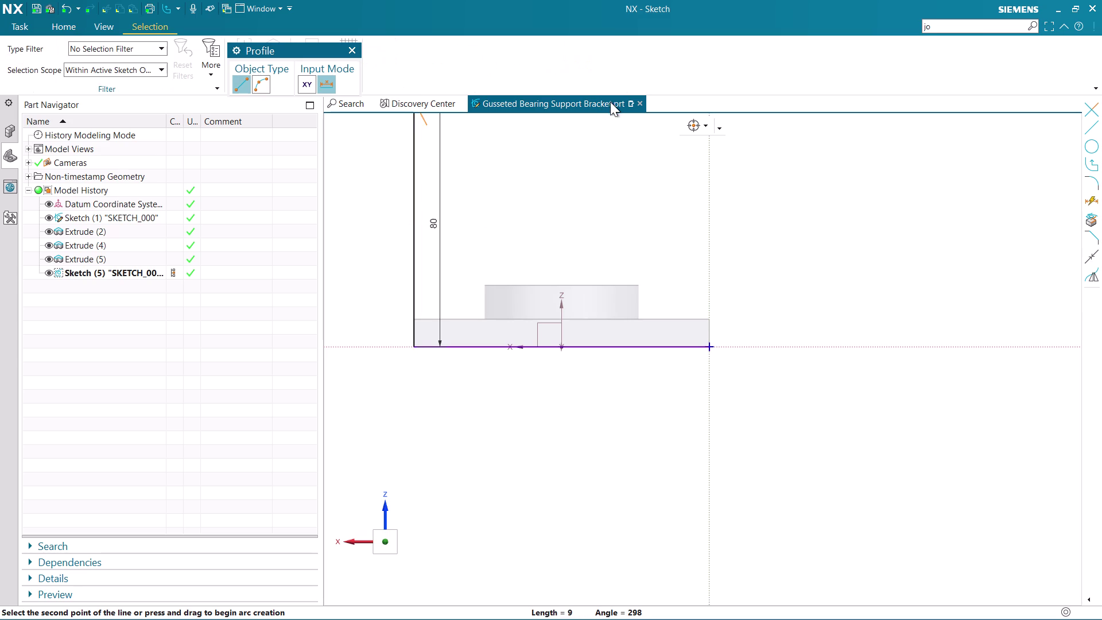
scroll(down, 3)
scroll(up, 3)
scroll(up, 3)
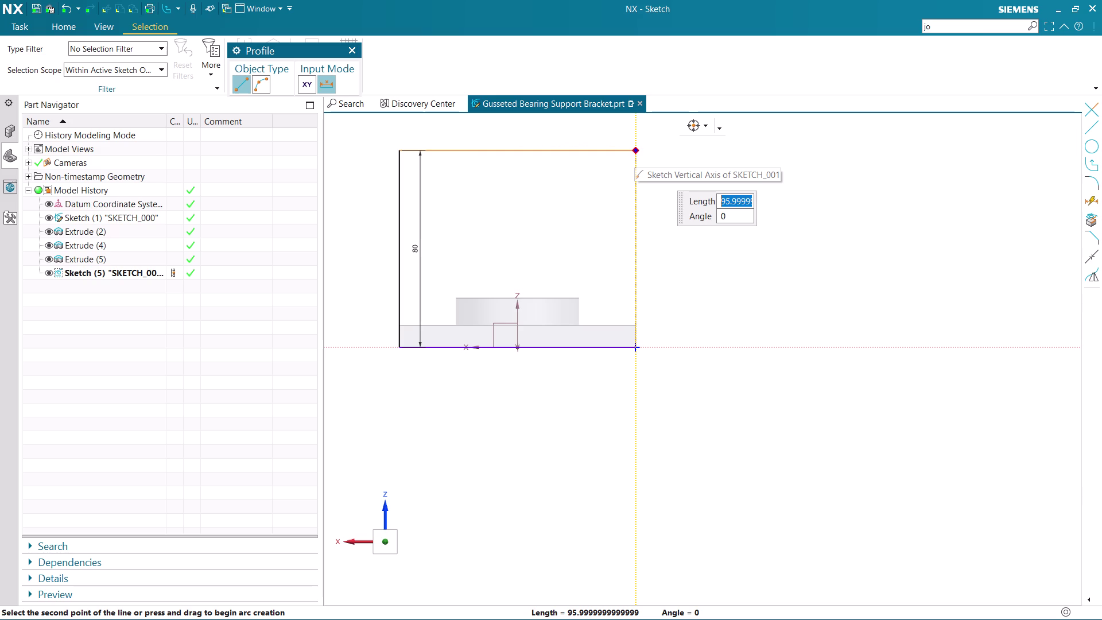
Draw the 96 mm top edge and the right side down to the base, closing the profile.
key(9)
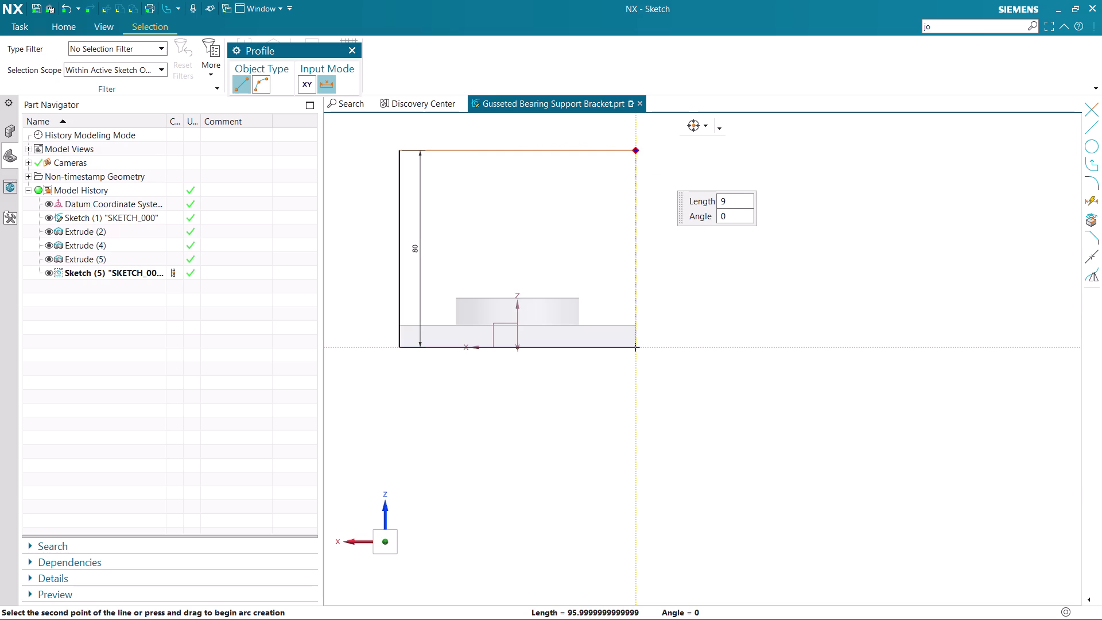
key(6)
key(Return)
key(Return)
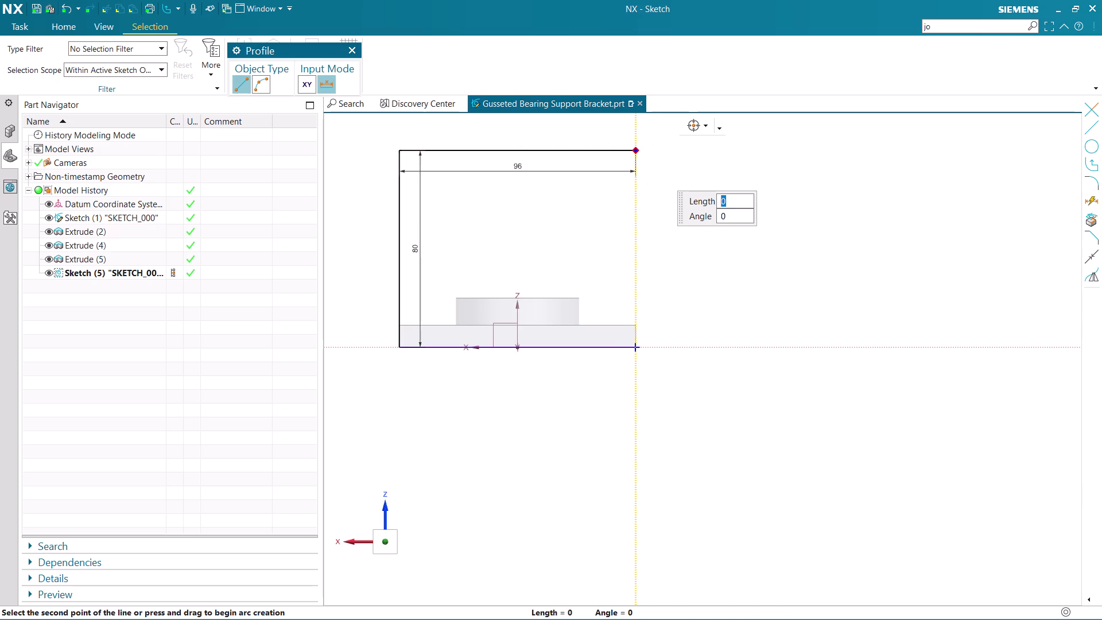
click(636, 348)
key(Escape)
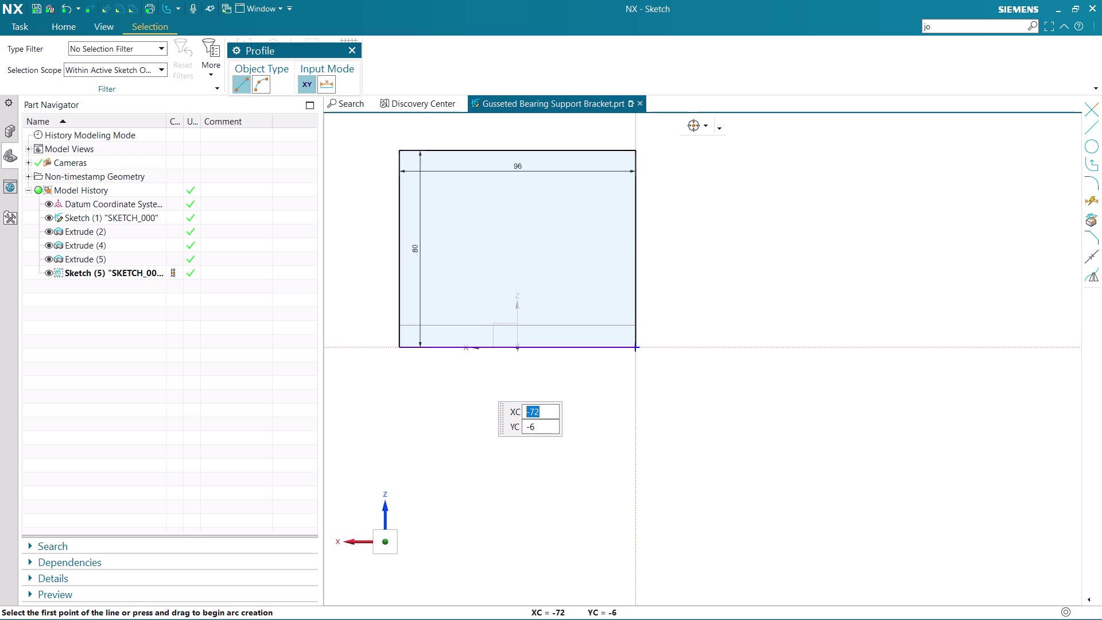
scroll(down, 3)
scroll(up, 3)
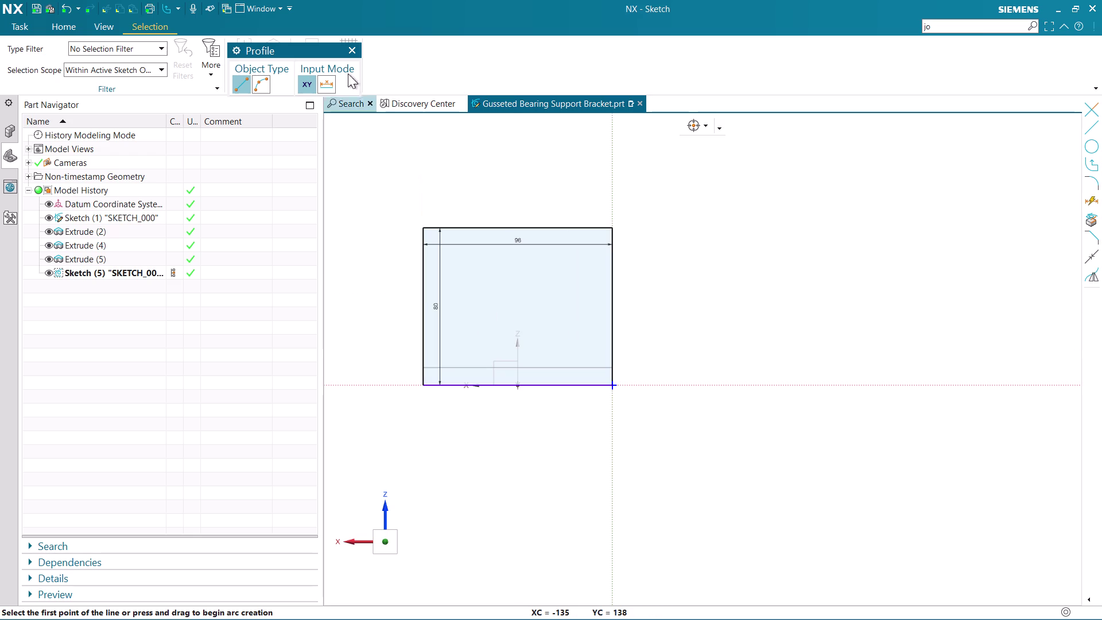
click(358, 52)
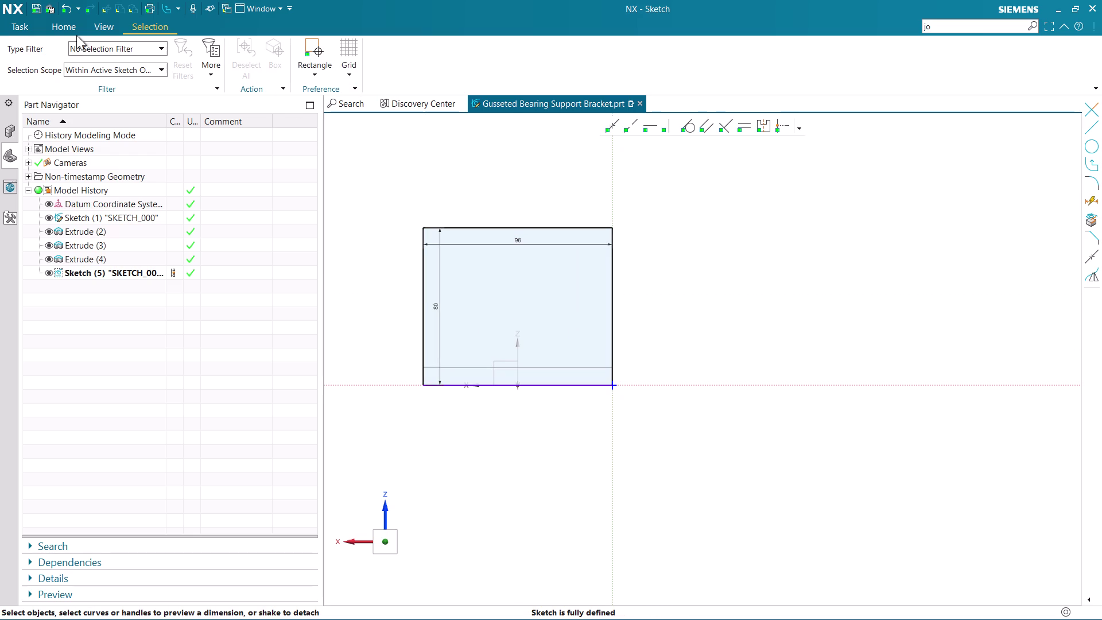
click(53, 28)
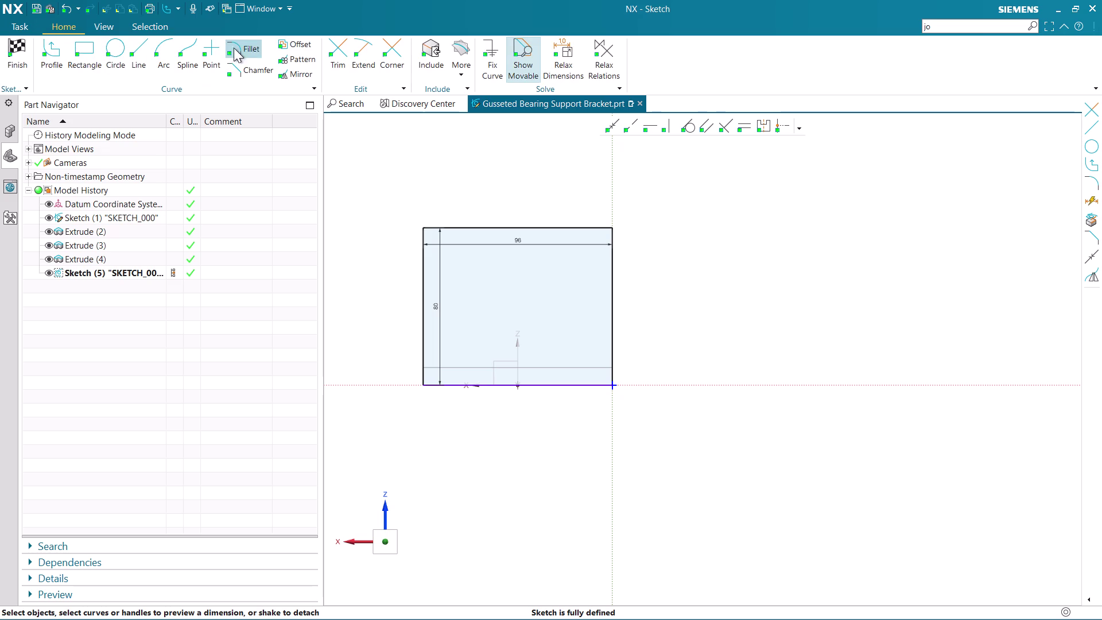
Fillet the top-left corner between the left side and top edge with radius 18.
click(243, 46)
scroll(up, 3)
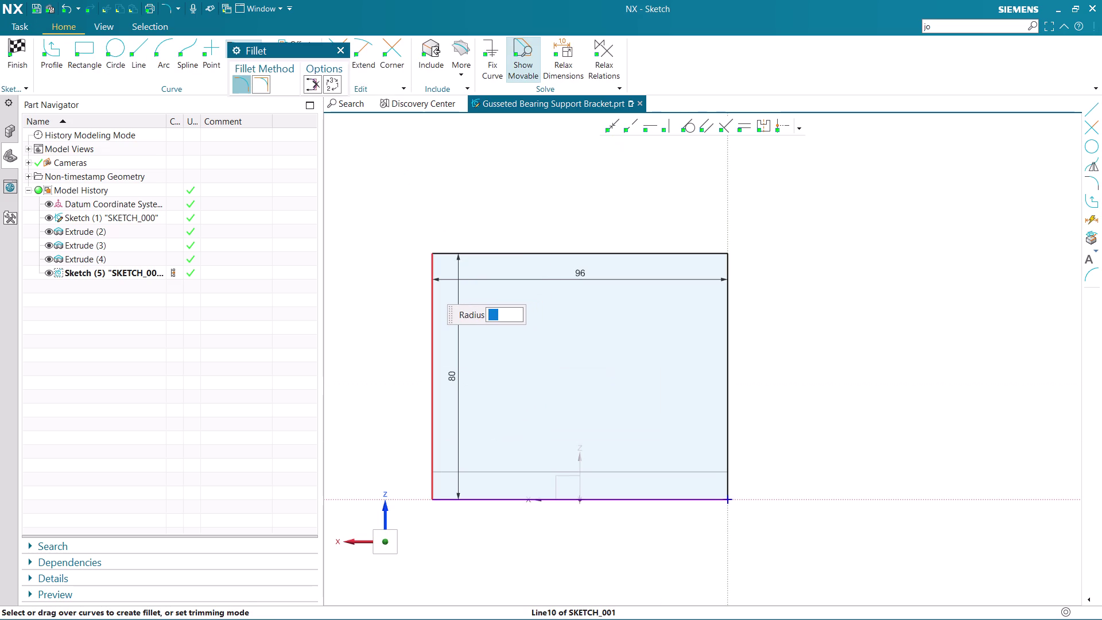
click(432, 291)
click(449, 255)
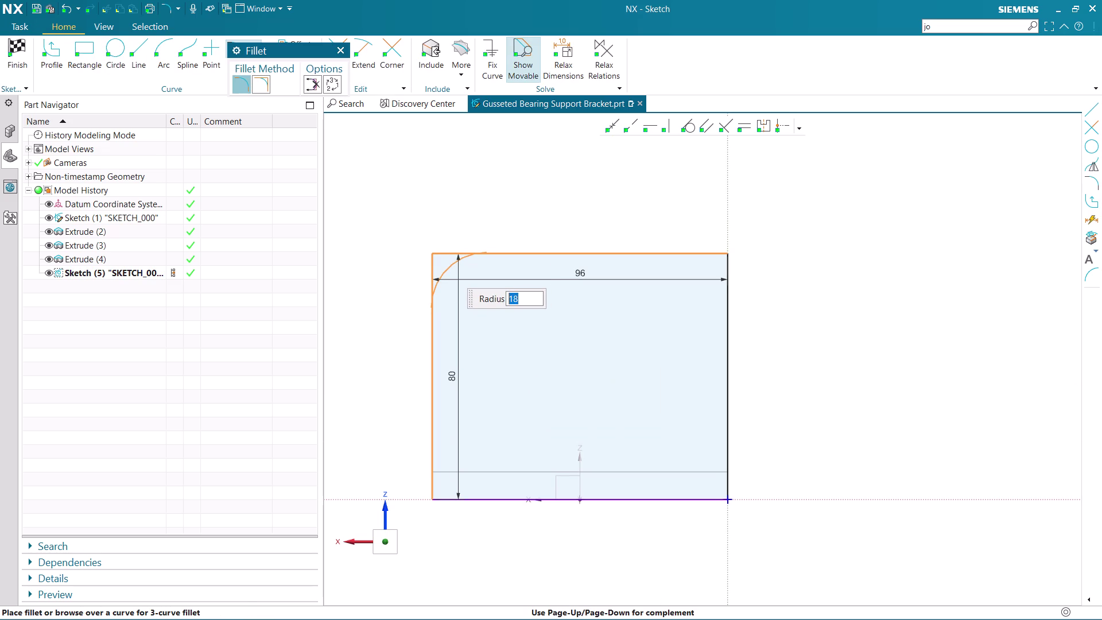
key(1)
key(8)
key(Return)
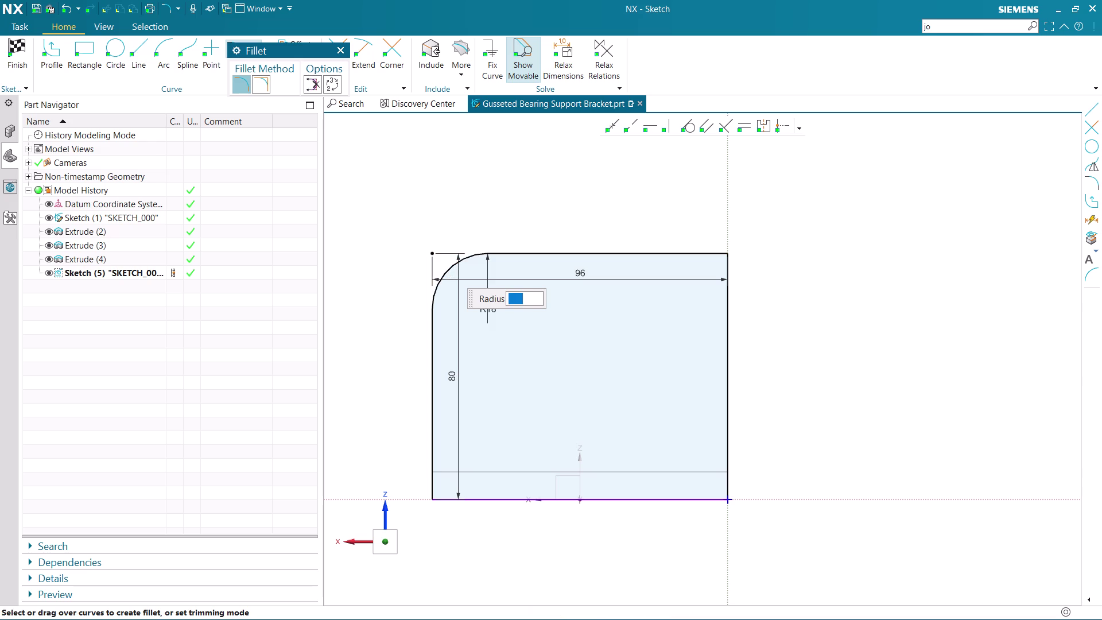
Fillet the top-right corner between the top edge and right side with radius 18.
click(712, 254)
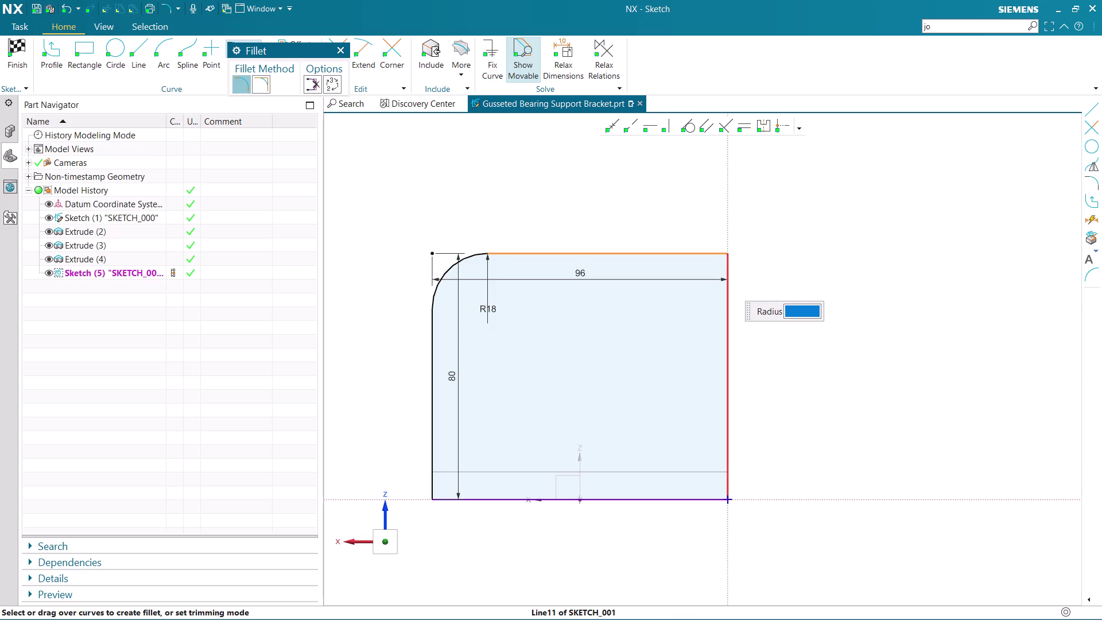
click(726, 287)
text(1)
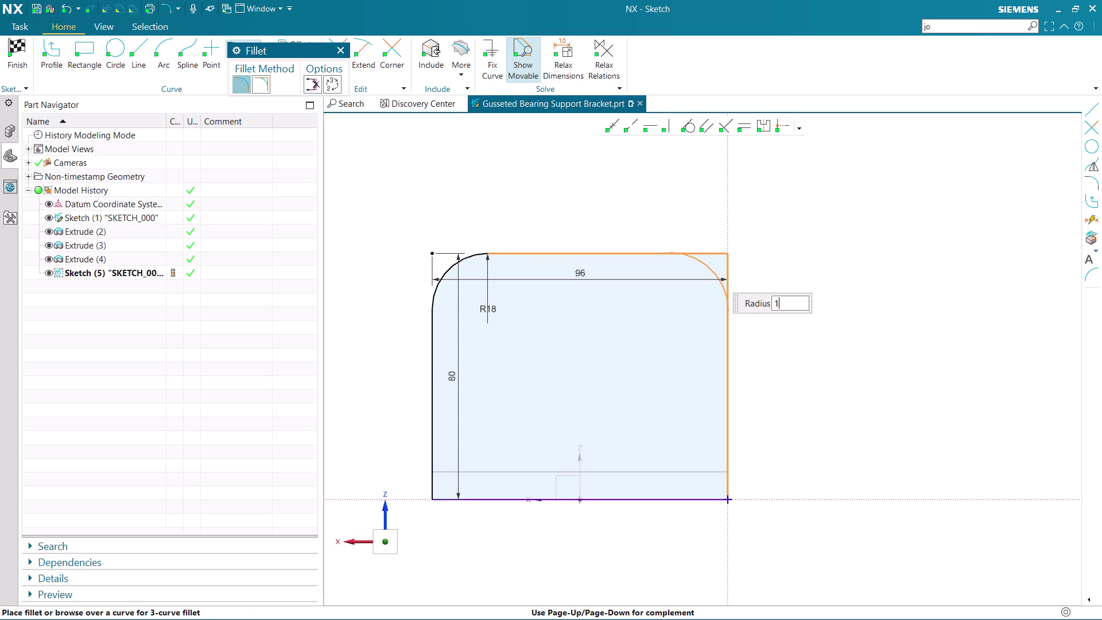
text(8)
key(Return)
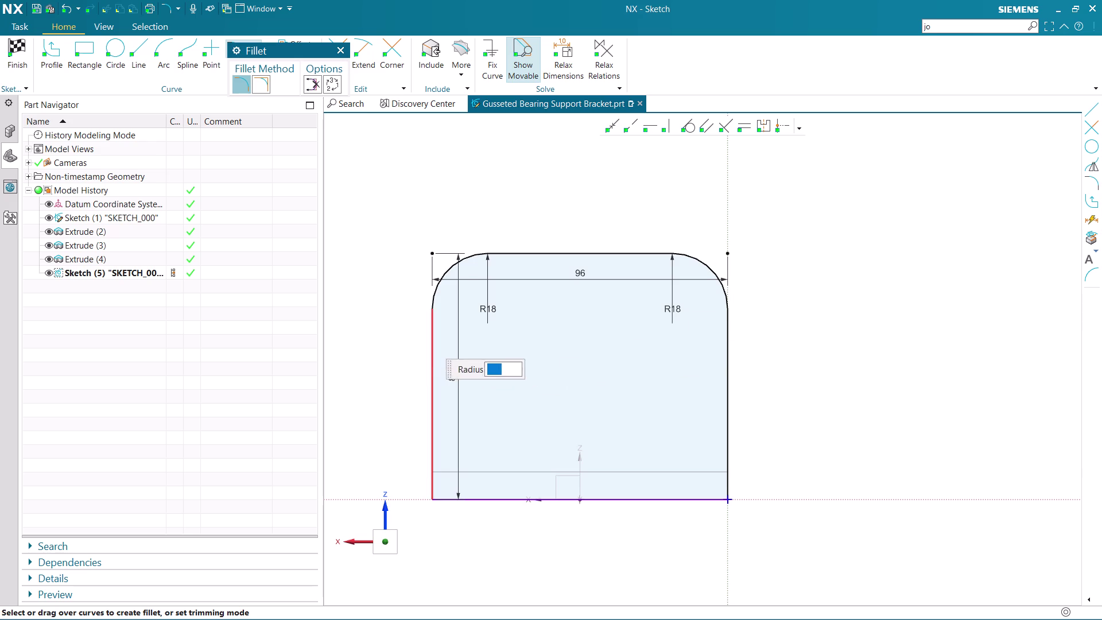
key(Escape)
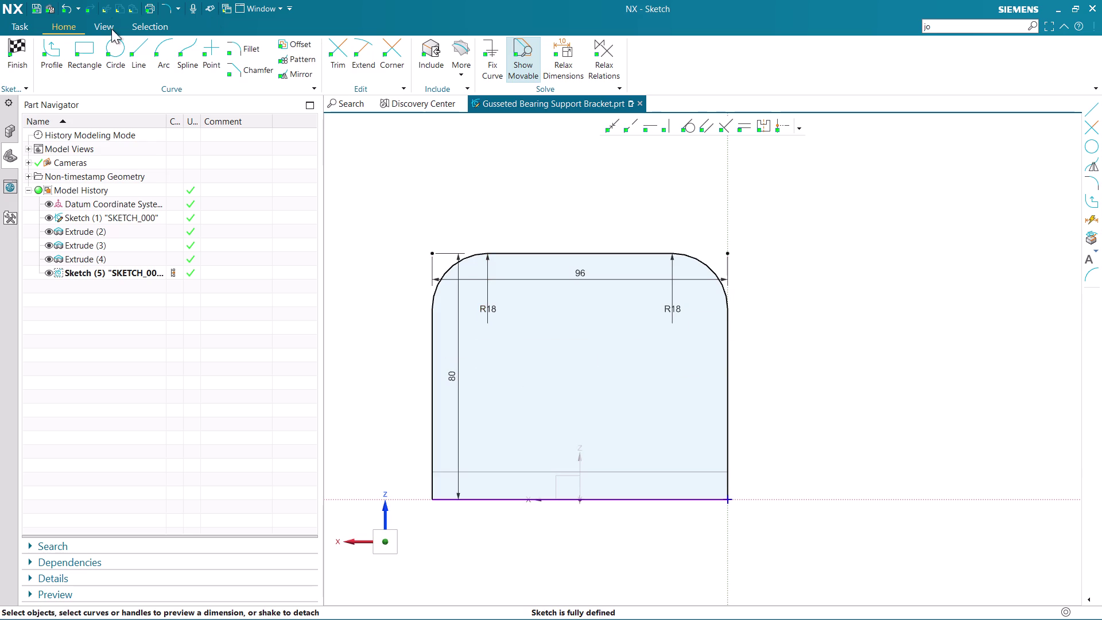
click(124, 53)
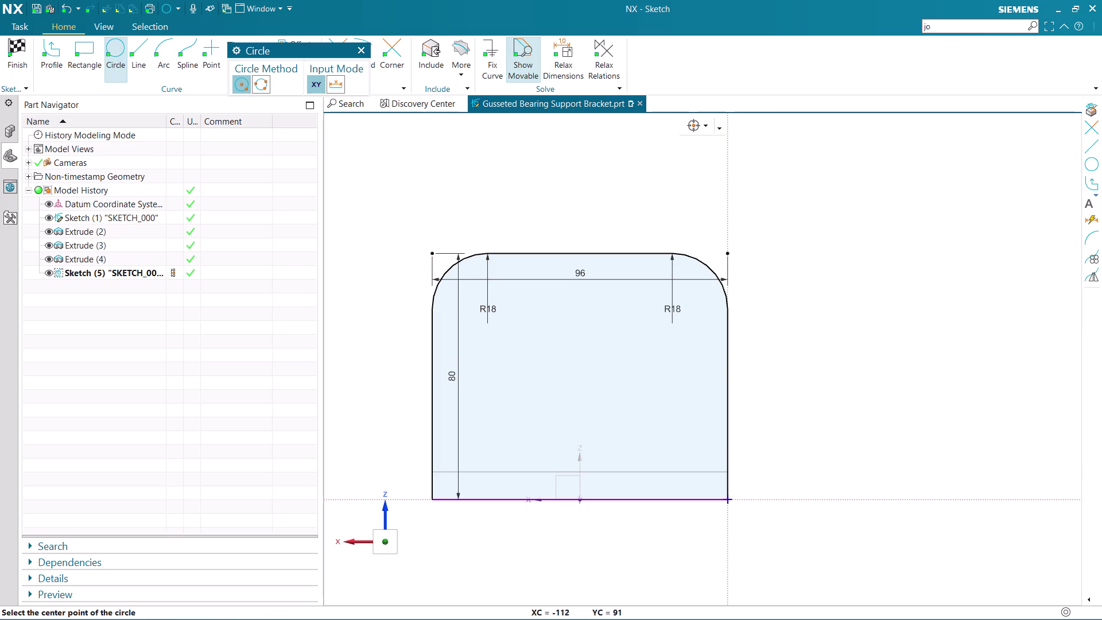
Place an Ø18 hole circle near the top-left filleted corner.
click(488, 311)
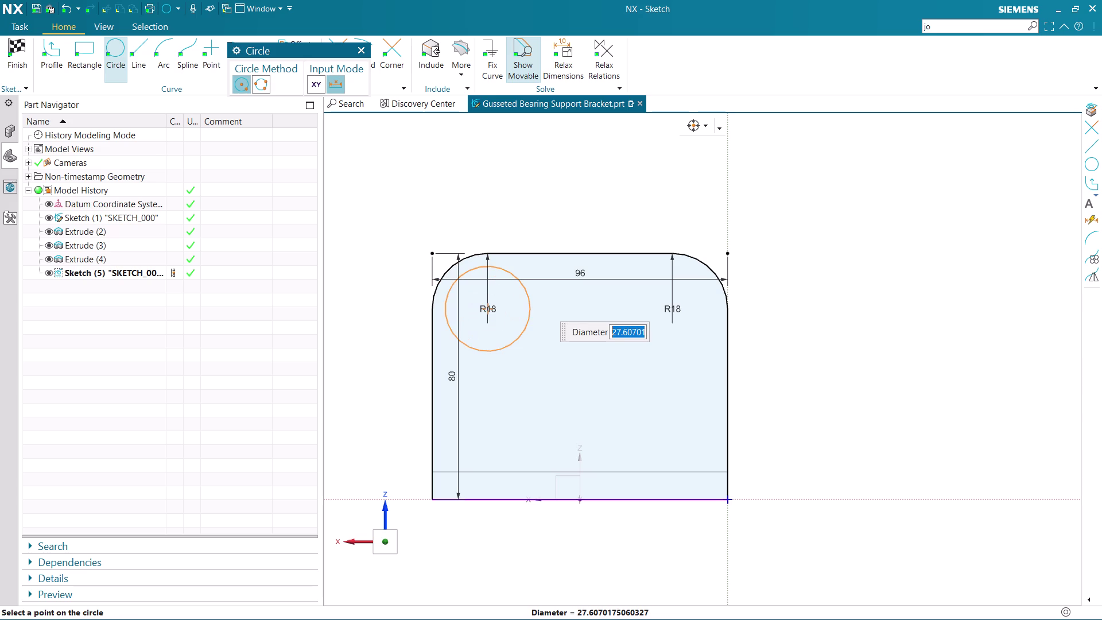
key(1)
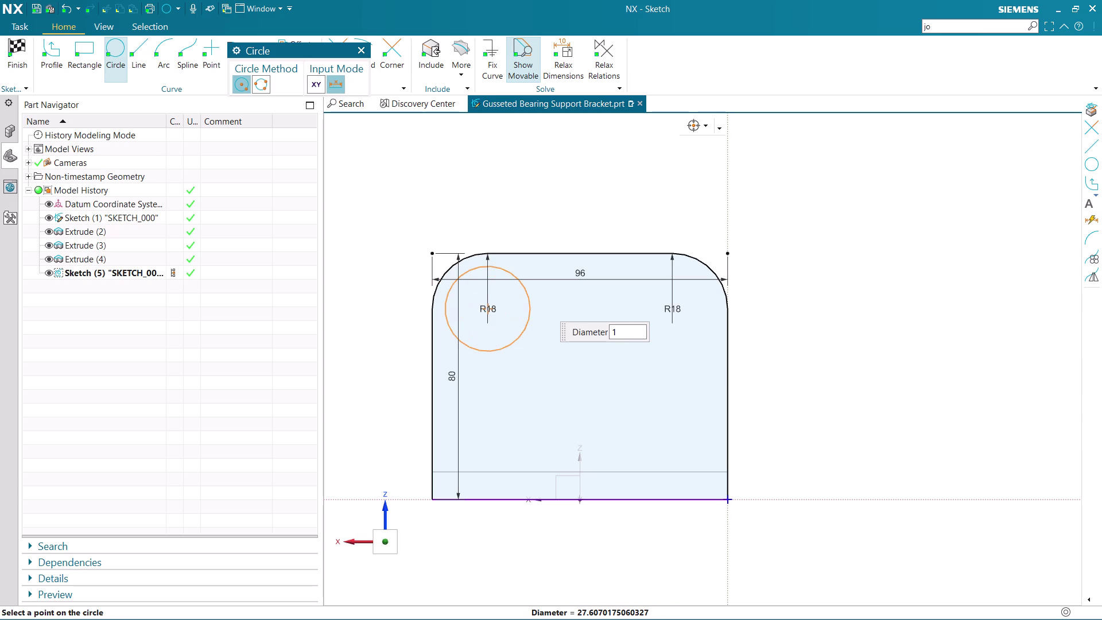
key(8)
key(Return)
key(Escape)
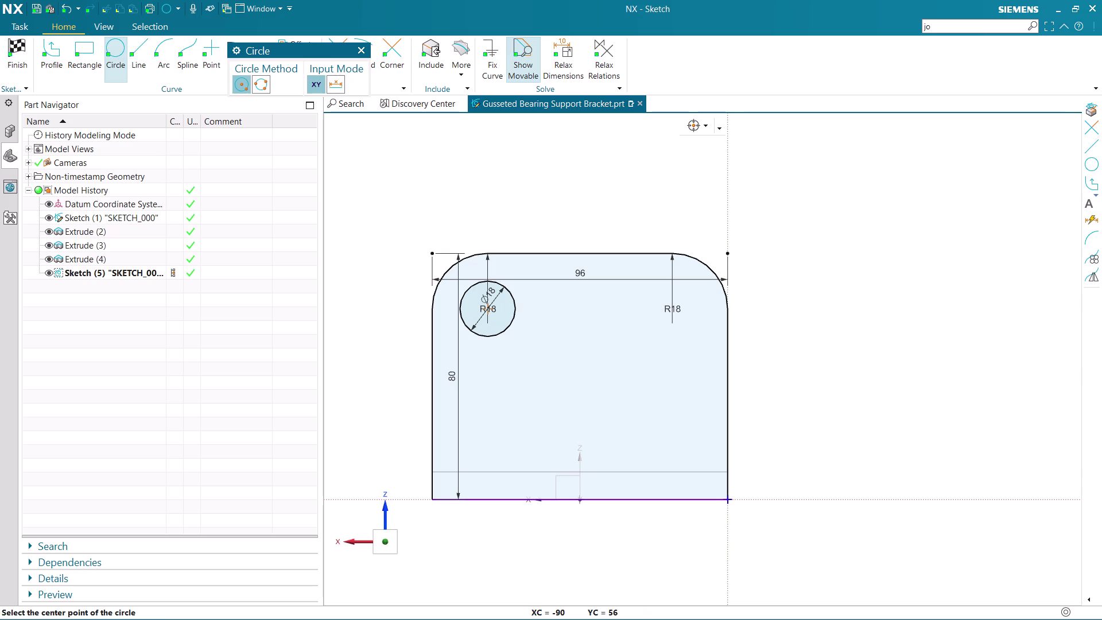
key(Escape)
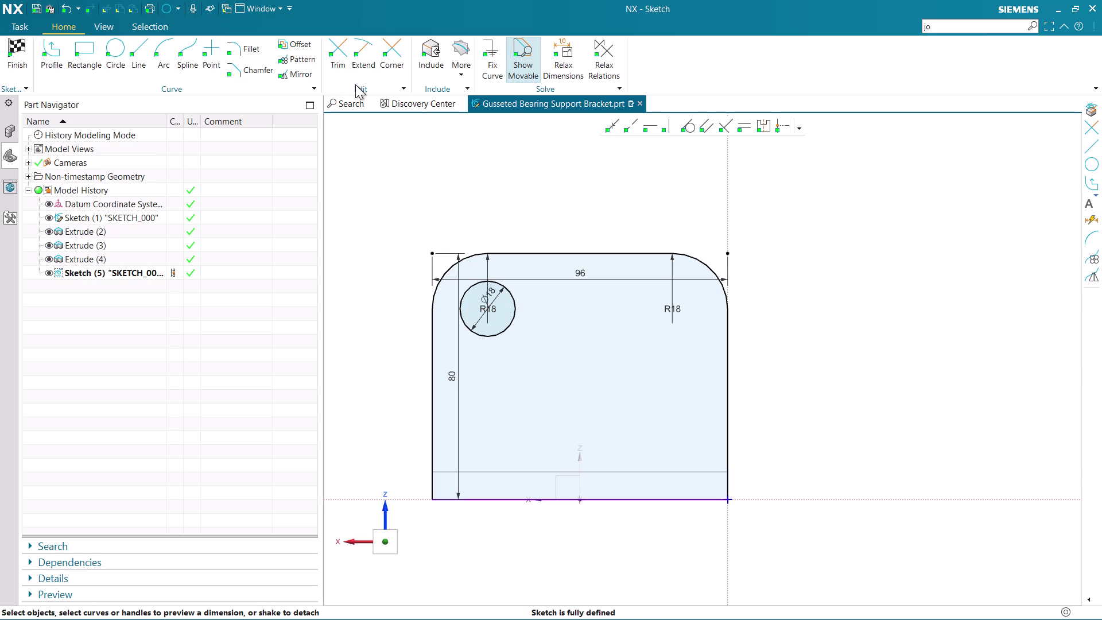
Attempt a horizontal dimension from the left edge to the hole centre, then exit dimensioning.
key(d)
scroll(up, 3)
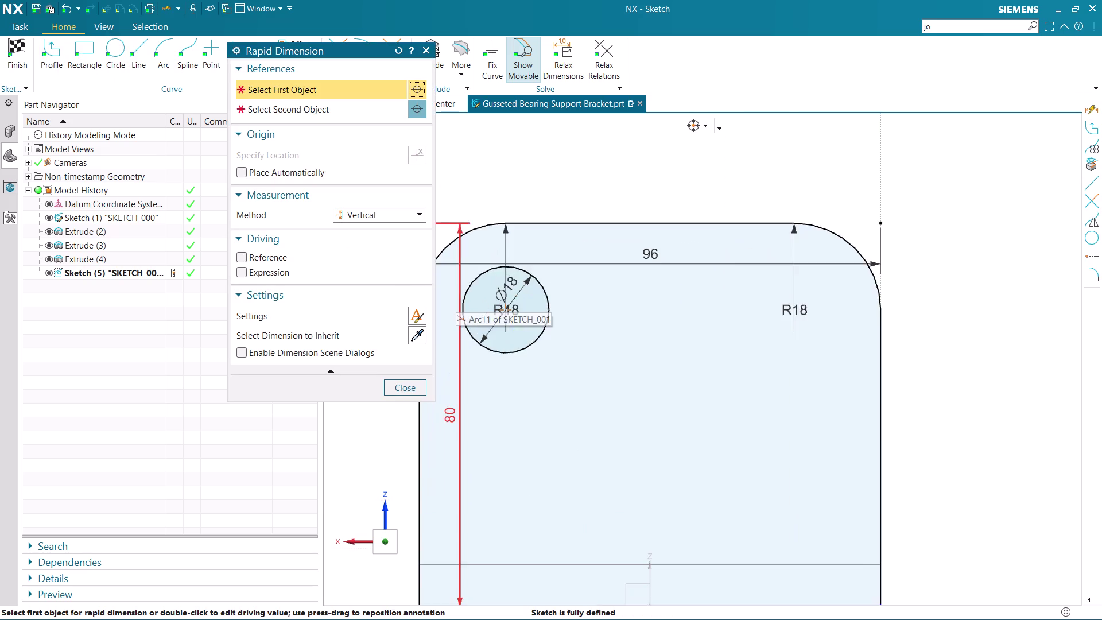
scroll(down, 3)
scroll(up, 3)
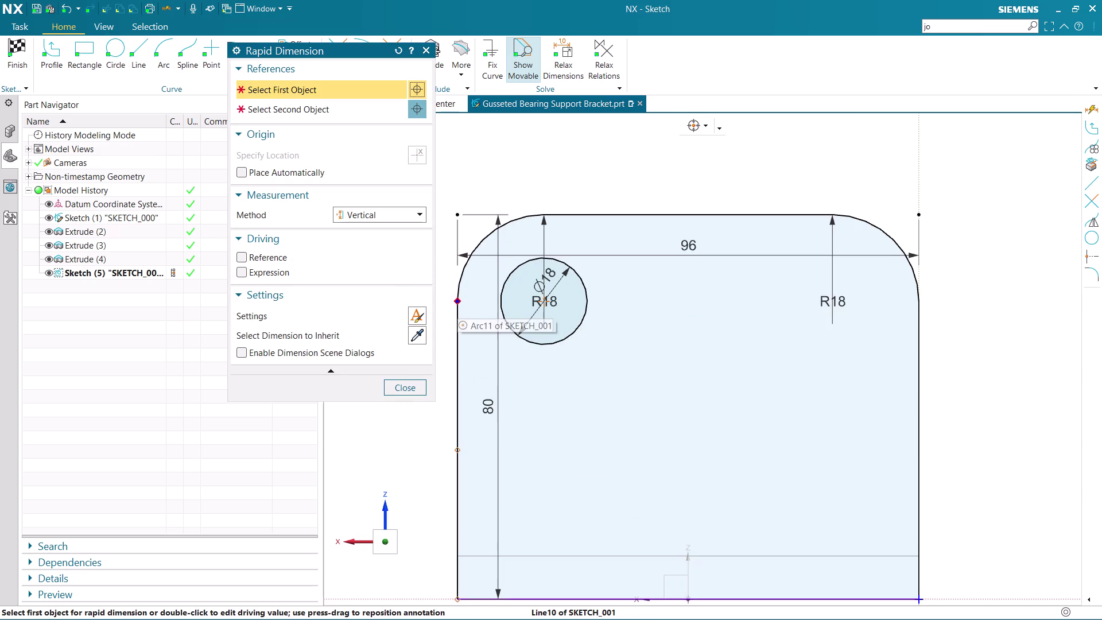
click(386, 217)
click(386, 238)
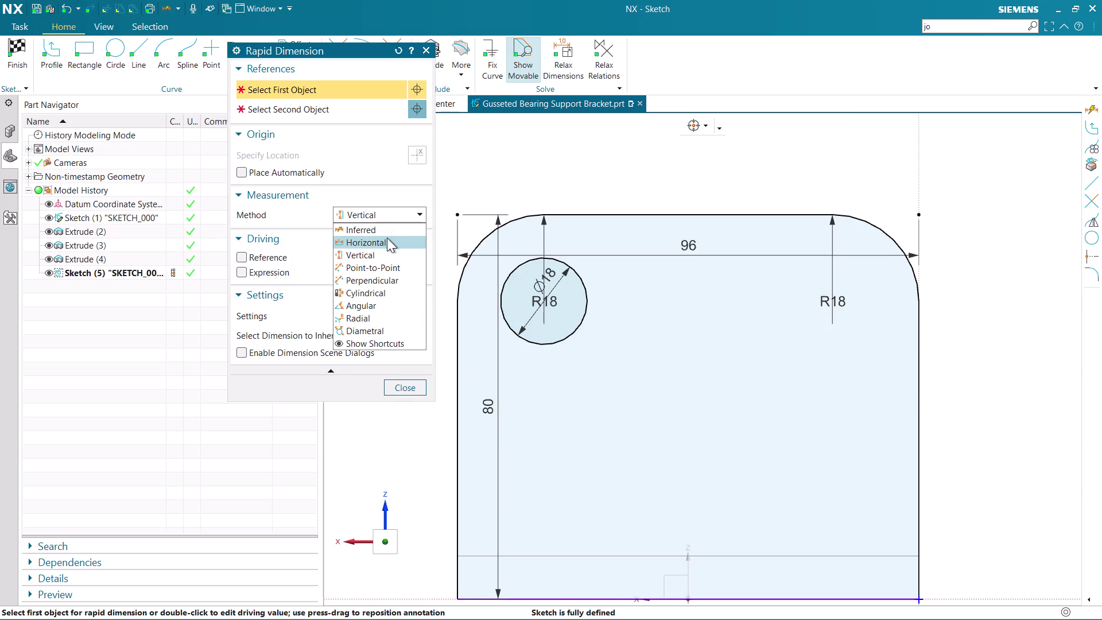
click(457, 302)
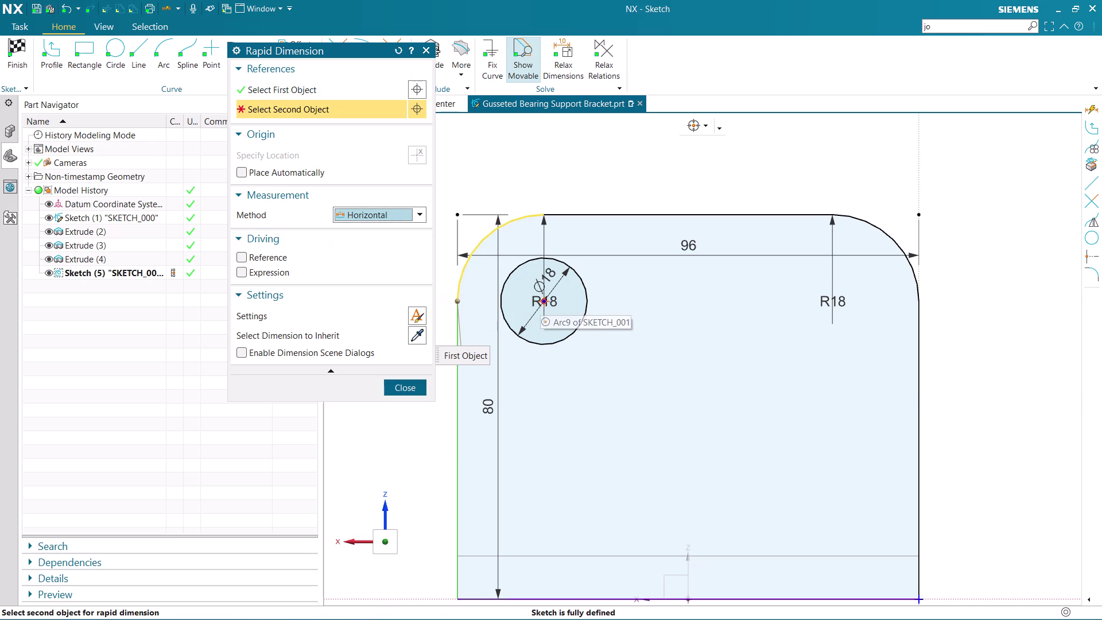
click(544, 302)
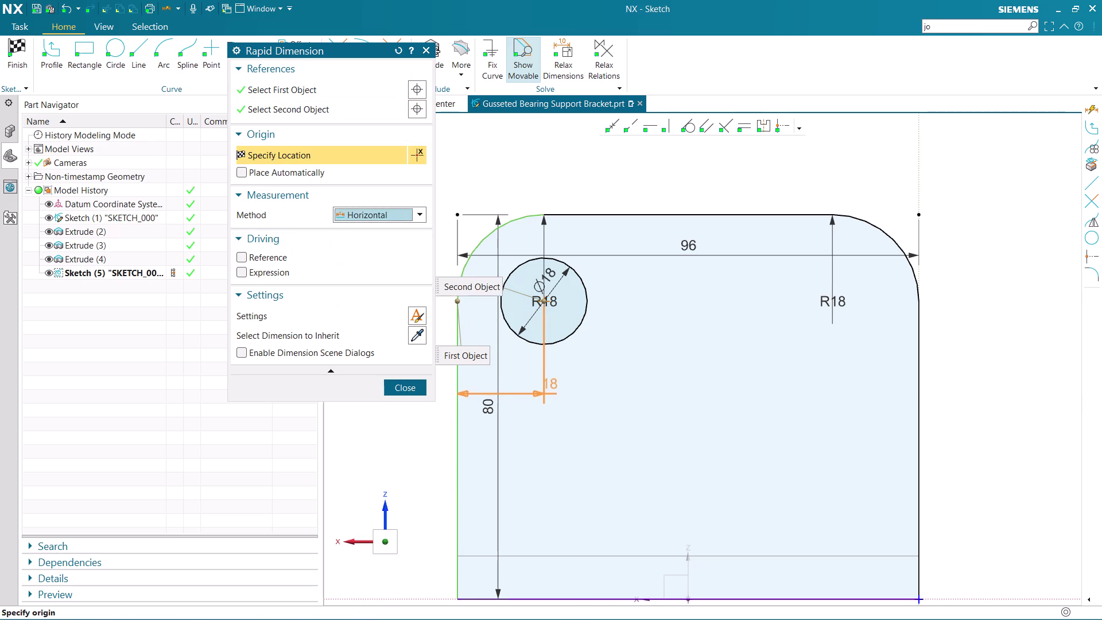
key(Escape)
key(Escape)
scroll(down, 3)
scroll(up, 3)
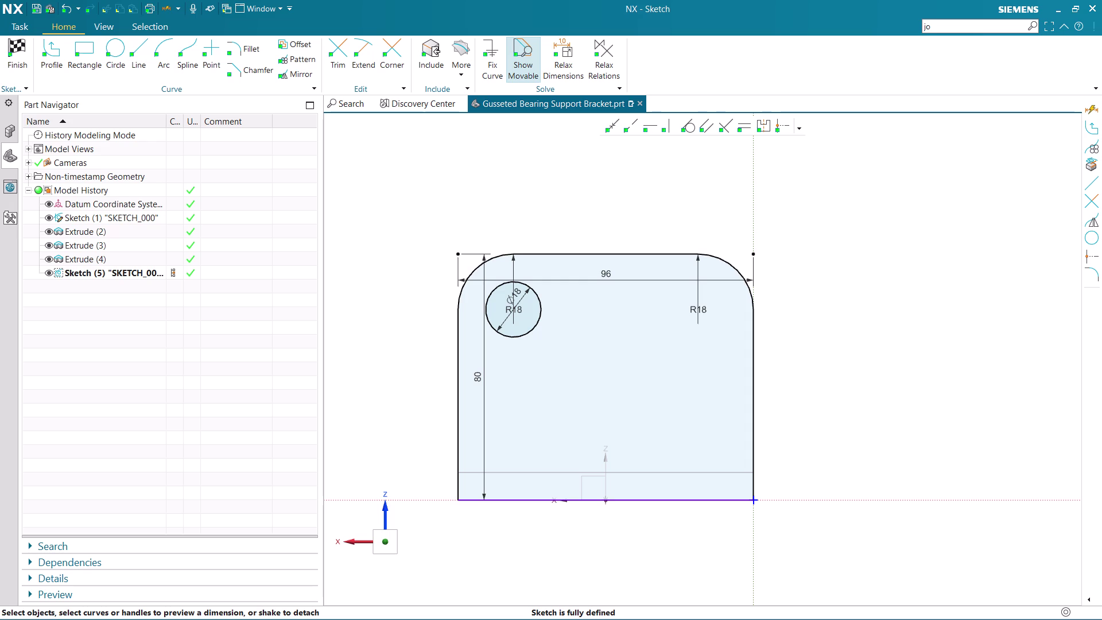
scroll(down, 3)
scroll(up, 3)
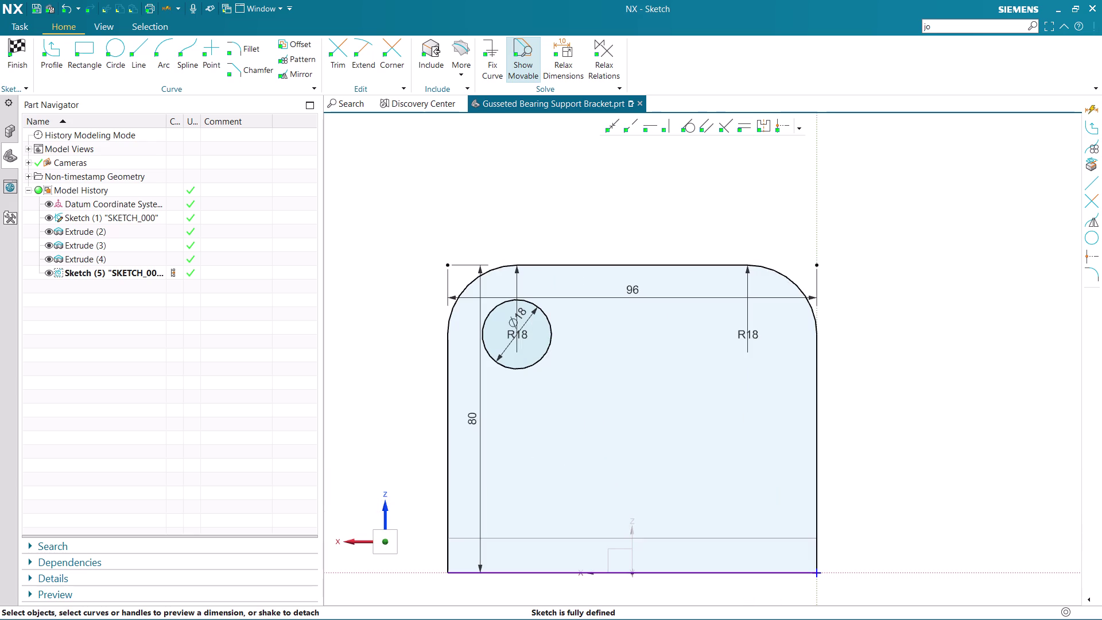
key(Escape)
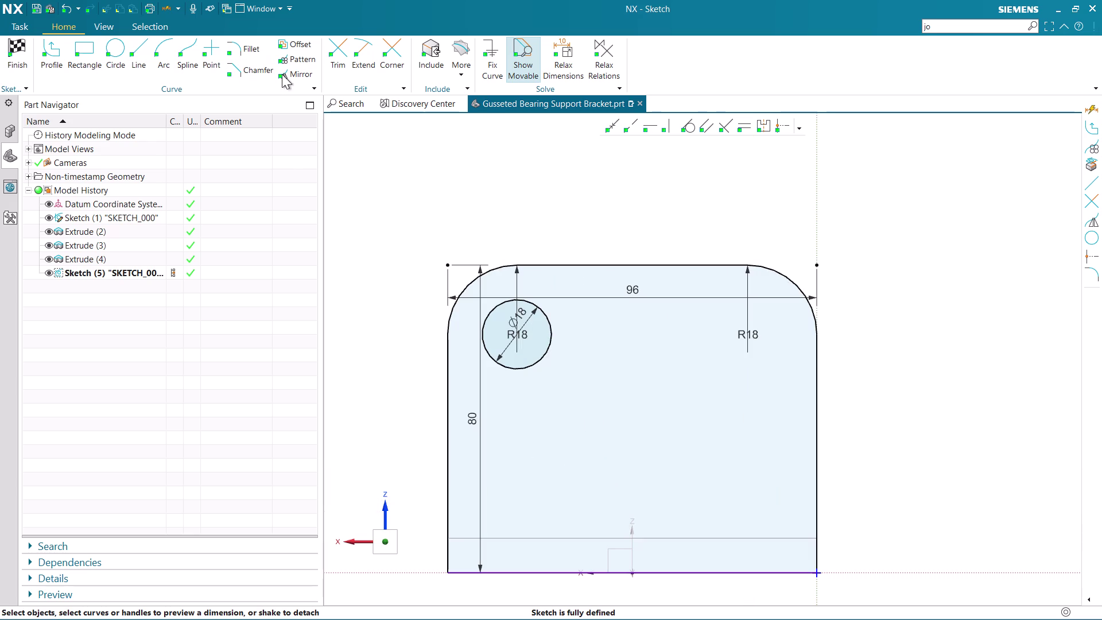
Attempt to mirror the left hole, then cancel because no mirror line exists yet.
click(287, 71)
click(548, 318)
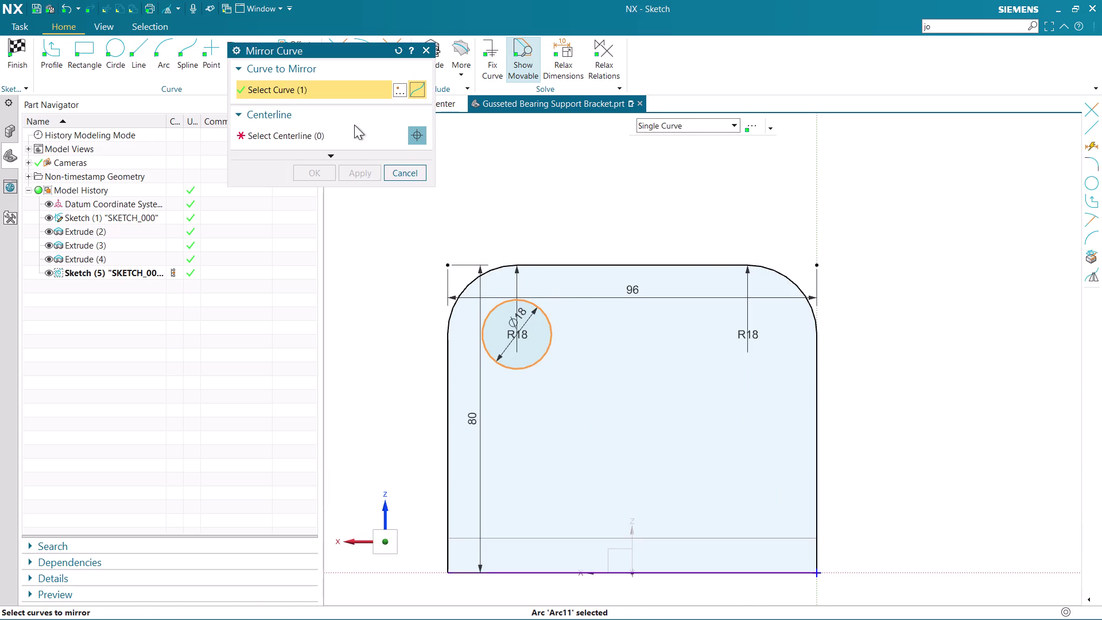
click(352, 141)
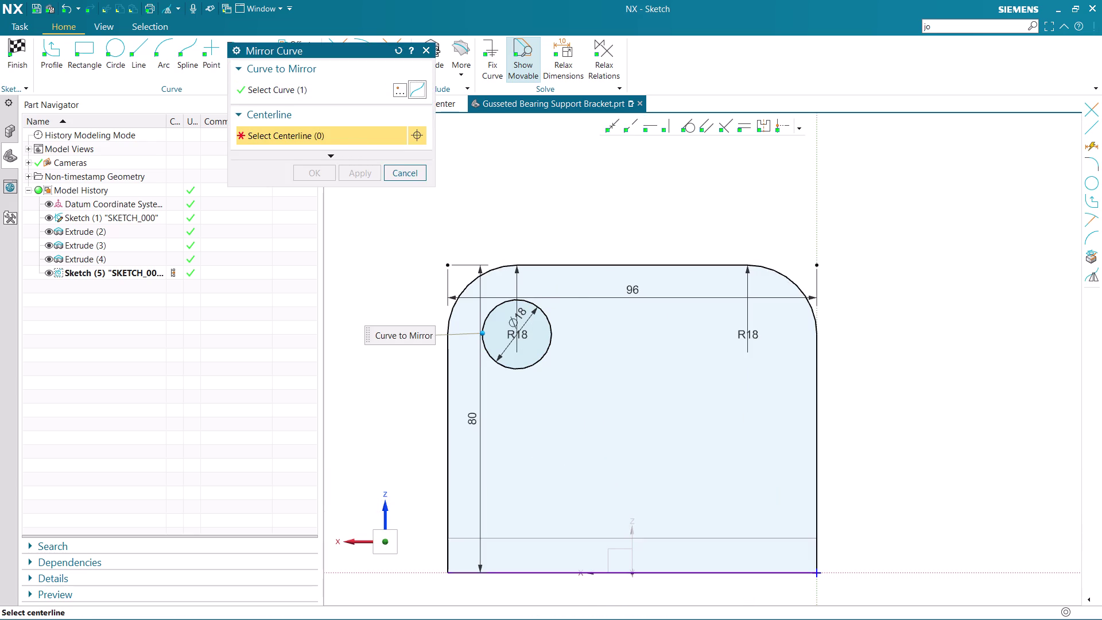
click(385, 508)
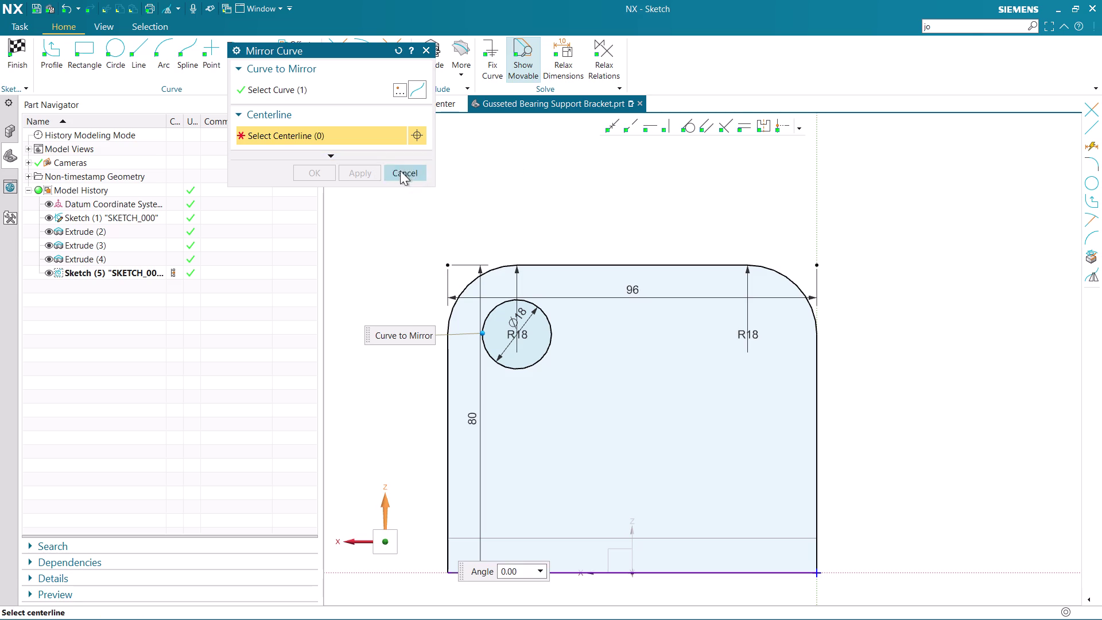
key(Escape)
key(Escape)
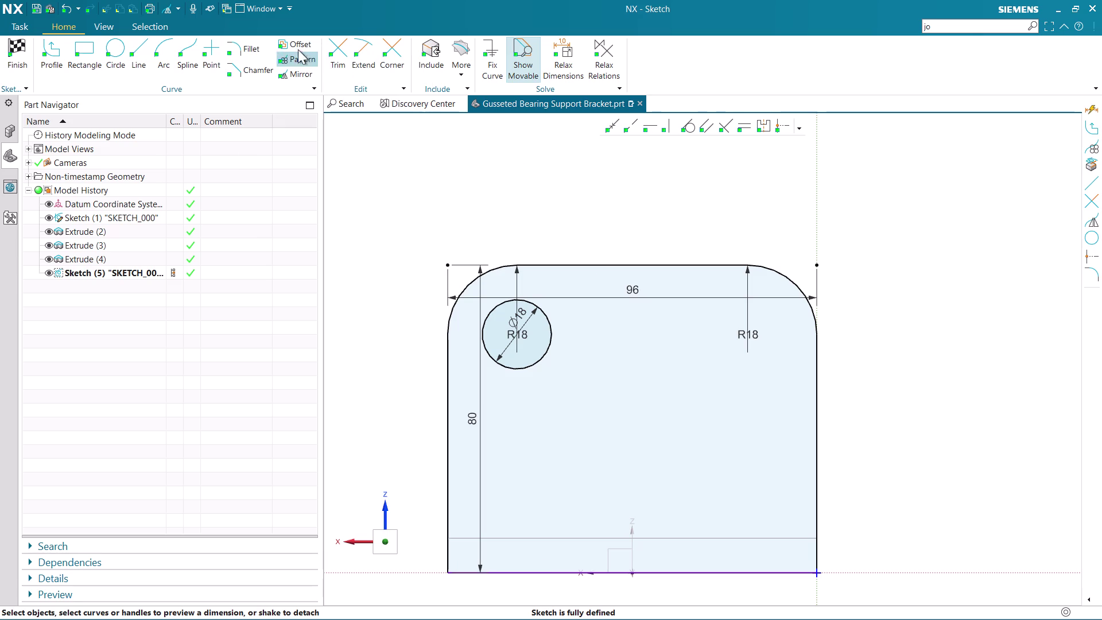
Draw a vertical line down from the top-edge midpoint and convert it to a centreline.
click(48, 63)
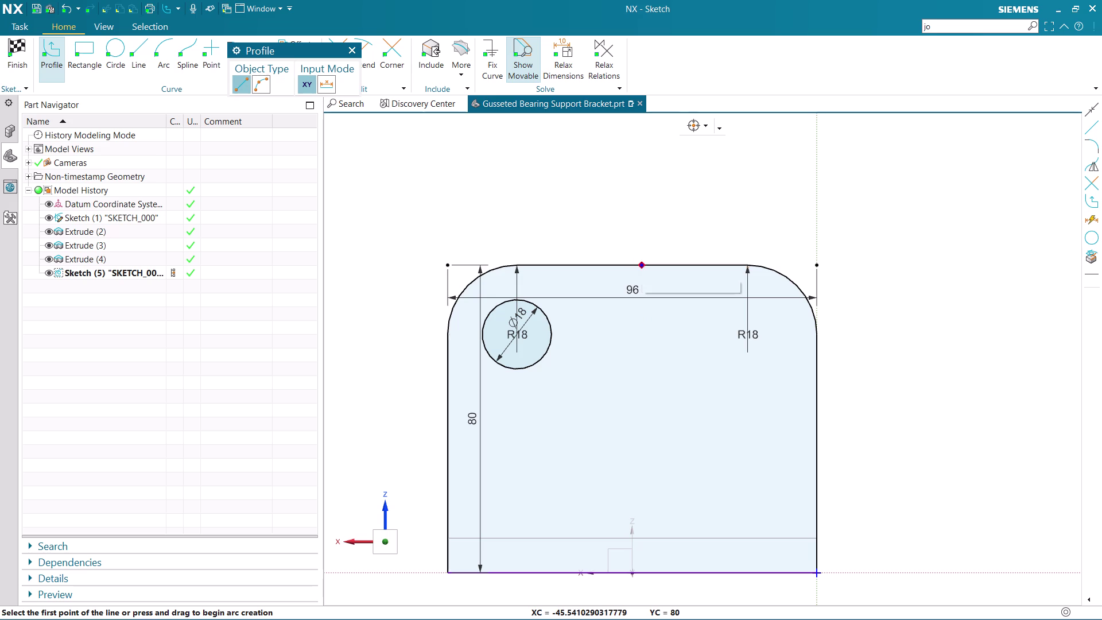
click(627, 202)
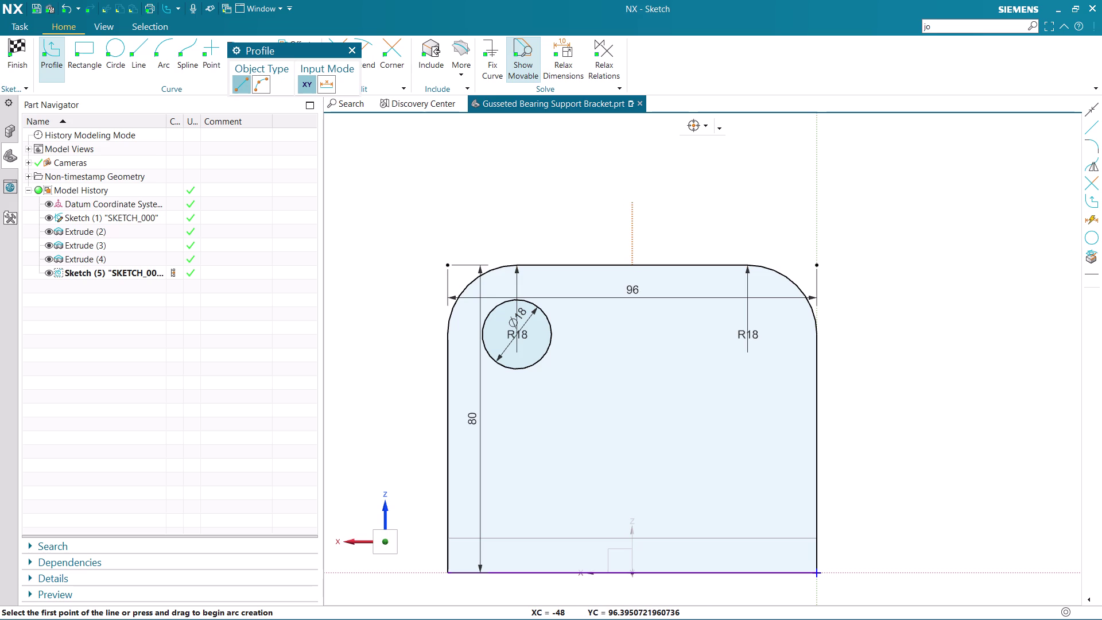
click(631, 506)
key(Escape)
key(Escape)
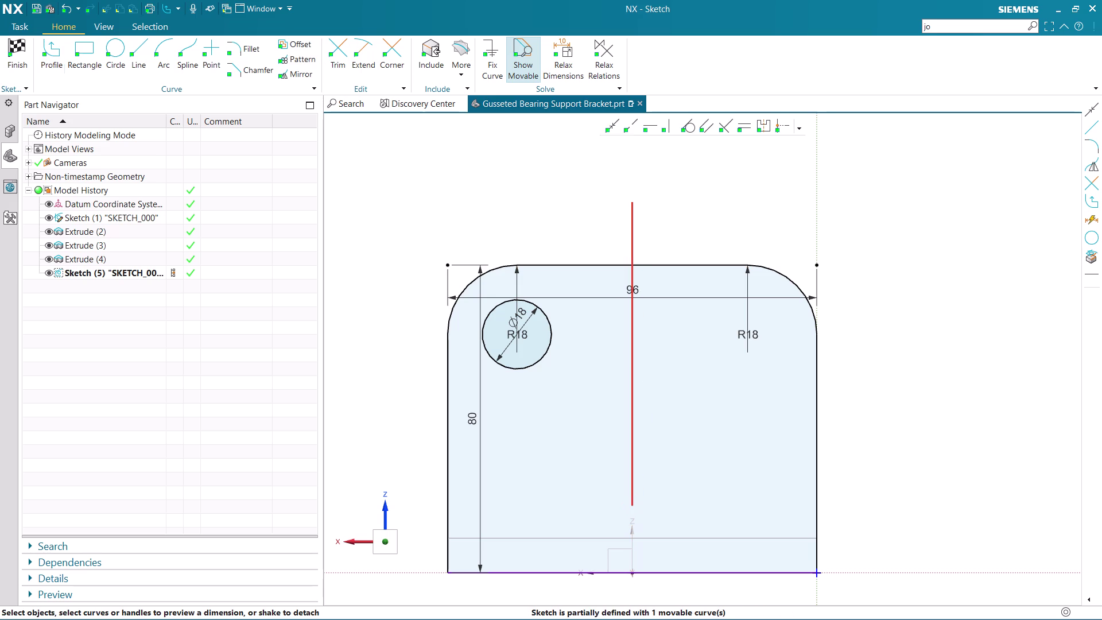
right_click(629, 356)
click(644, 338)
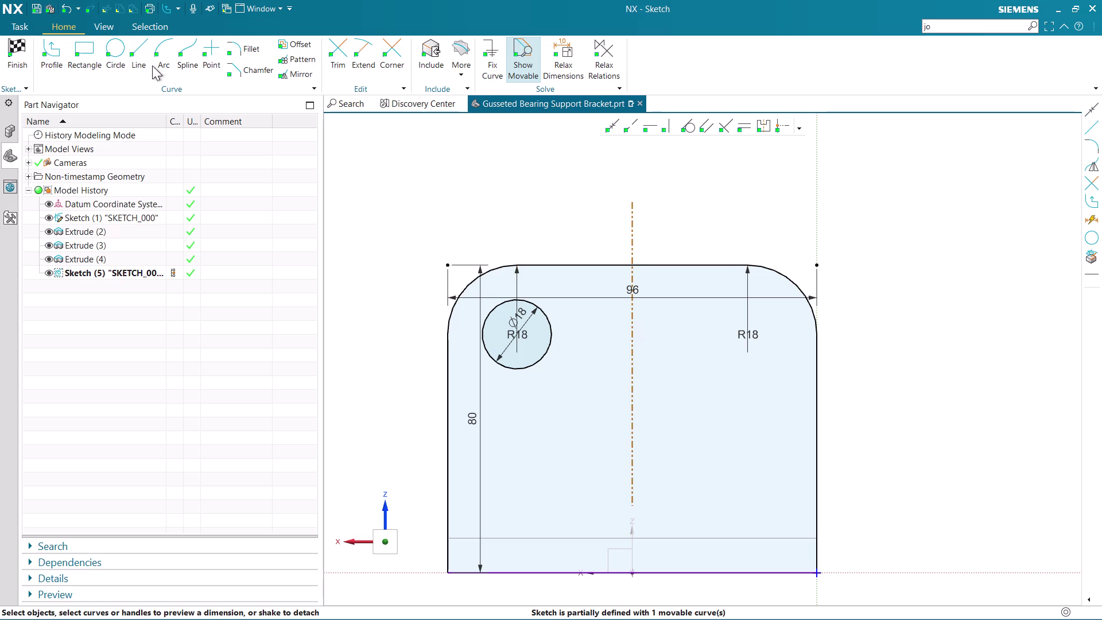
click(106, 52)
key(Escape)
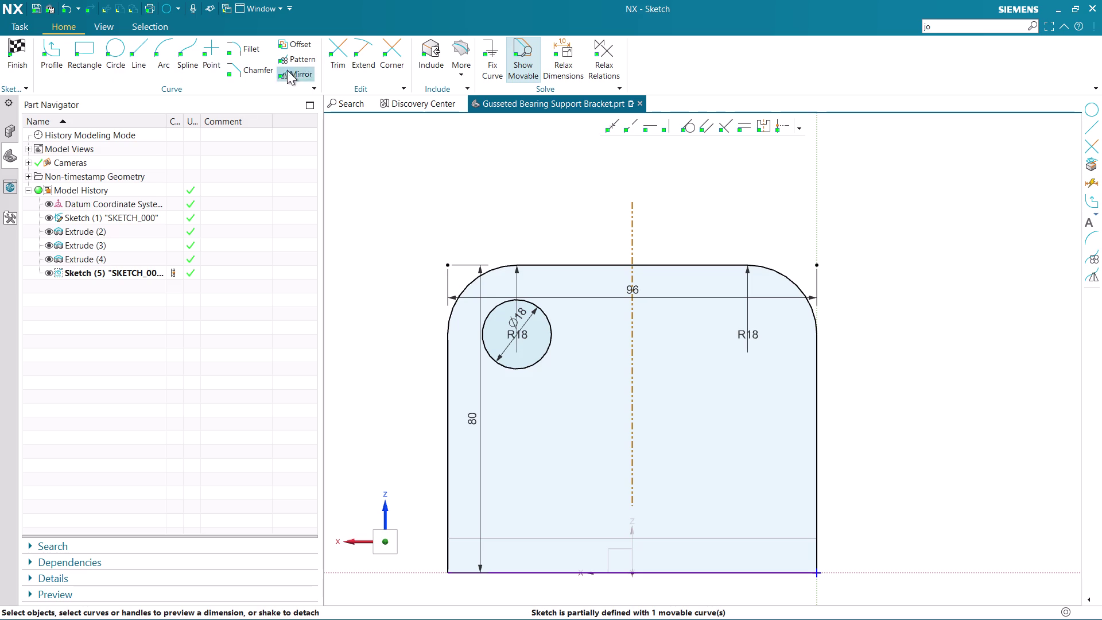
Mirror the left Ø18 hole across the vertical centreline and finish the sketch.
click(295, 79)
click(543, 313)
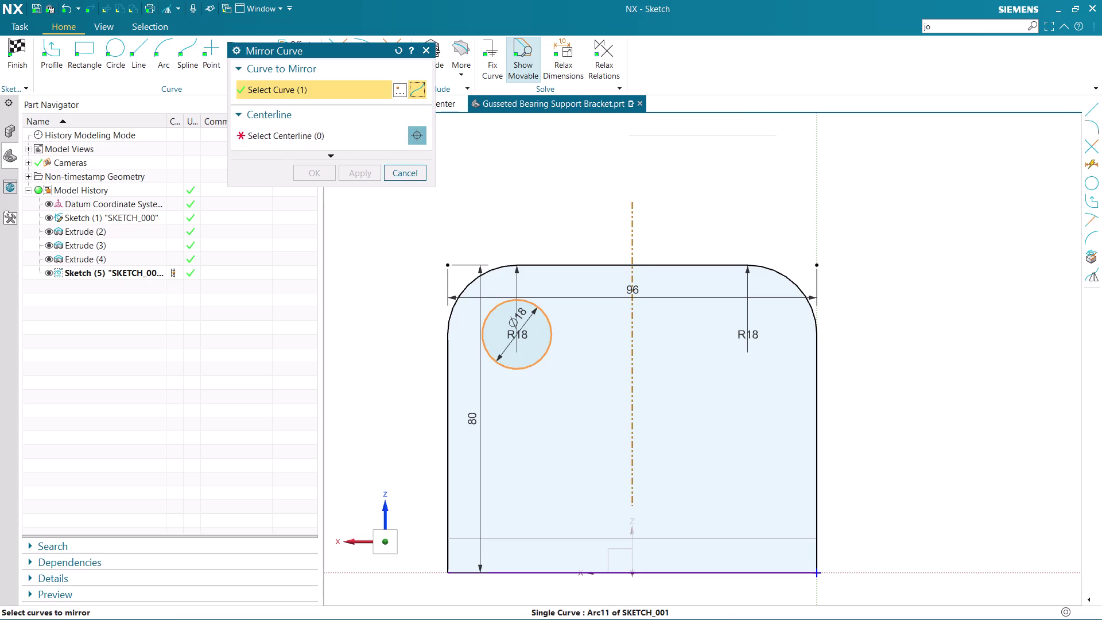
click(323, 141)
click(630, 210)
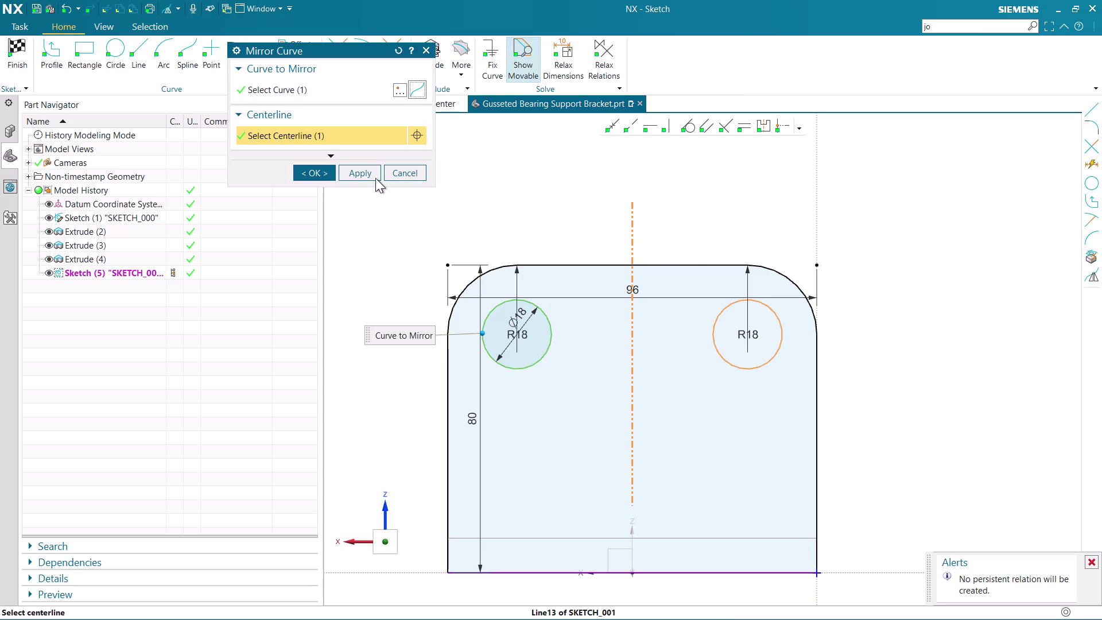
click(306, 177)
scroll(down, 3)
scroll(up, 3)
key(Escape)
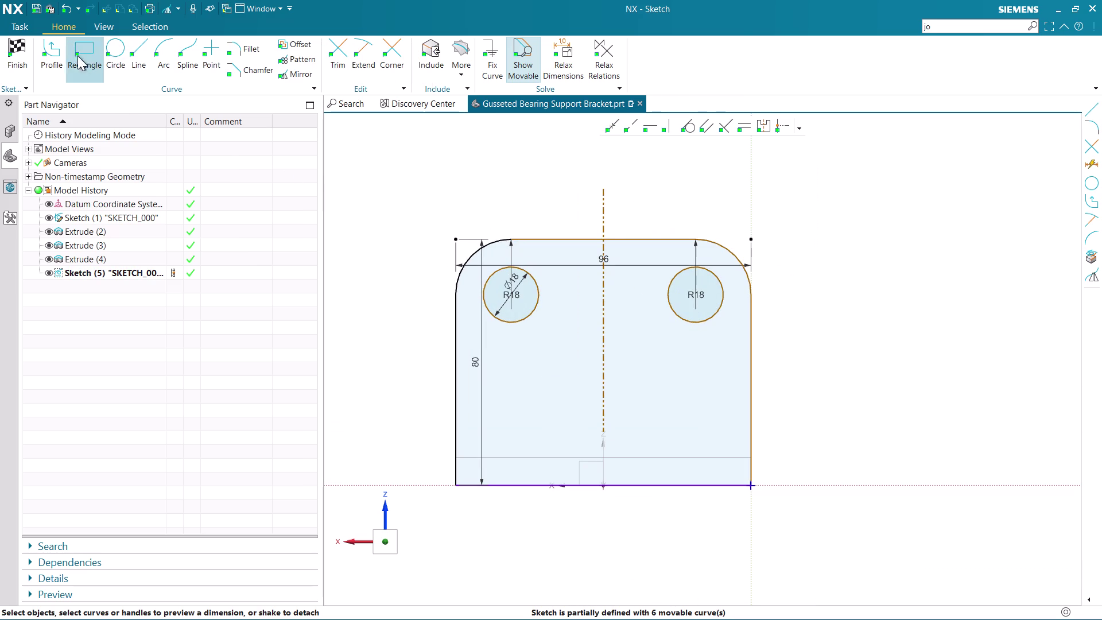
click(8, 62)
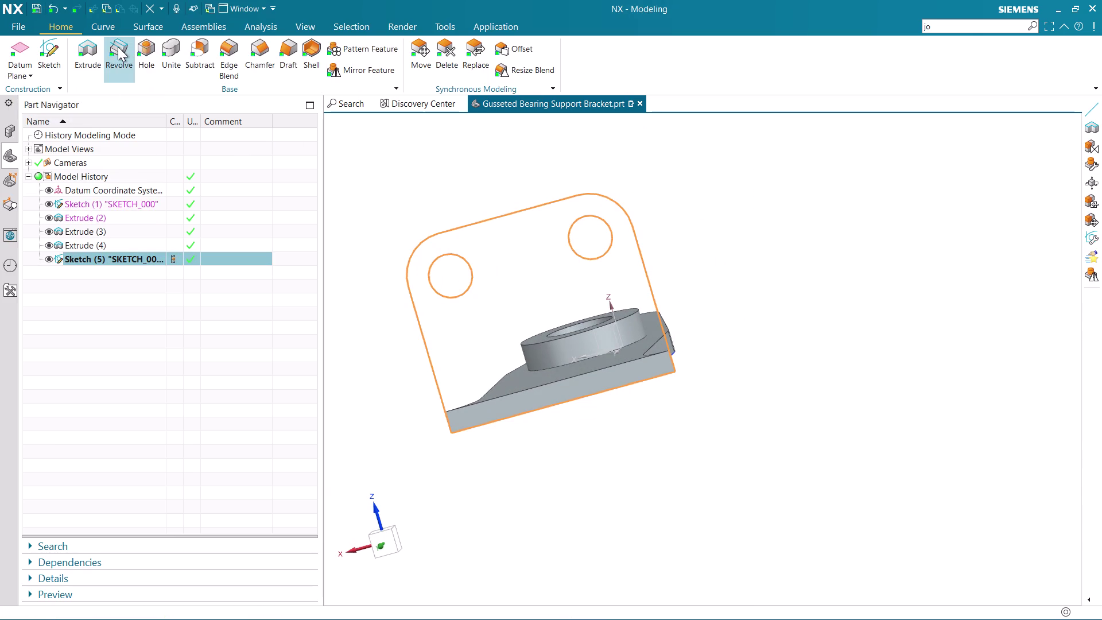
Extrude the two-hole plate sketch with the Boolean set to Unite.
click(92, 52)
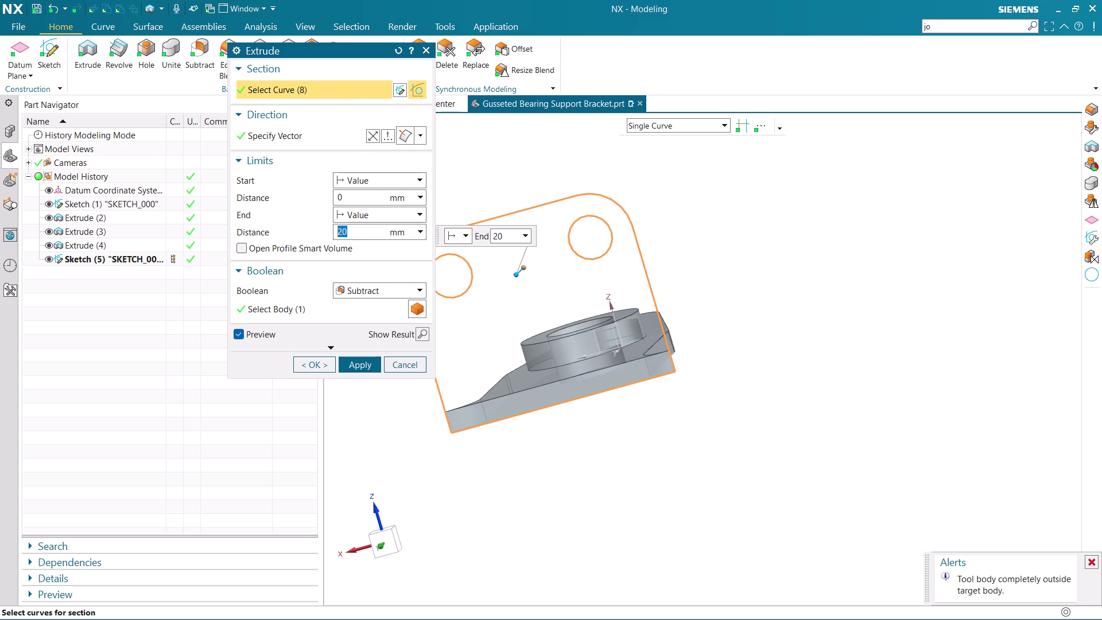
middle_drag(734, 282, 702, 314)
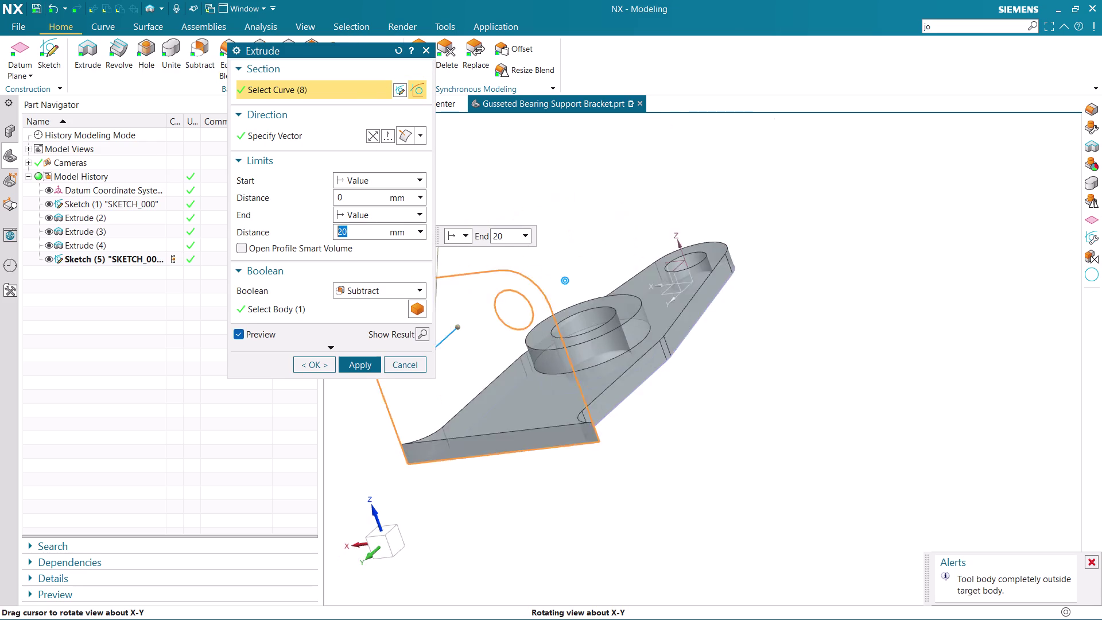
middle_drag(701, 314, 706, 309)
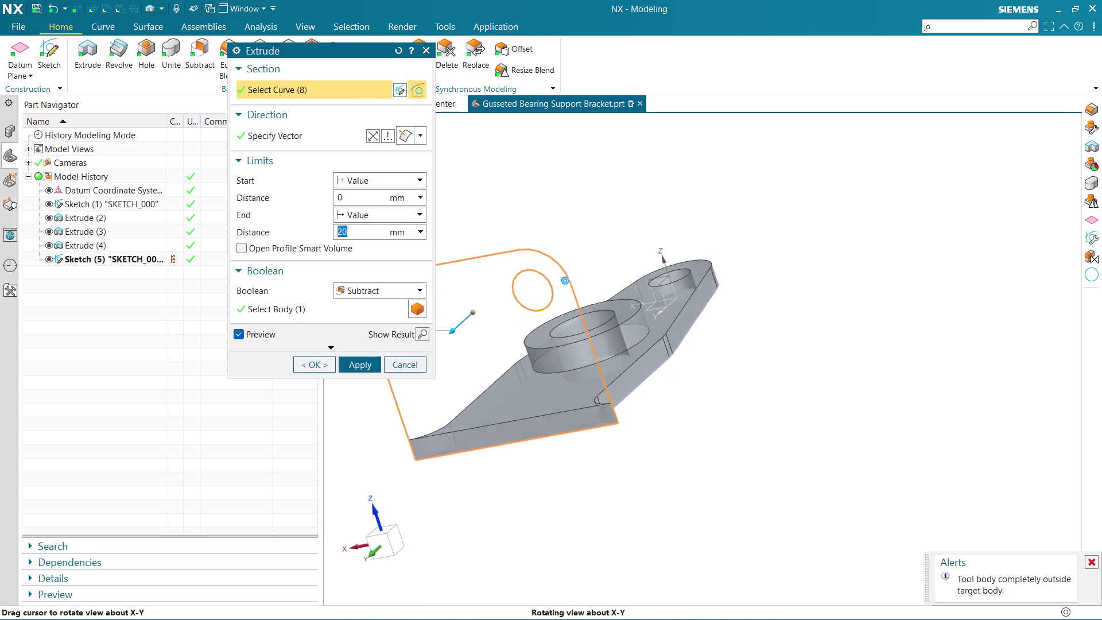
middle_drag(706, 308, 687, 335)
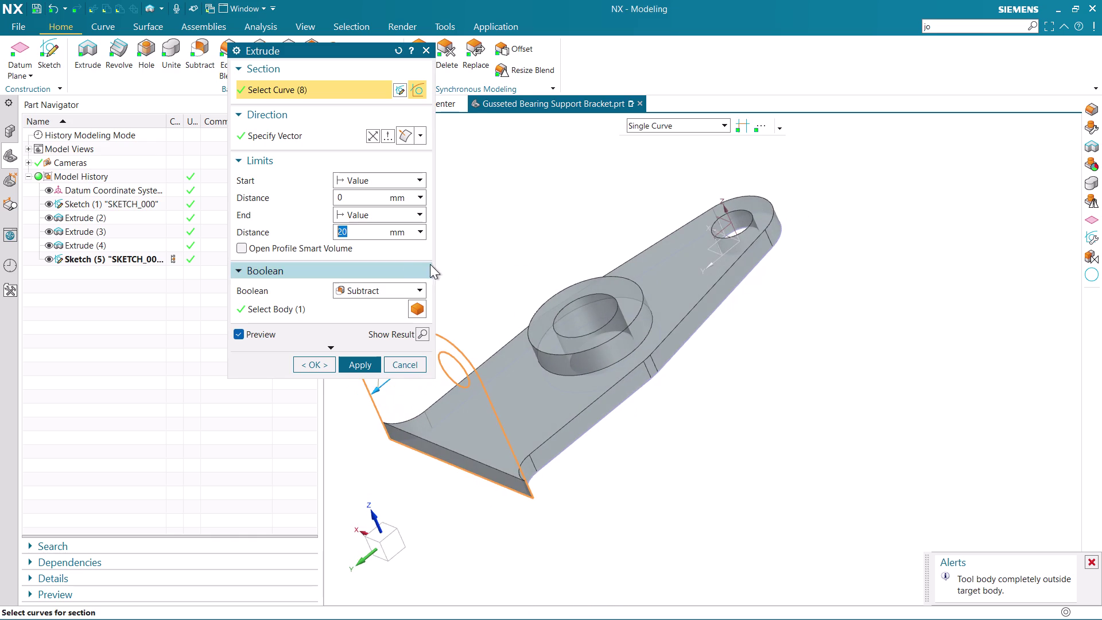
click(394, 288)
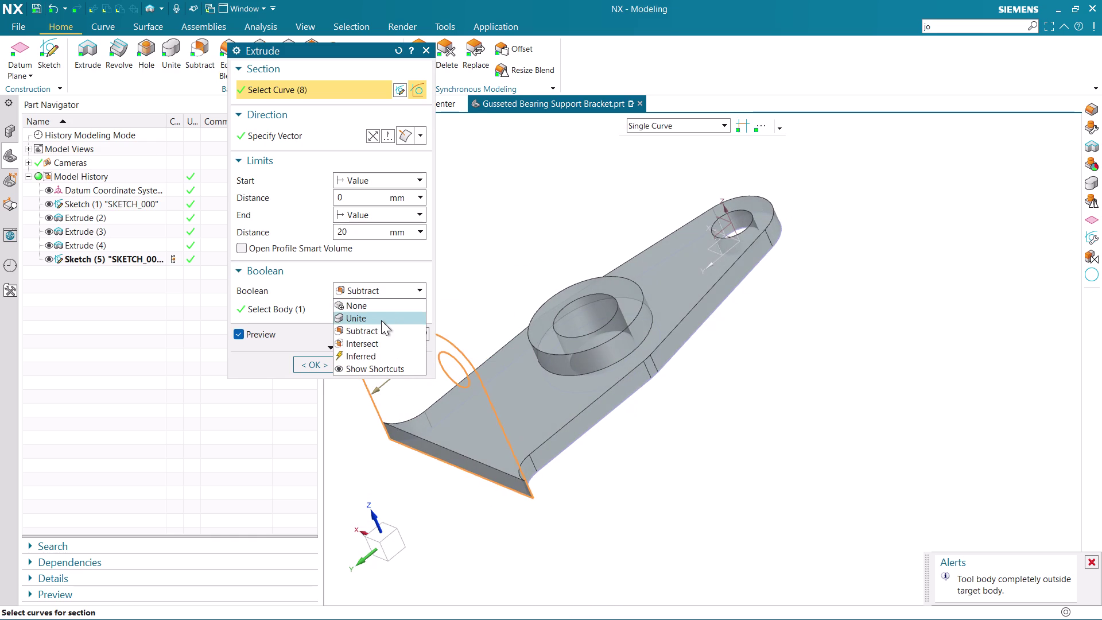
click(381, 321)
scroll(down, 3)
middle_drag(698, 380, 647, 402)
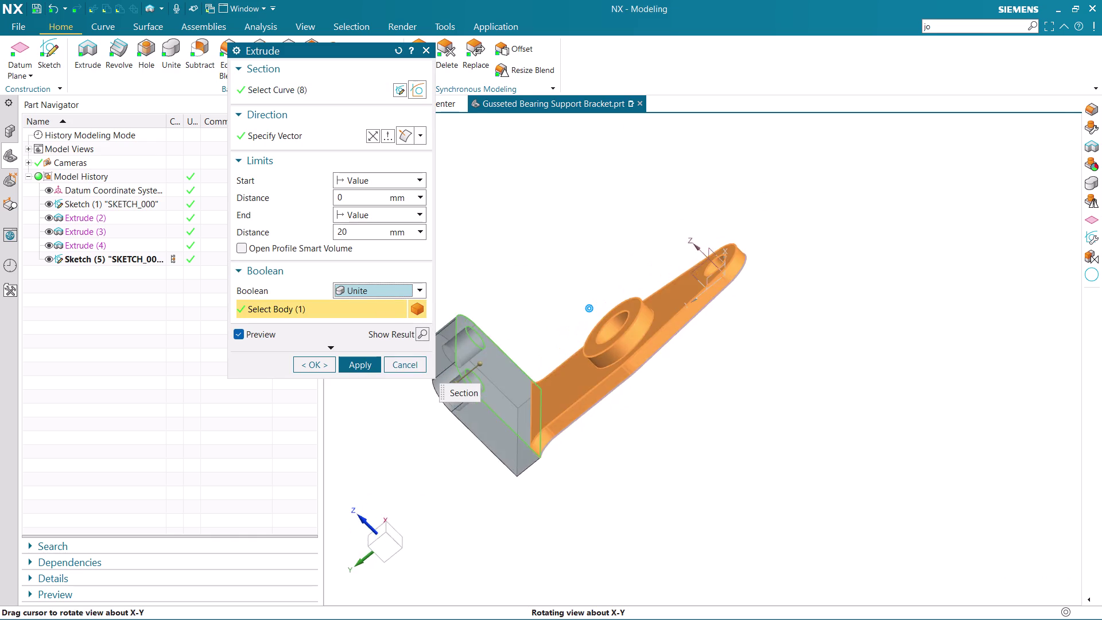
middle_drag(647, 402, 655, 385)
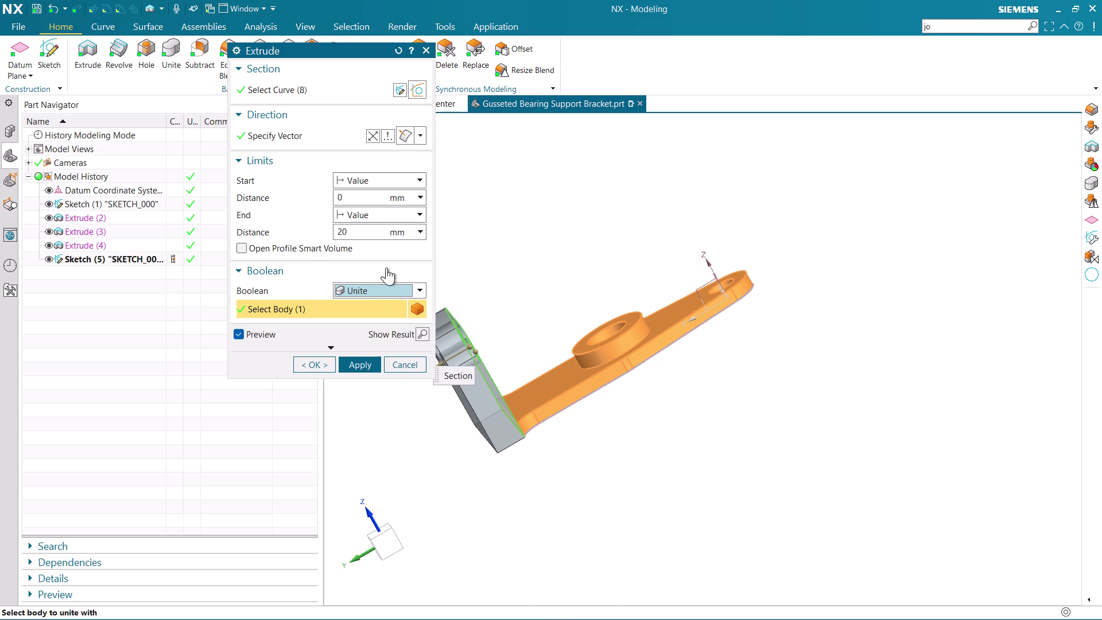
Set the extrusion end distance to 18 mm and create the plate.
drag(357, 238, 301, 236)
key(BackSpace)
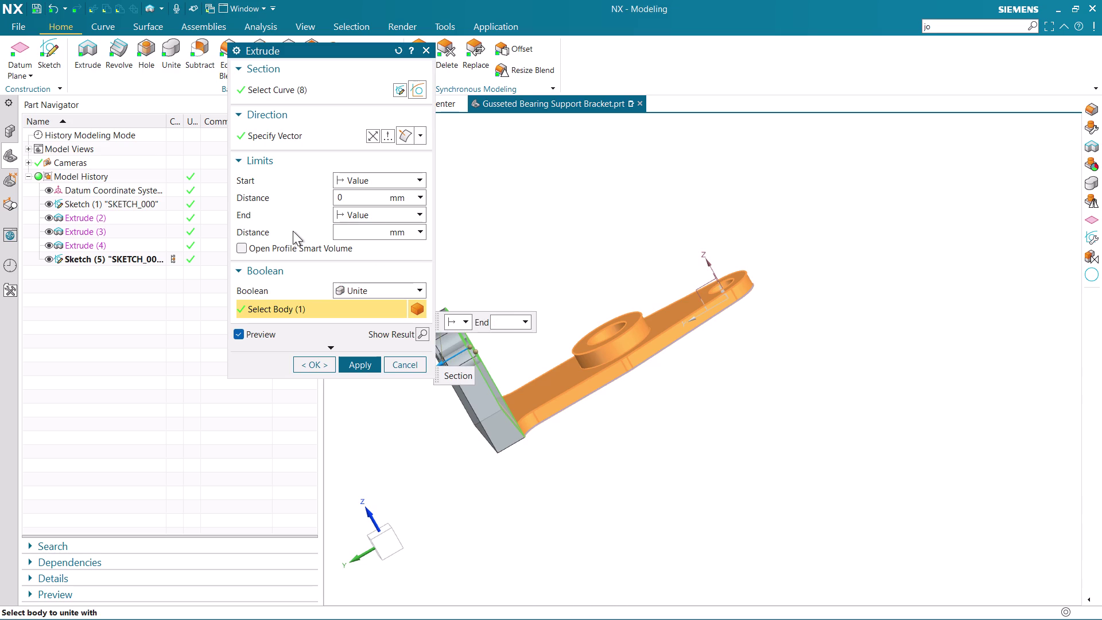
key(1)
key(8)
key(Return)
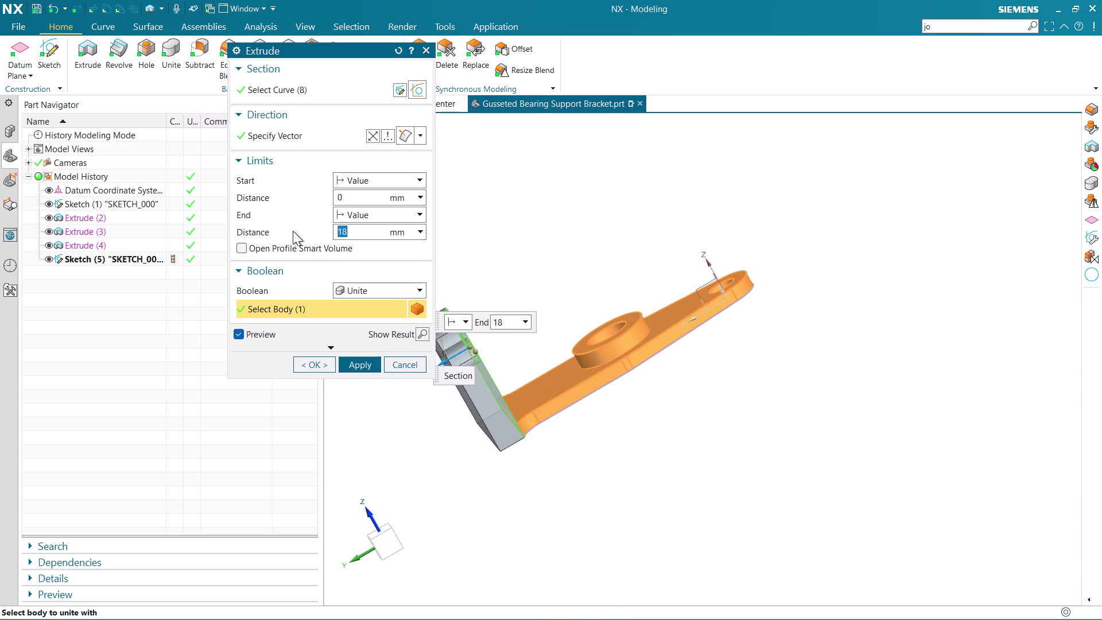
middle_click(583, 236)
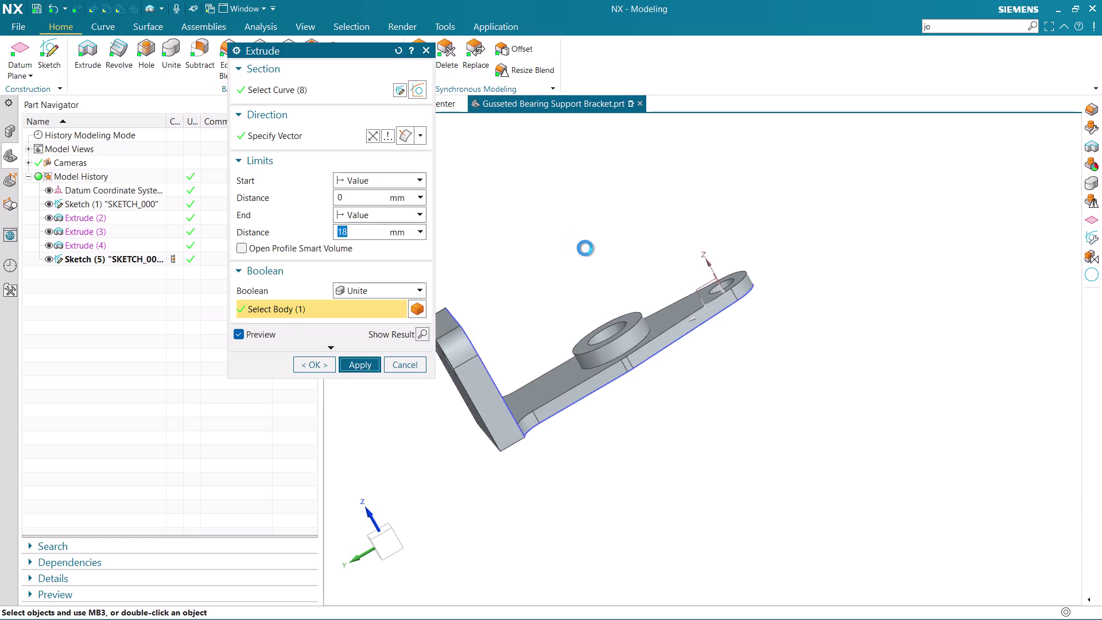
scroll(down, 3)
click(412, 366)
middle_drag(931, 242, 865, 279)
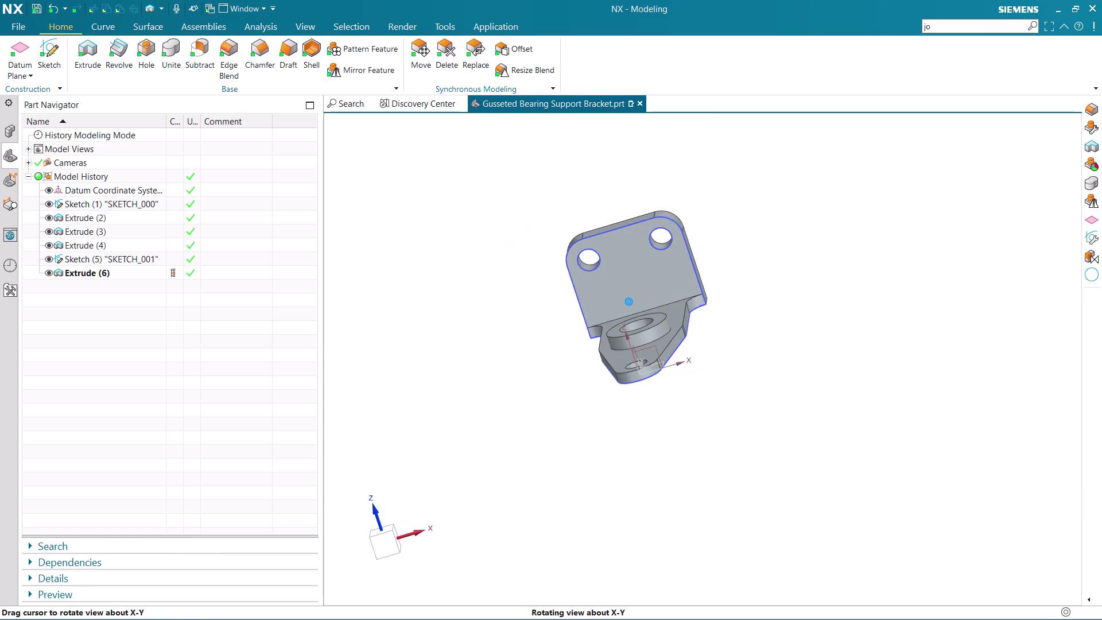
Orbit the bracket to view it from several sides, then begin a new sketch.
middle_drag(865, 279, 856, 281)
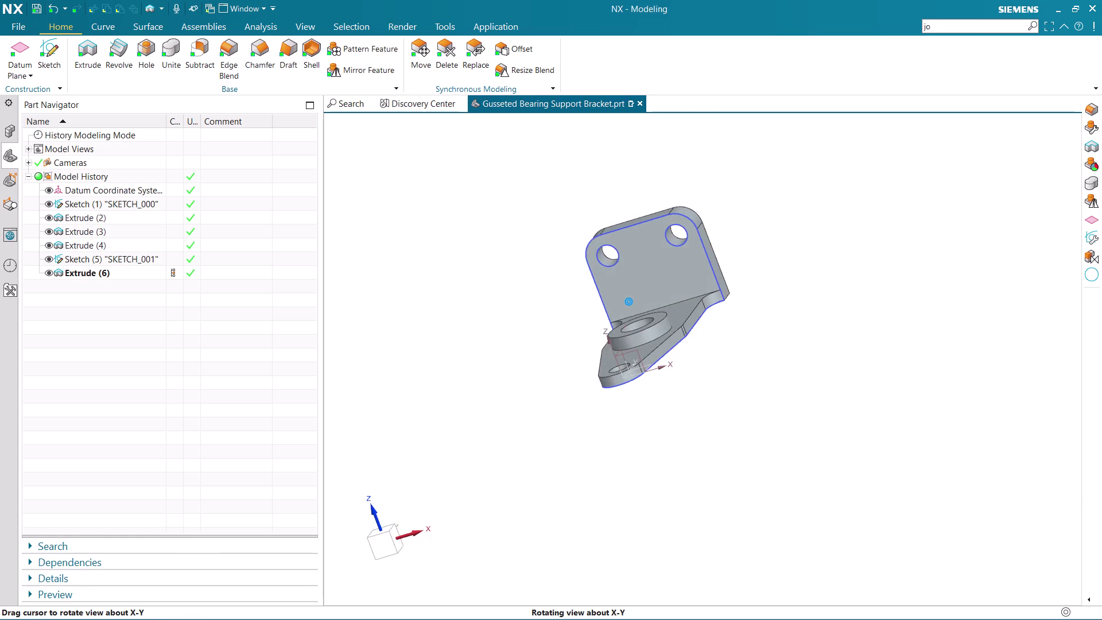
middle_drag(856, 281, 849, 282)
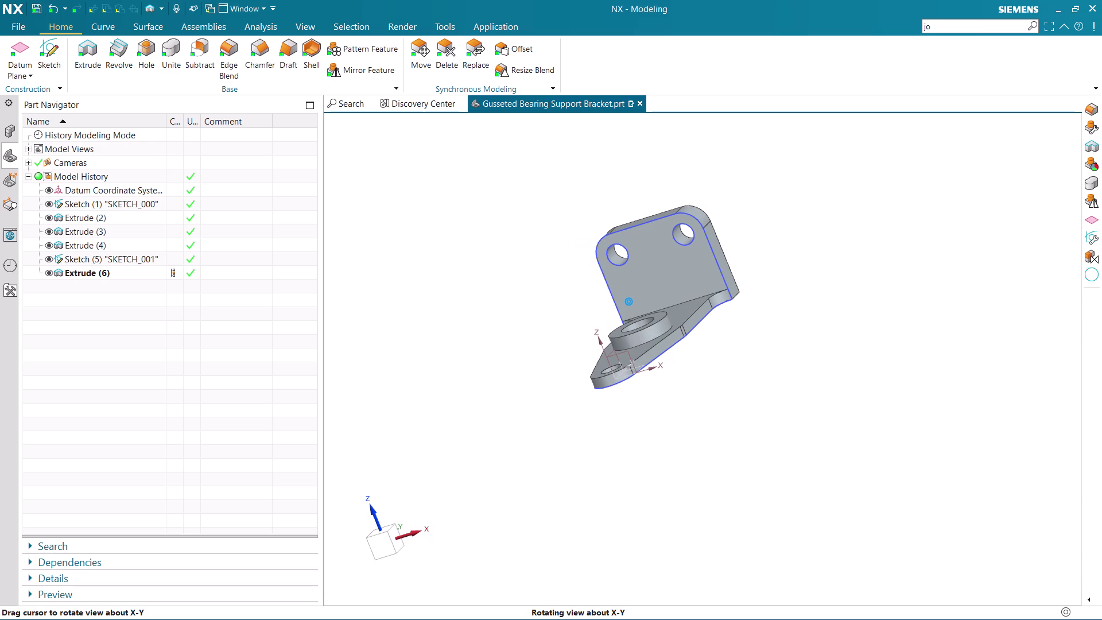
middle_drag(850, 281, 844, 283)
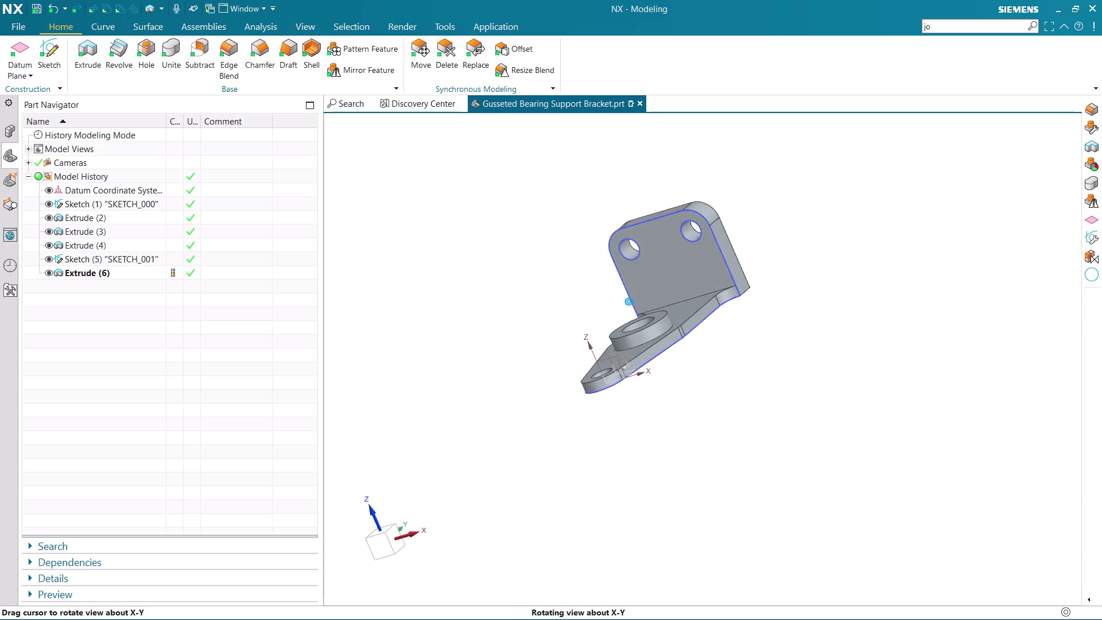
middle_drag(844, 284, 818, 295)
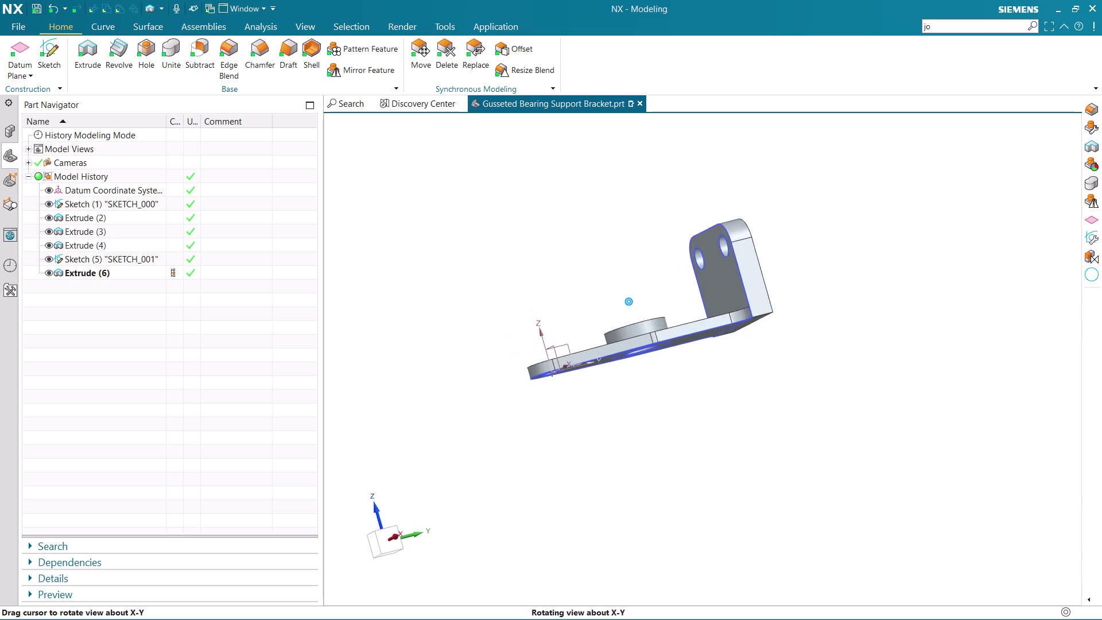
middle_drag(819, 295, 801, 304)
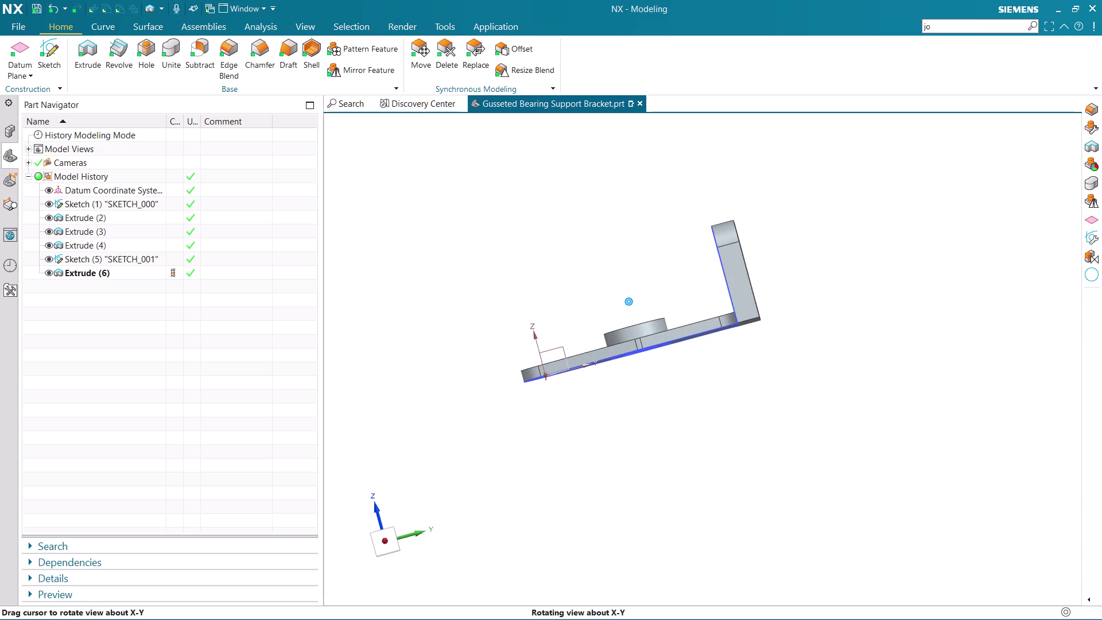
middle_drag(801, 303, 811, 320)
scroll(up, 3)
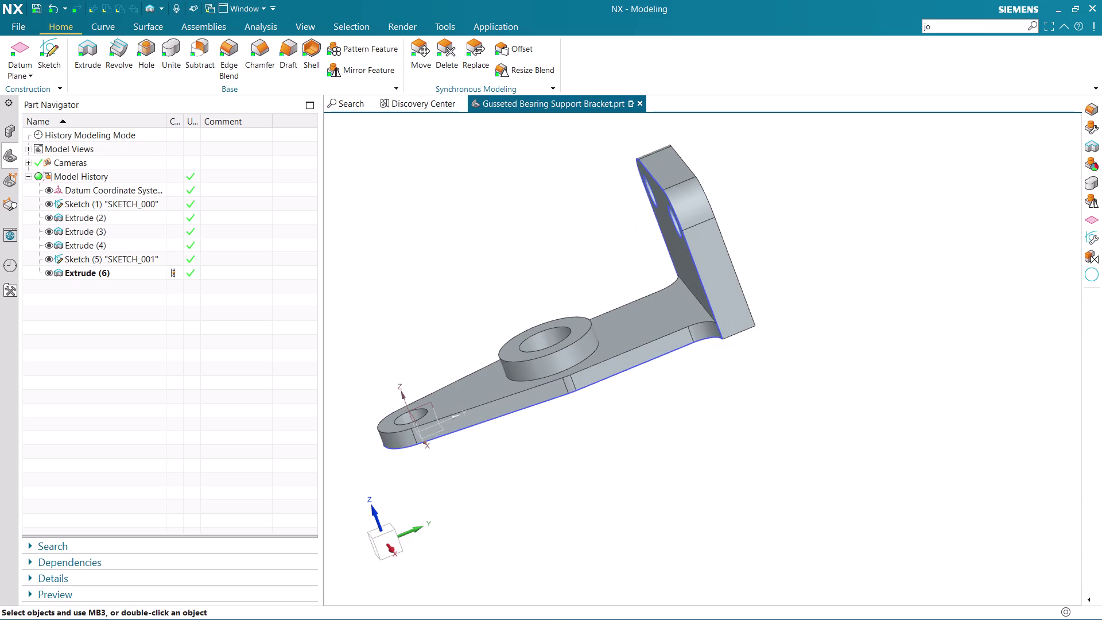
click(52, 43)
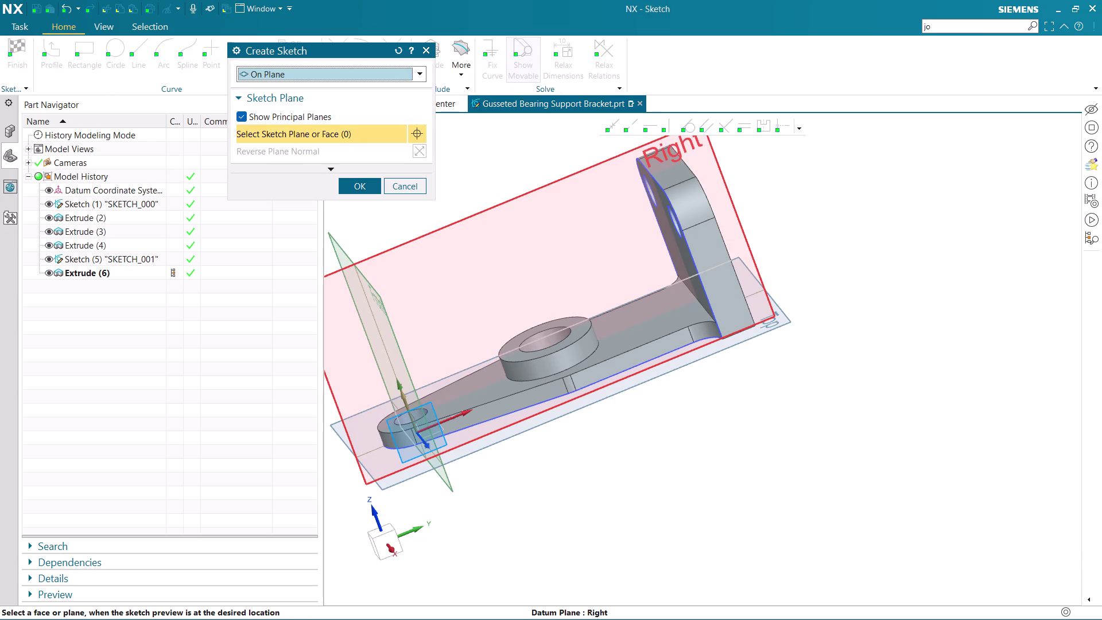
Accept the proposed plane, then exit and delete the misplaced Sketch (7).
middle_click(538, 192)
scroll(up, 3)
scroll(down, 3)
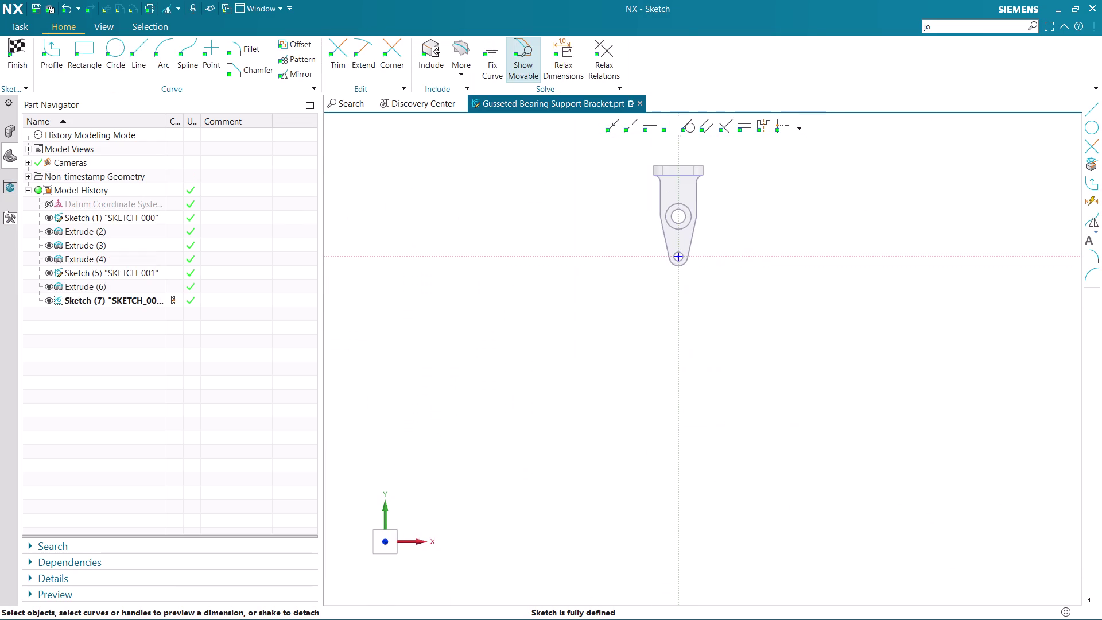
middle_drag(686, 244, 656, 254)
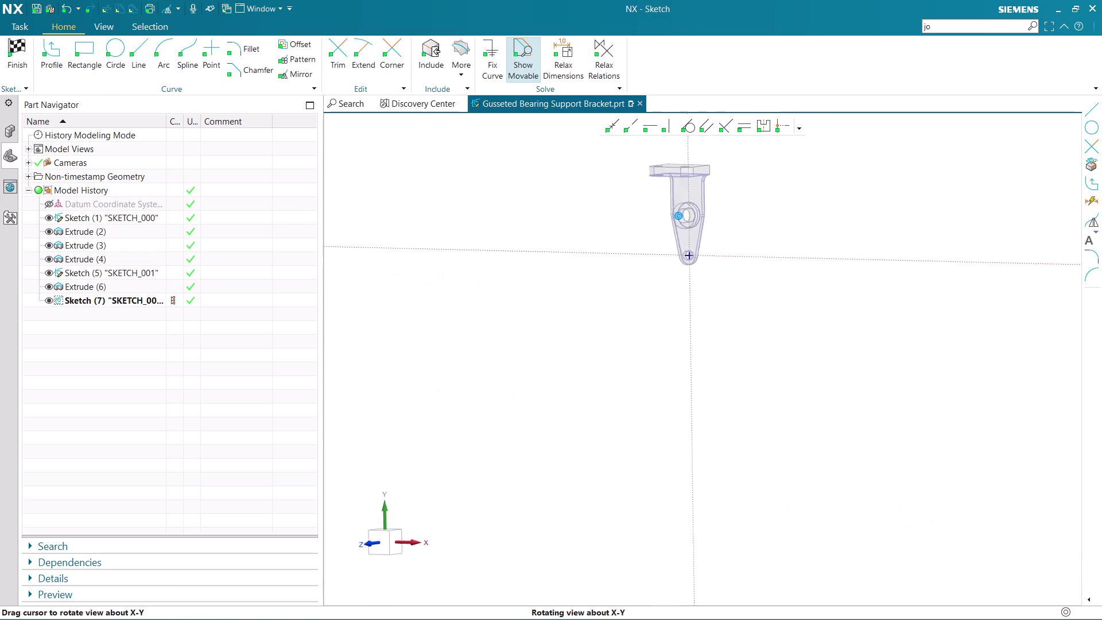
middle_drag(655, 253, 675, 242)
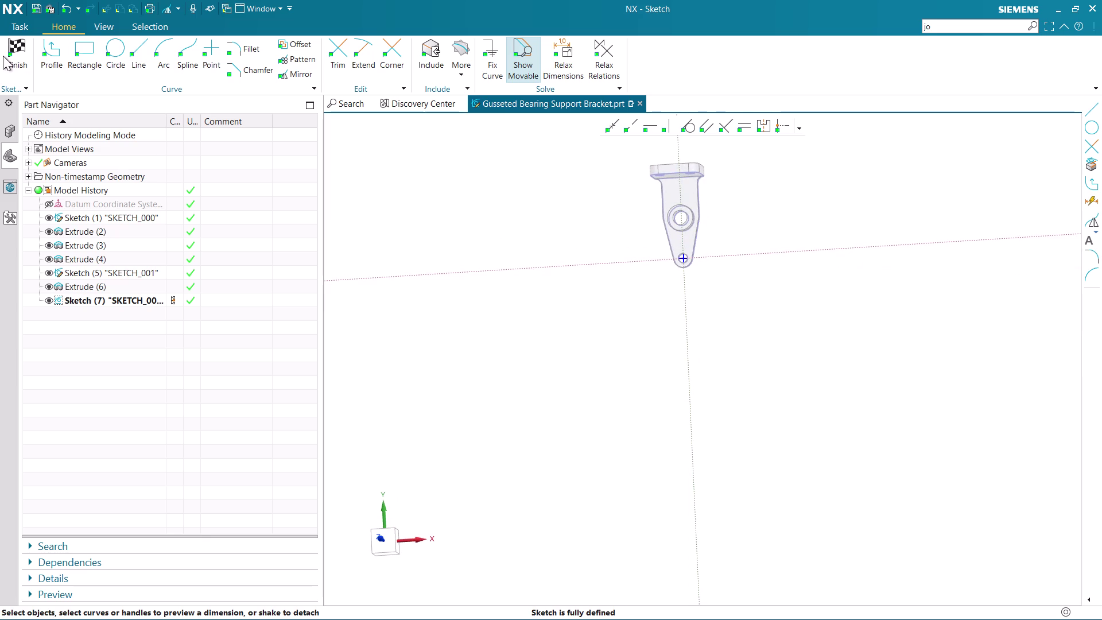
click(21, 51)
right_click(108, 282)
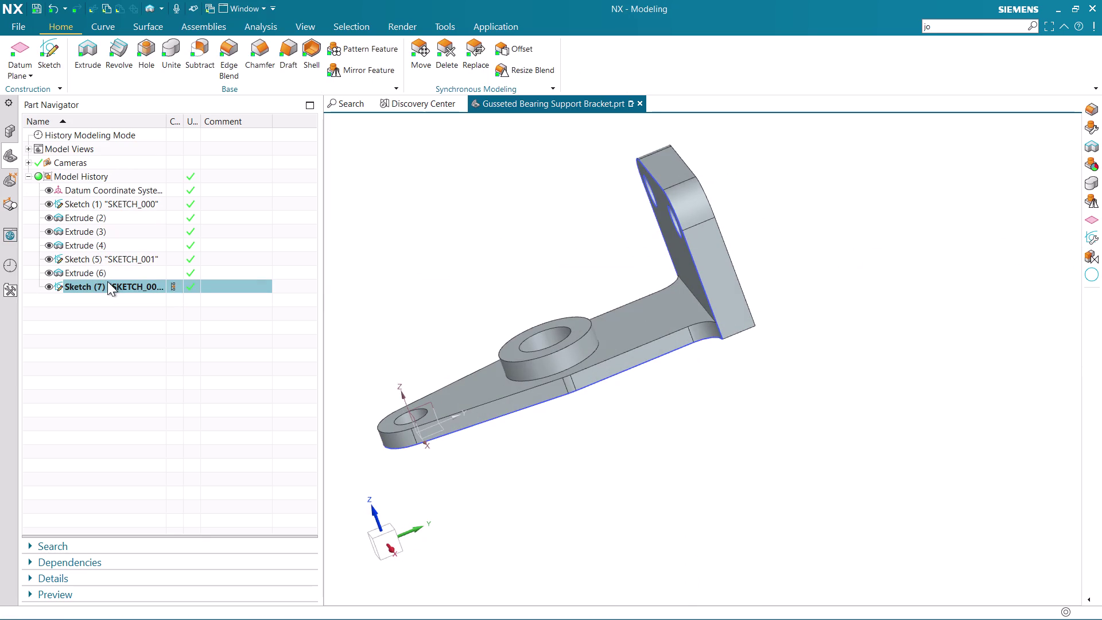
click(190, 272)
Start Sketch (8) on the Right datum plane.
click(55, 59)
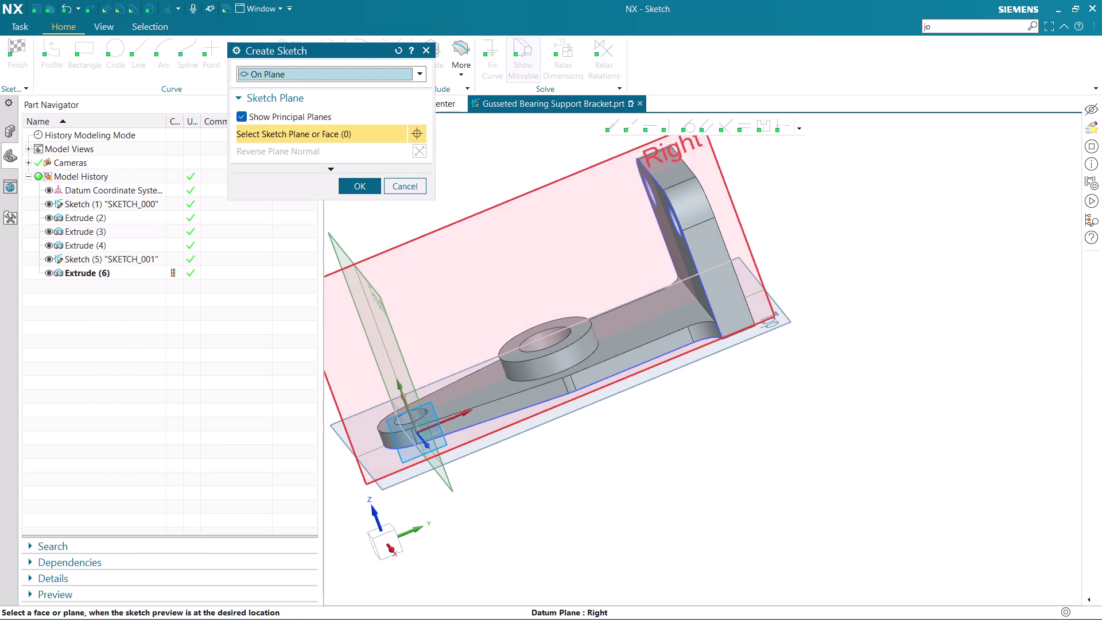
click(535, 186)
middle_click(556, 218)
scroll(up, 3)
scroll(down, 3)
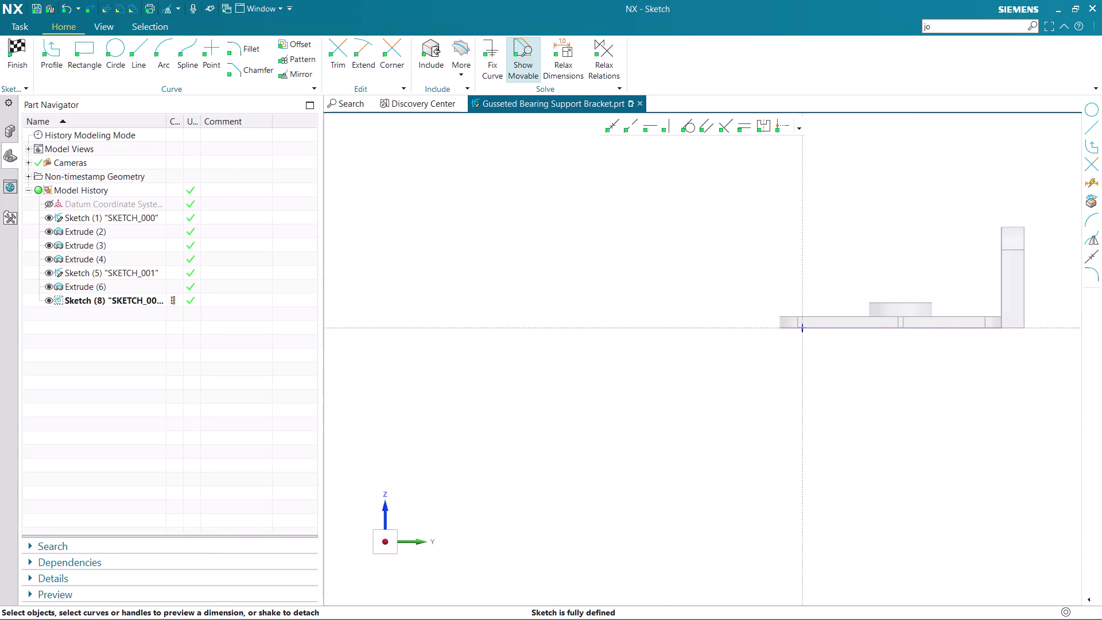
scroll(up, 3)
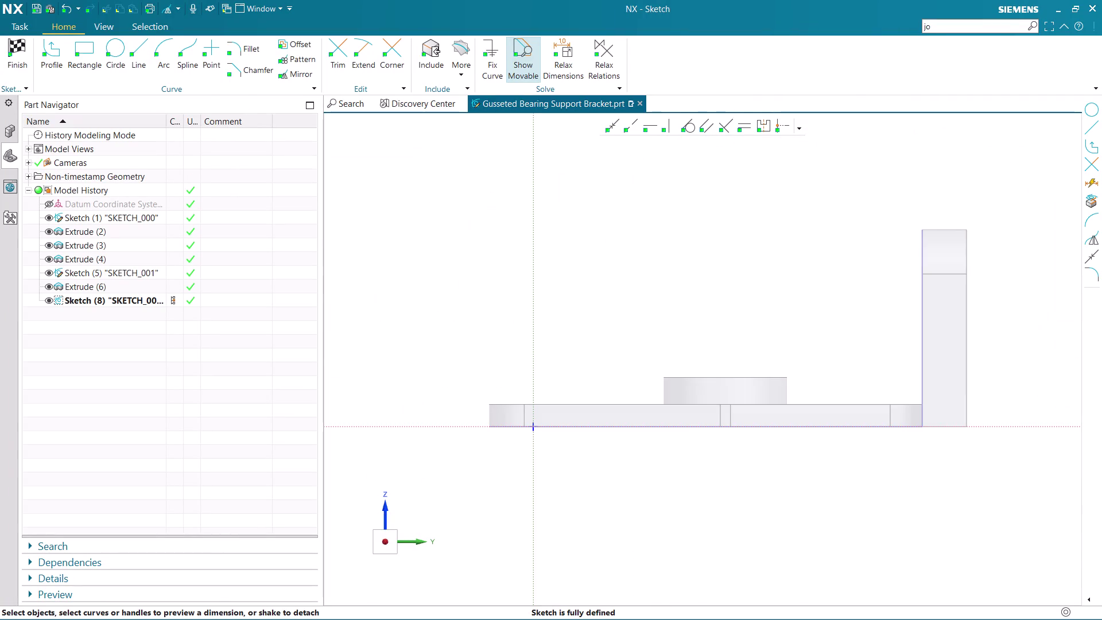
click(459, 52)
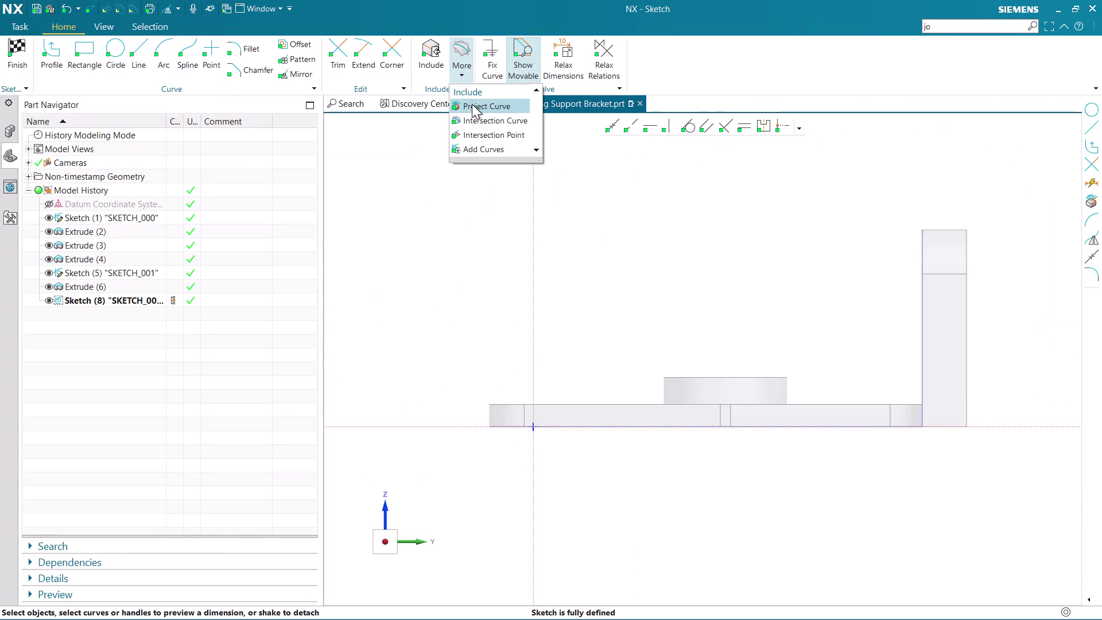
Project the upright plate's inner edge and the boss top edge into the side sketch.
click(472, 104)
click(925, 237)
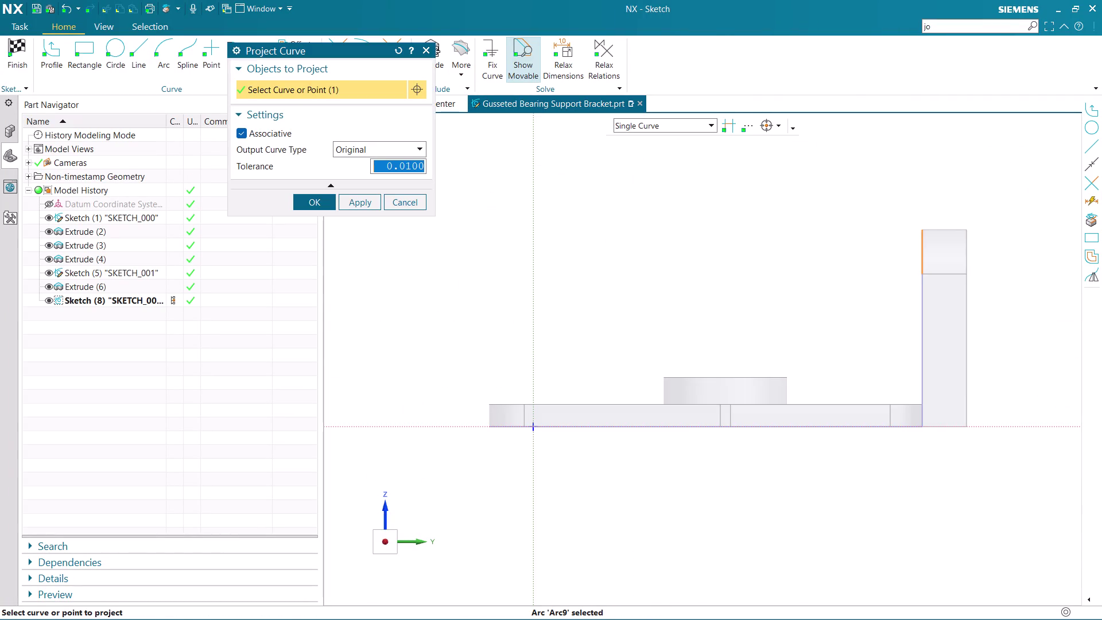
scroll(up, 3)
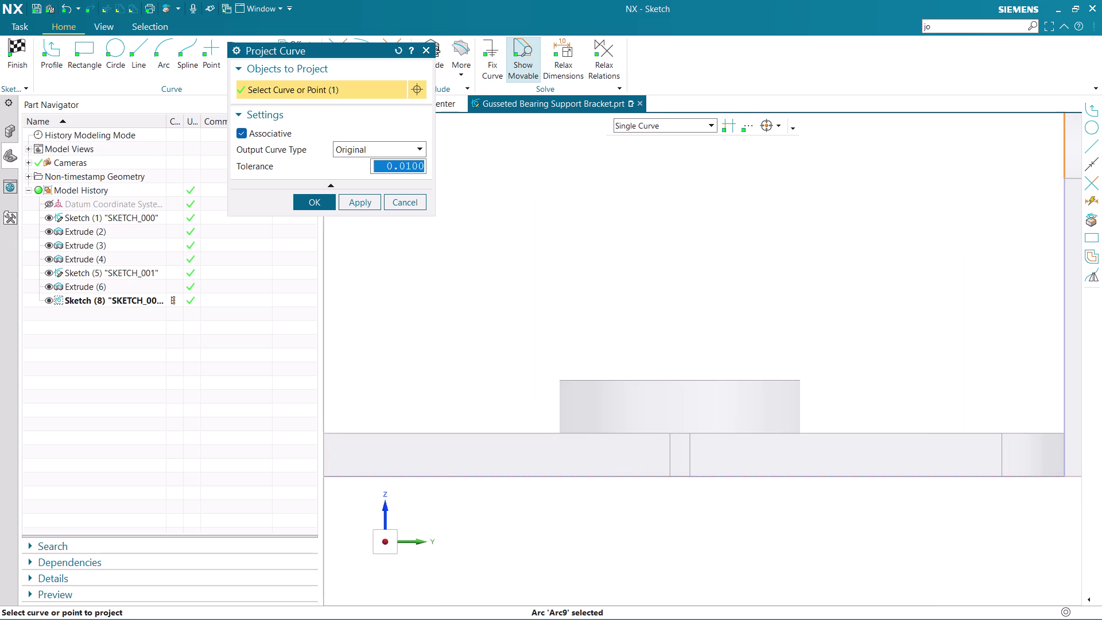
scroll(down, 3)
scroll(up, 3)
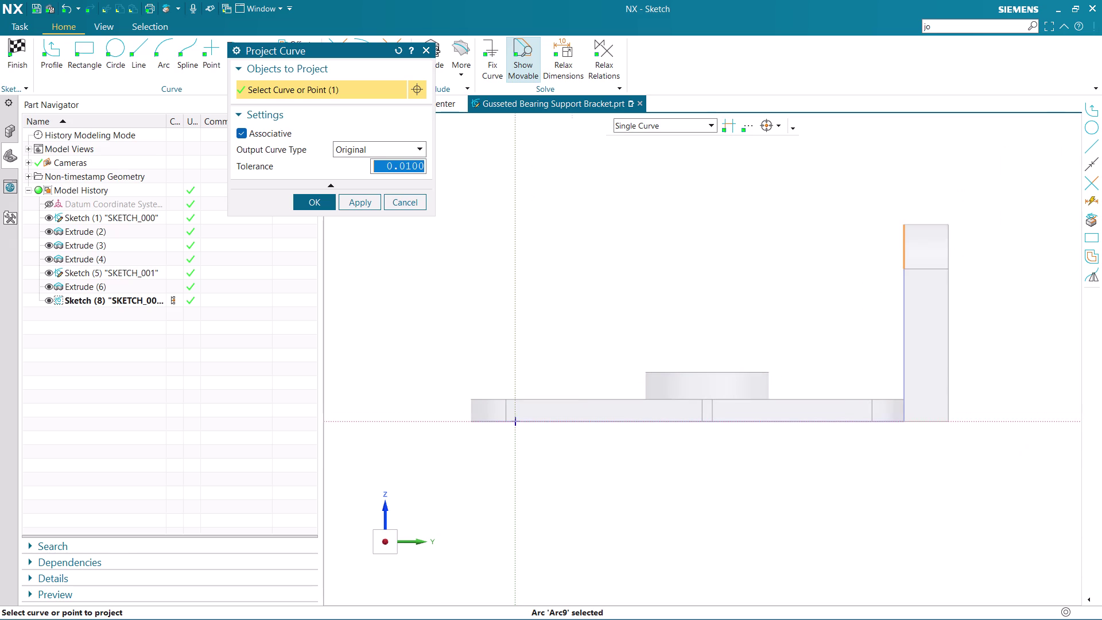
scroll(up, 3)
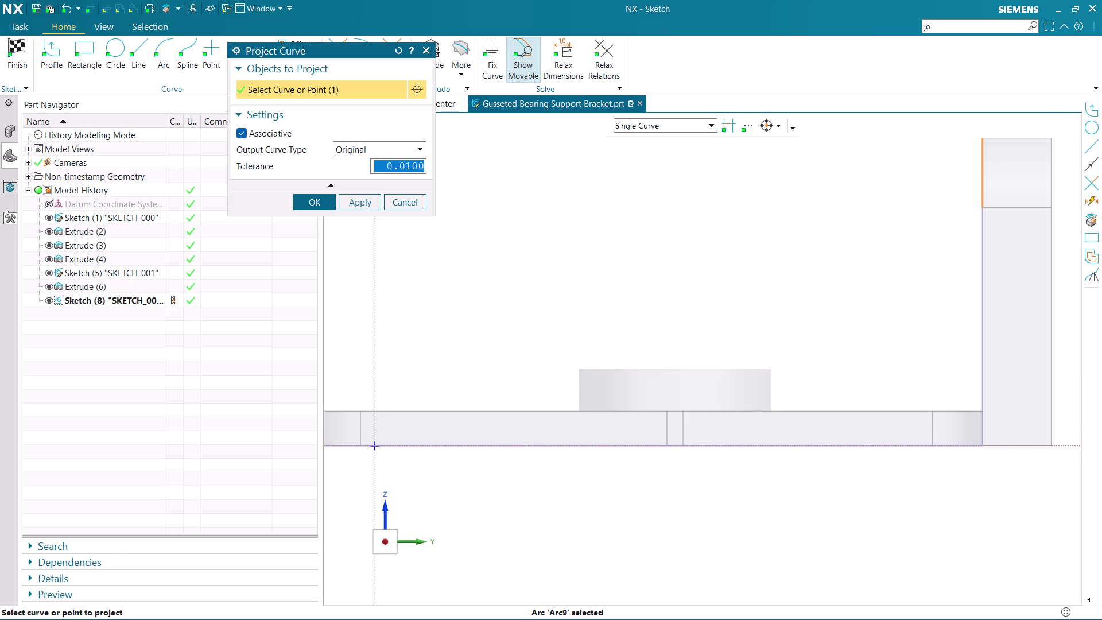
scroll(up, 3)
click(643, 372)
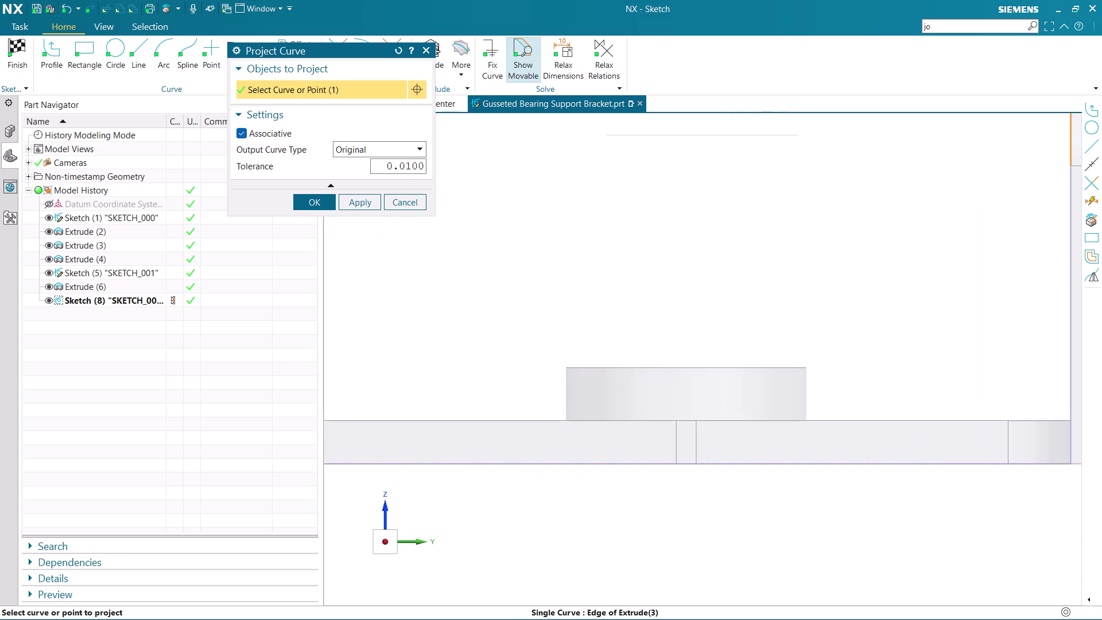
scroll(down, 3)
click(311, 202)
scroll(down, 3)
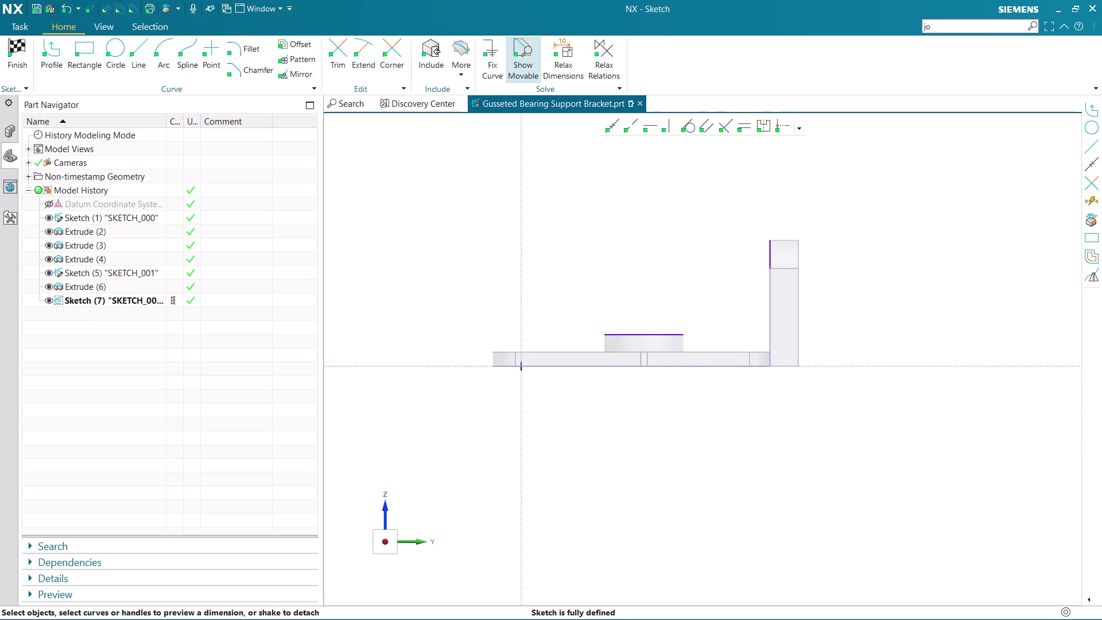
scroll(up, 3)
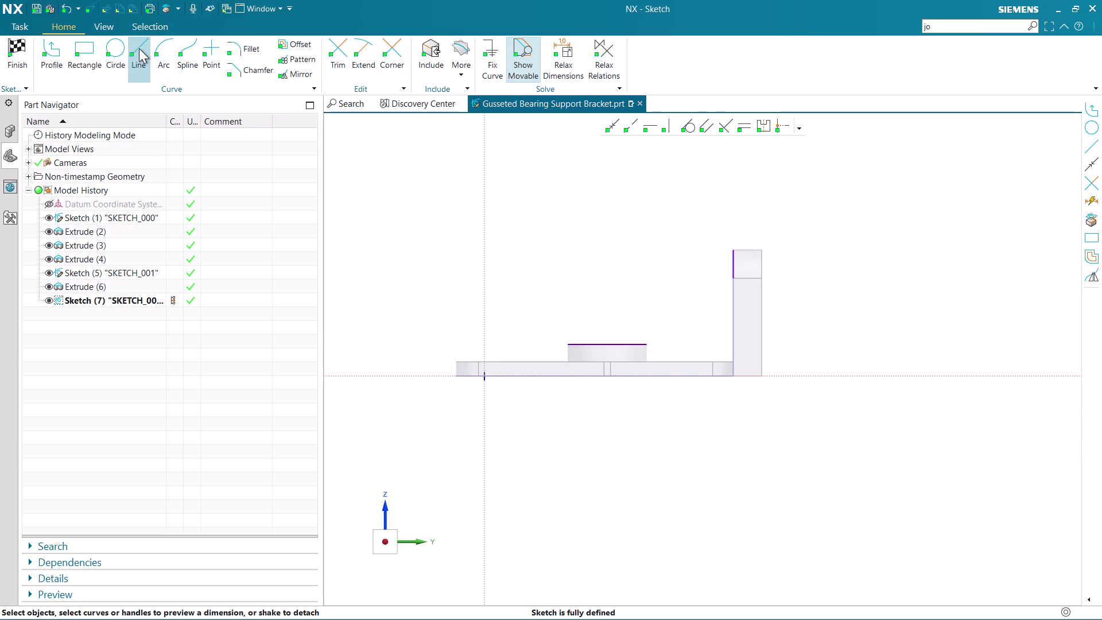
Draw a three-point circle touching the boss top and the upright plate edge.
click(123, 46)
click(262, 83)
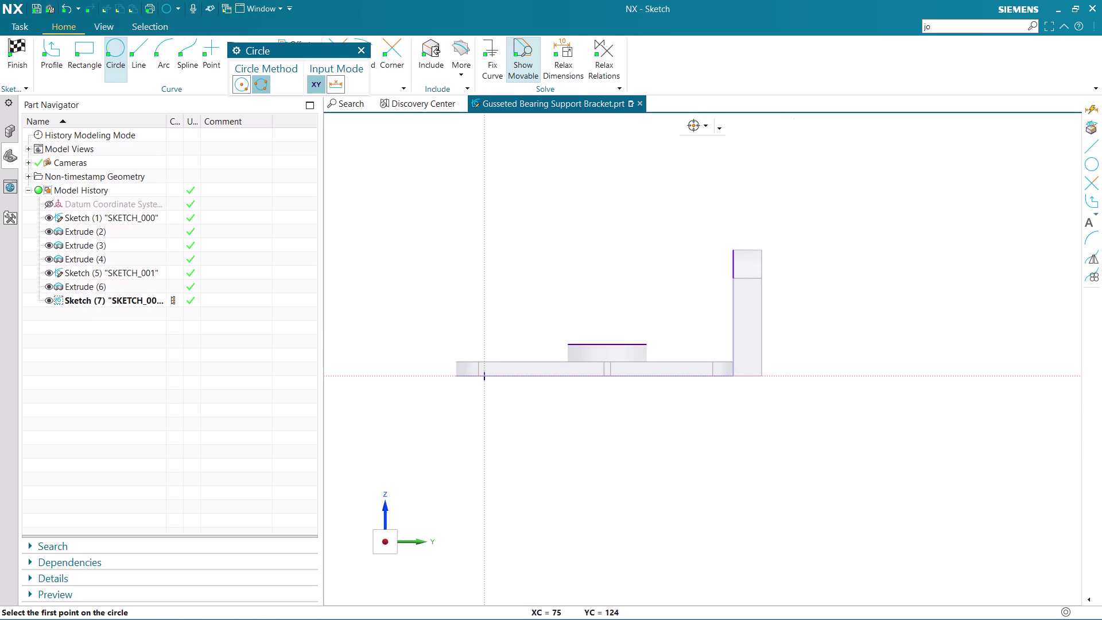
click(734, 249)
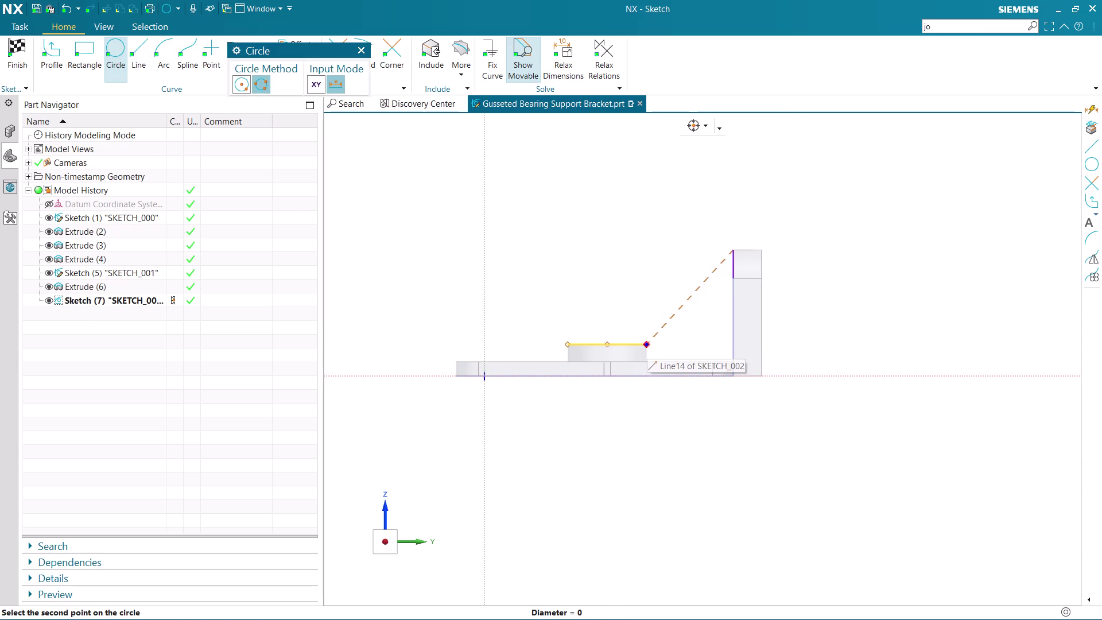
click(647, 344)
click(581, 197)
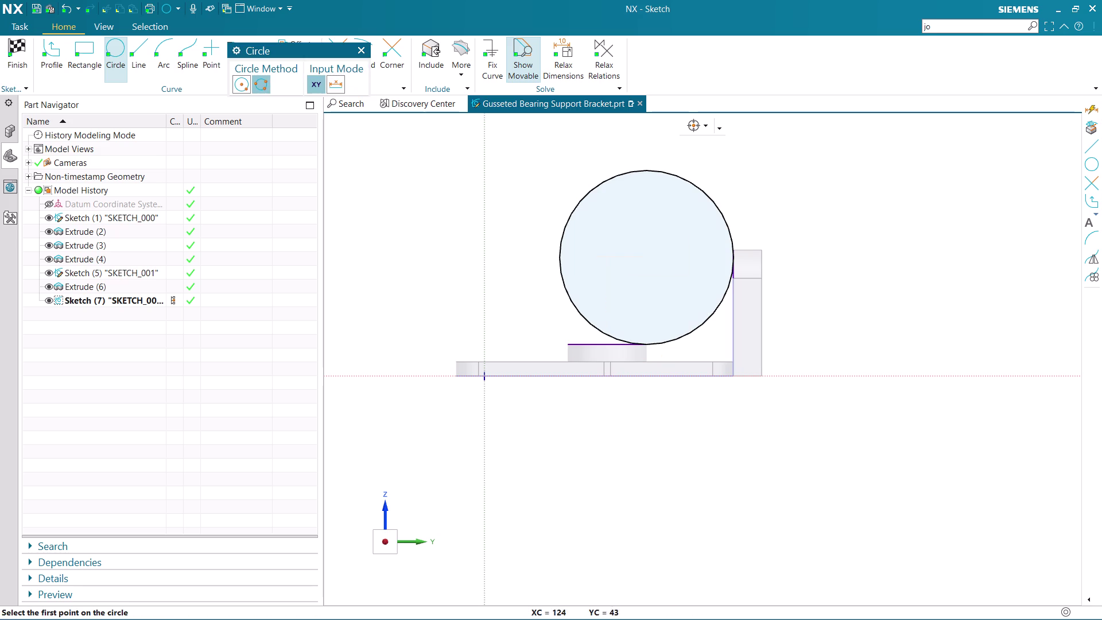
key(Escape)
Drive the circle's diameter with the expression 94*2 (188).
click(690, 180)
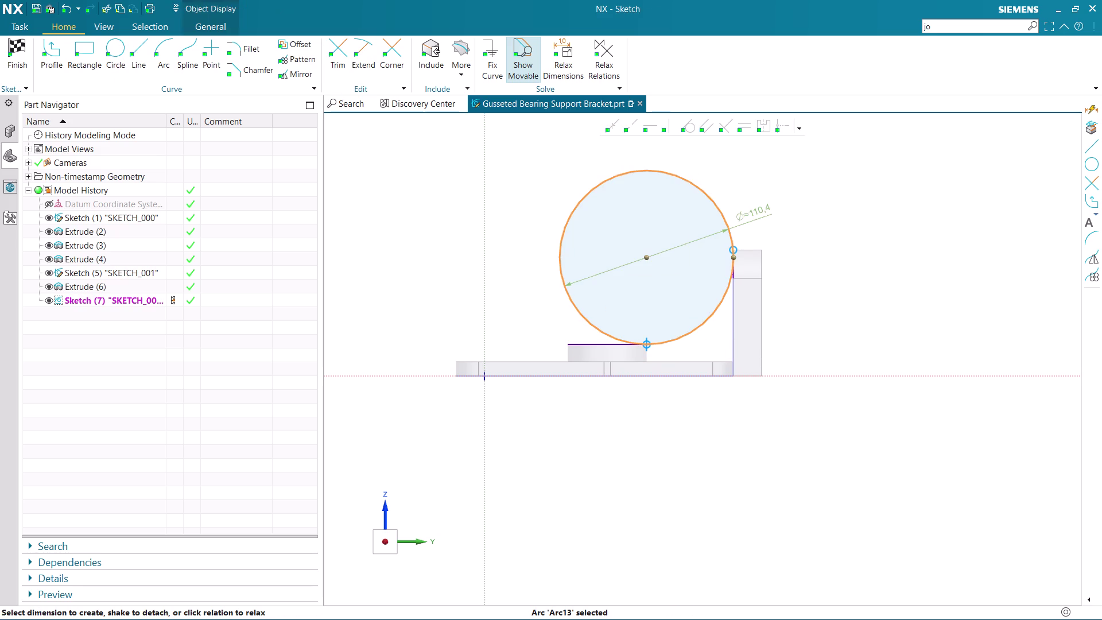
double_click(760, 213)
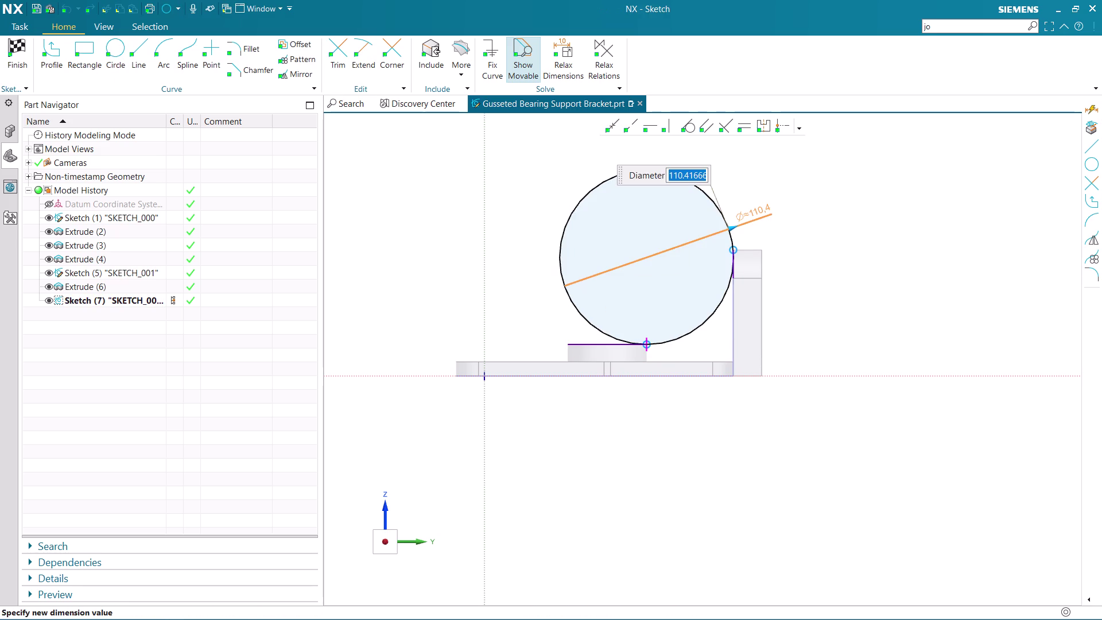
text(94)
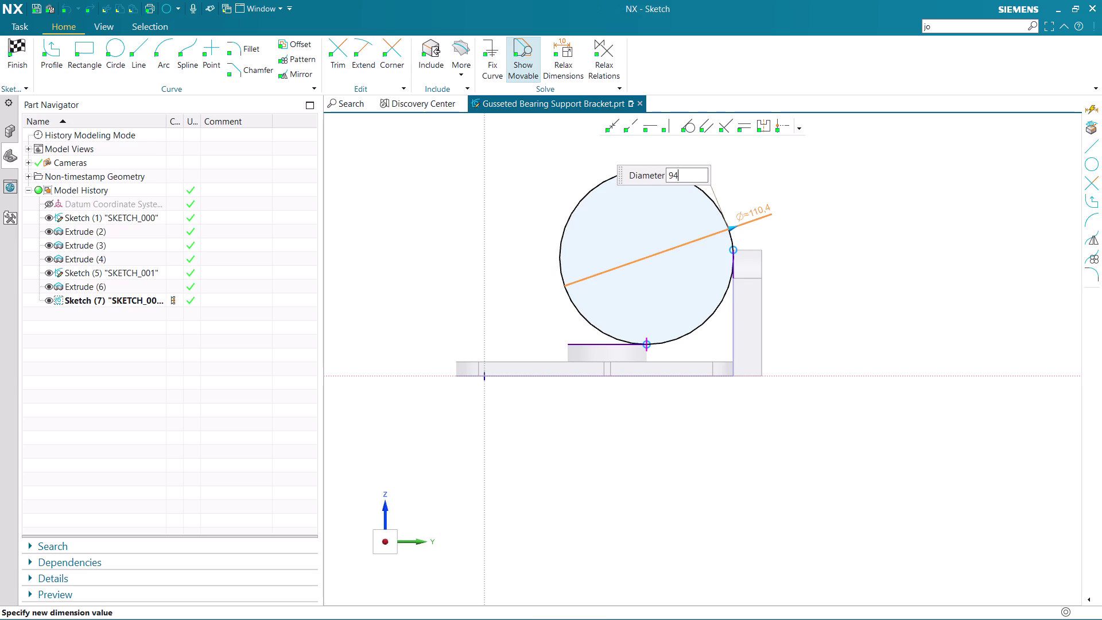
text(*2)
key(Return)
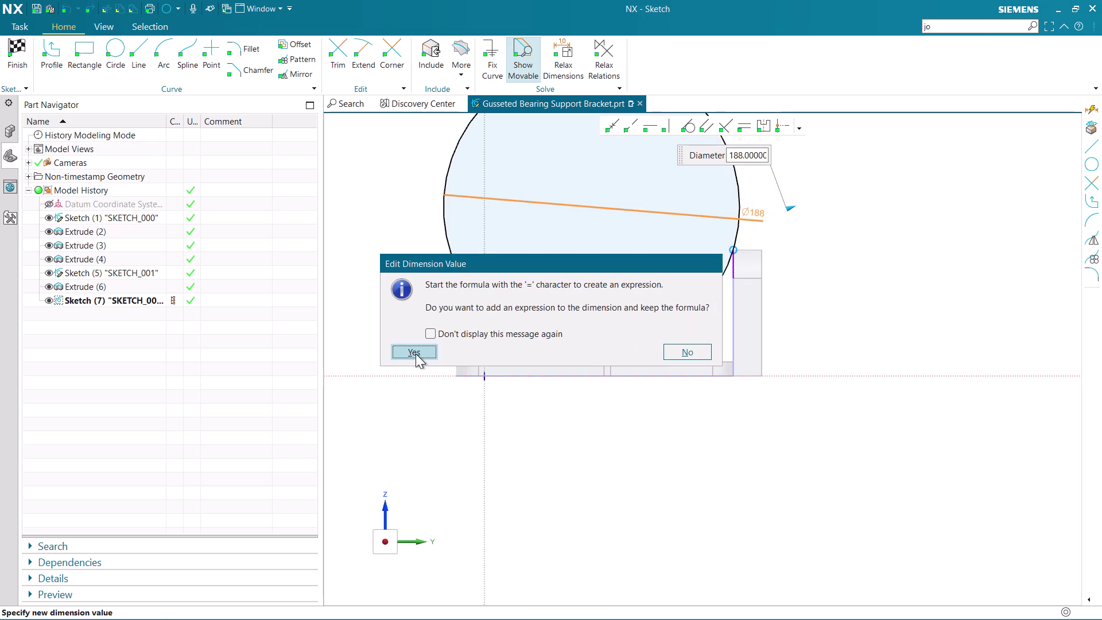
click(408, 353)
scroll(down, 3)
scroll(up, 3)
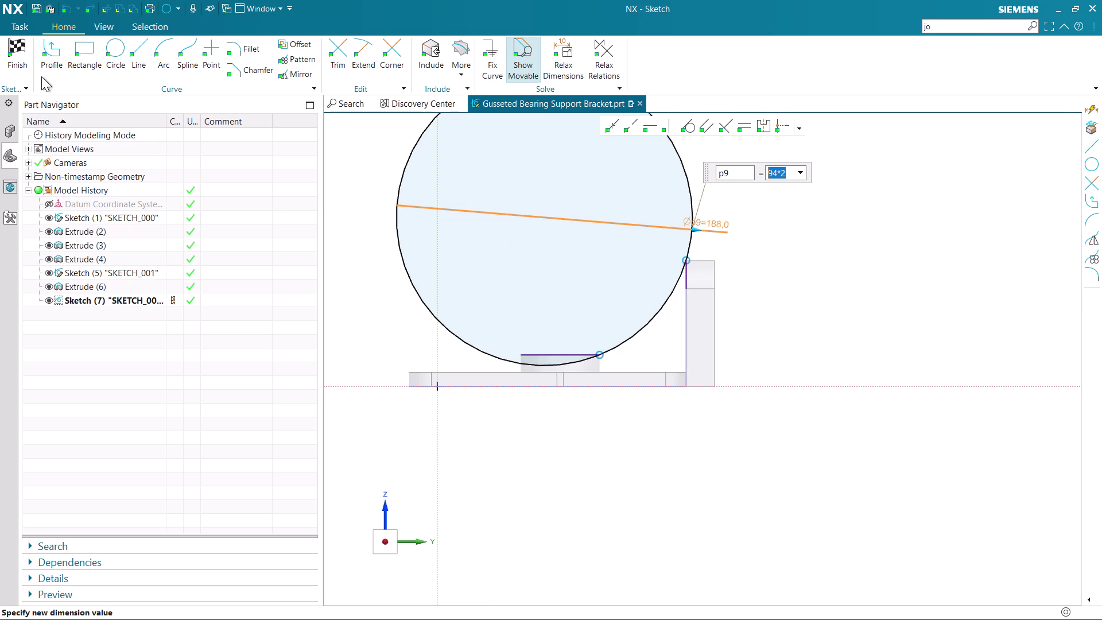
click(343, 45)
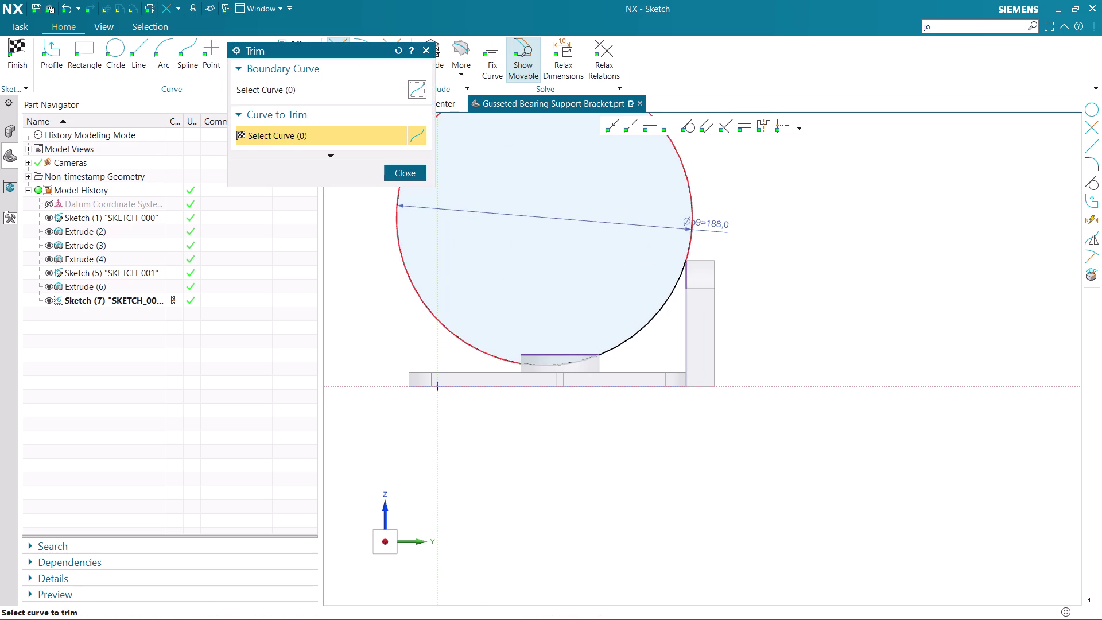
Trim the Ø188 circle down to one arc and exit the sketch.
click(399, 252)
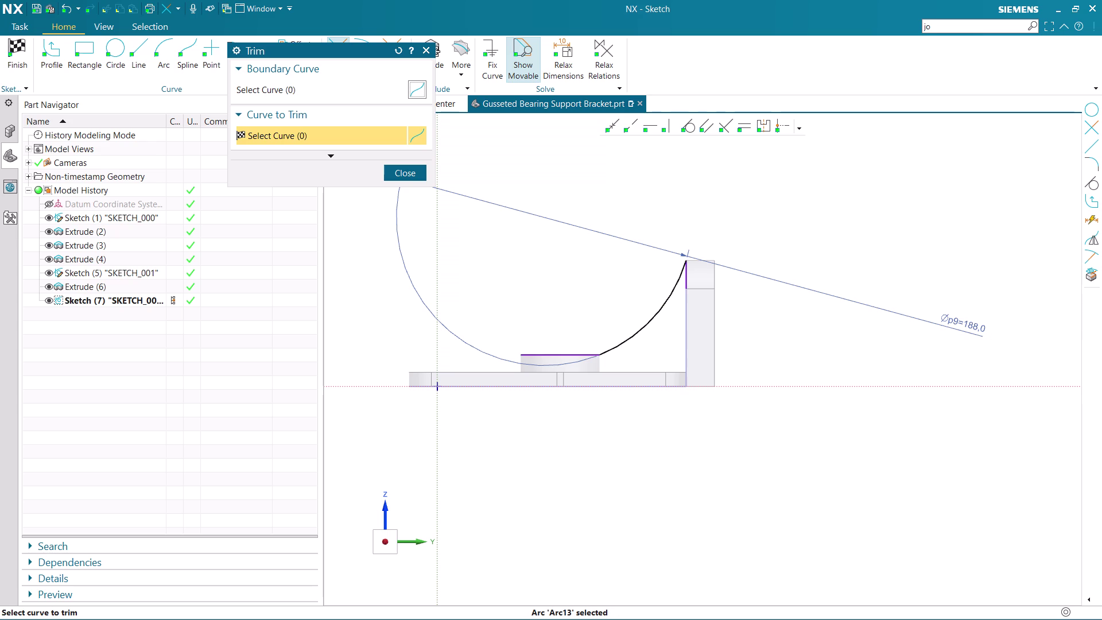
click(398, 170)
click(23, 63)
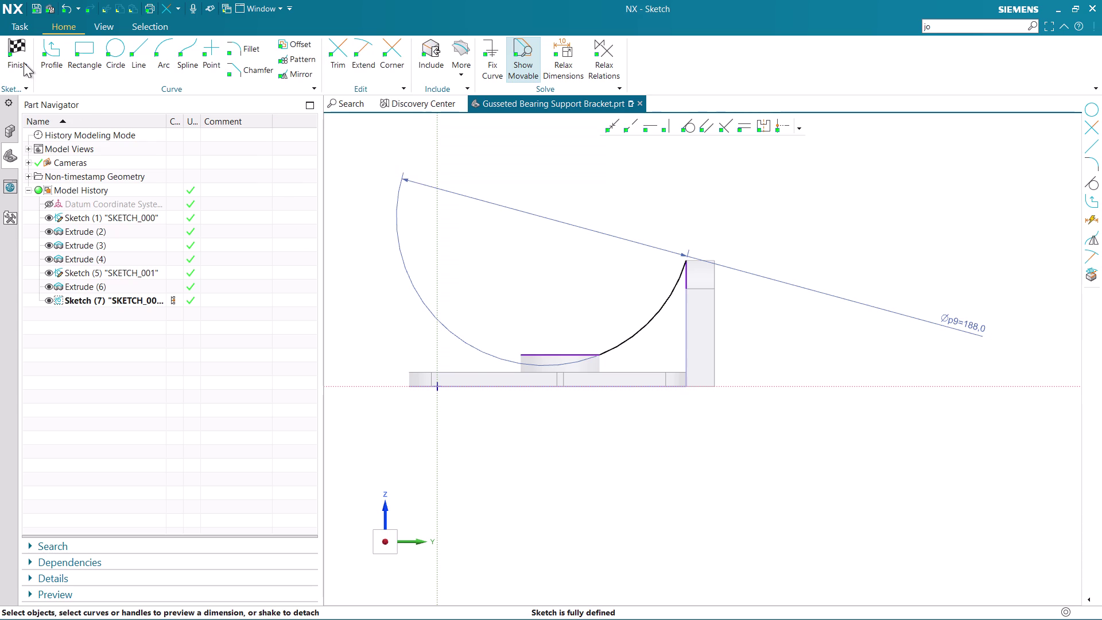
scroll(down, 3)
scroll(up, 3)
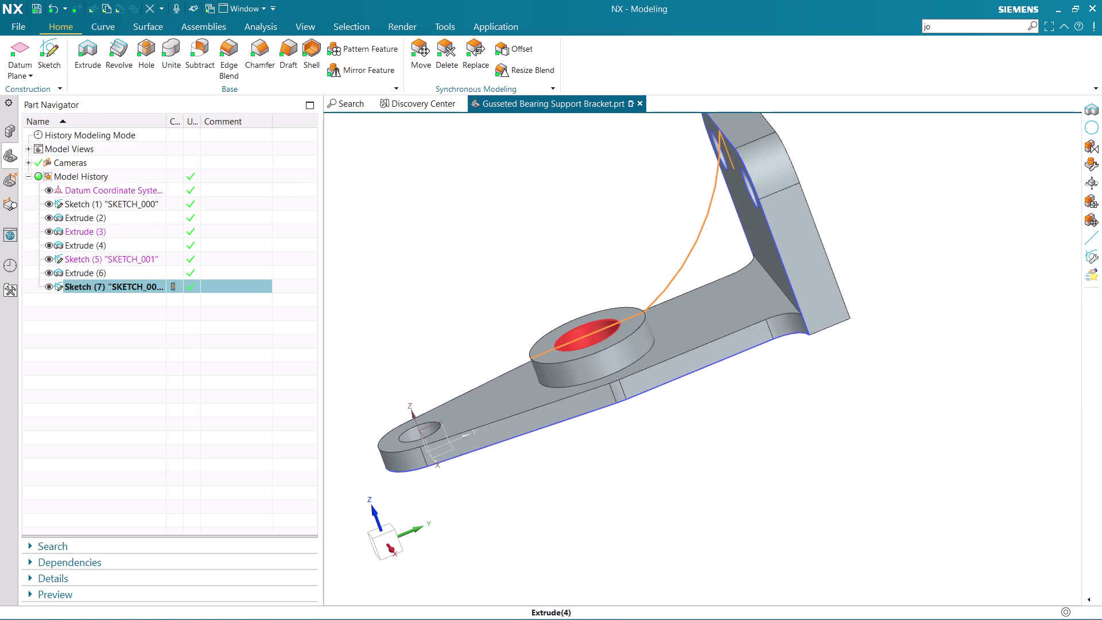
scroll(down, 3)
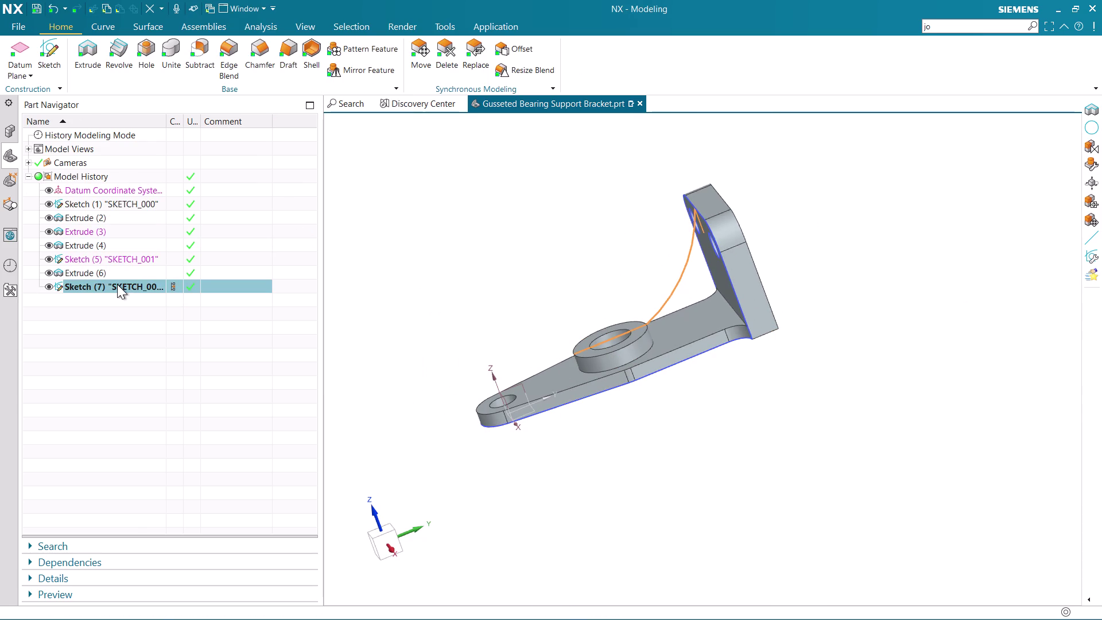
Reopen the rib profile sketch, make the boss and wall lines reference, and finish.
click(117, 284)
right_click(117, 284)
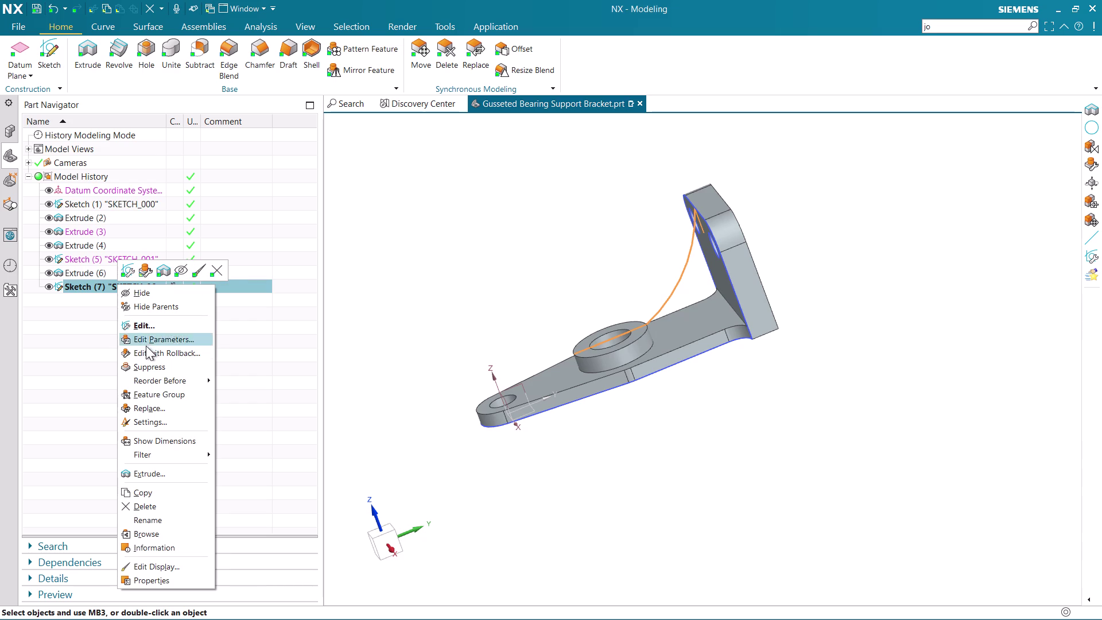
click(164, 349)
scroll(up, 3)
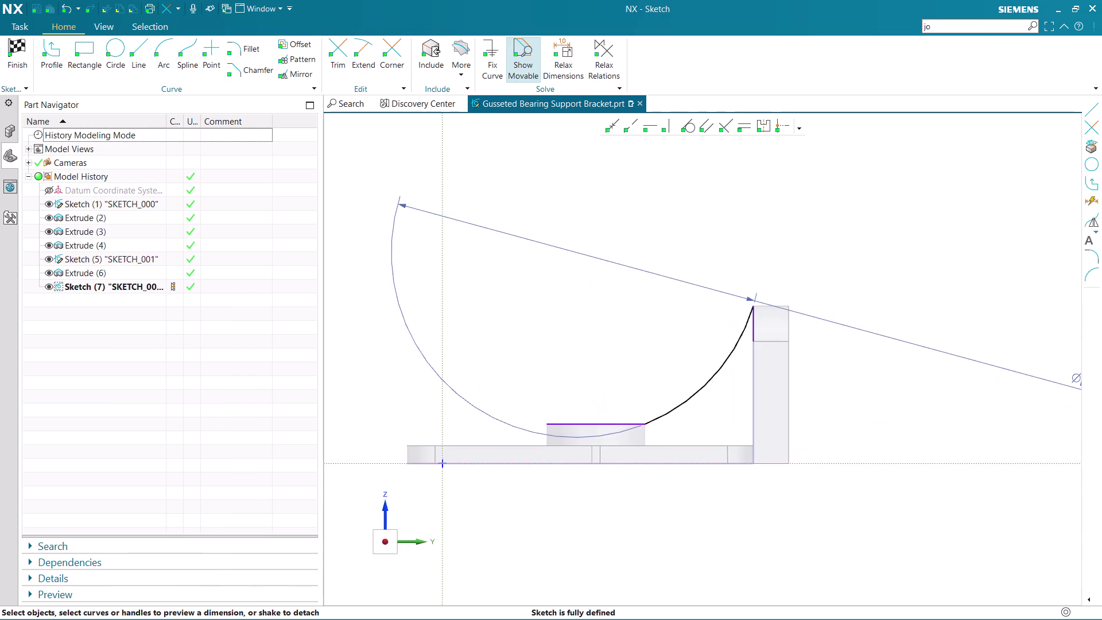
right_click(595, 423)
click(606, 413)
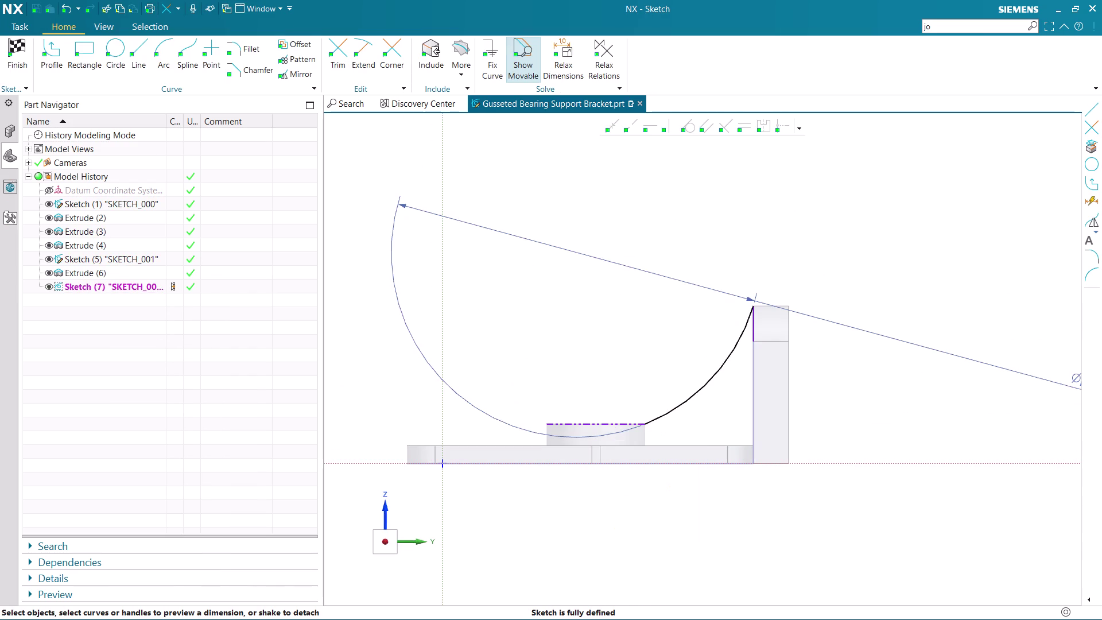
right_click(756, 325)
click(765, 306)
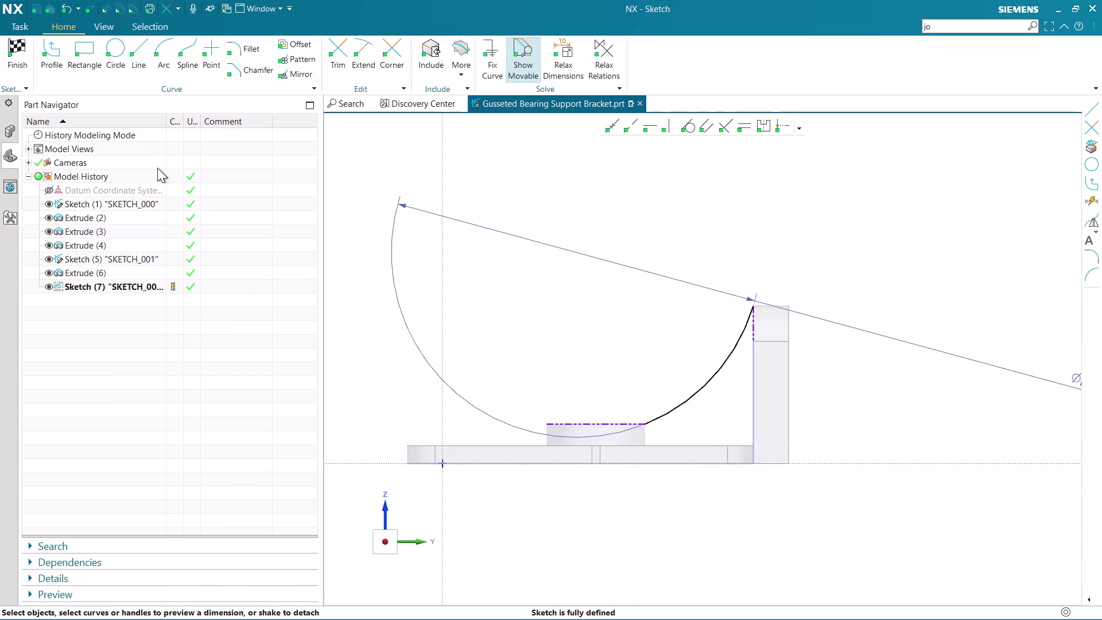
click(18, 69)
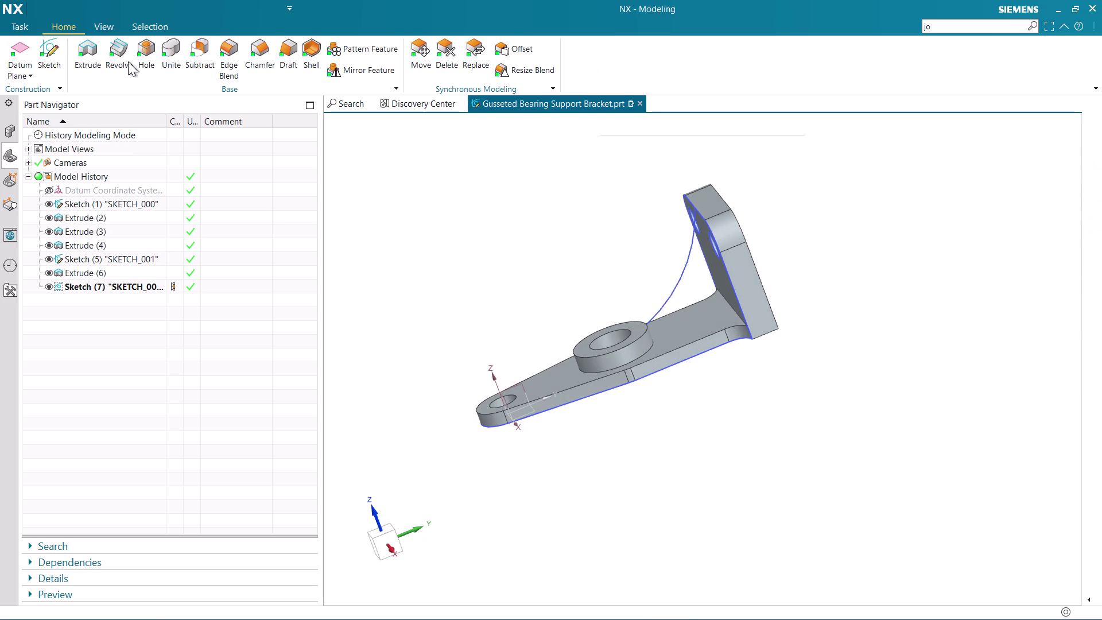
Find and launch the Rib command by searching for 'rib'.
click(968, 24)
key(BackSpace)
key(BackSpace)
key(BackSpace)
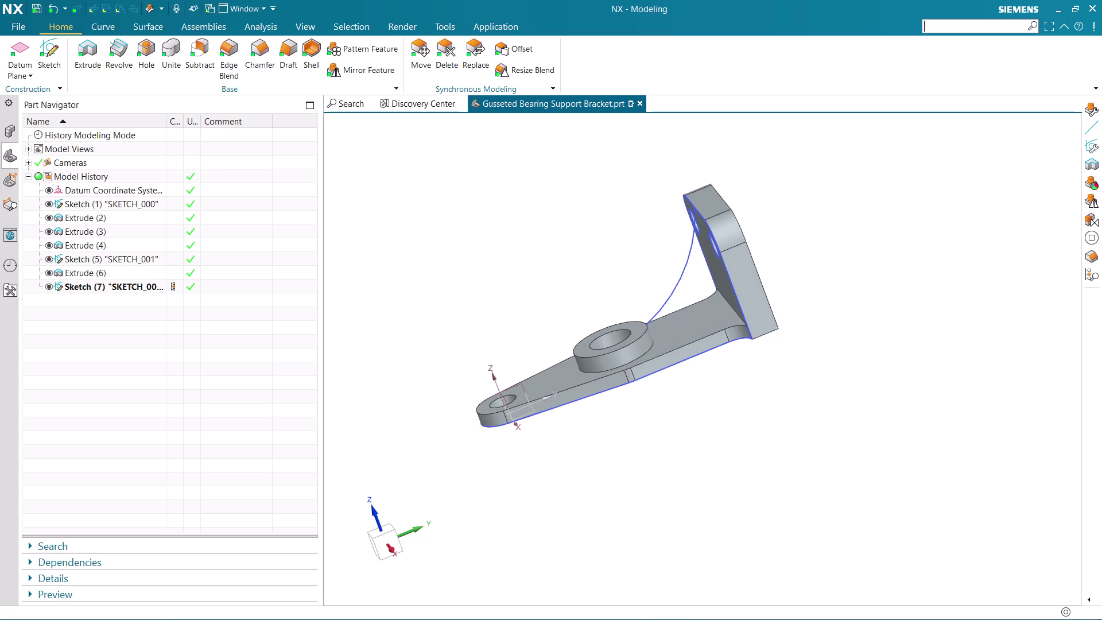
text(rib)
key(Return)
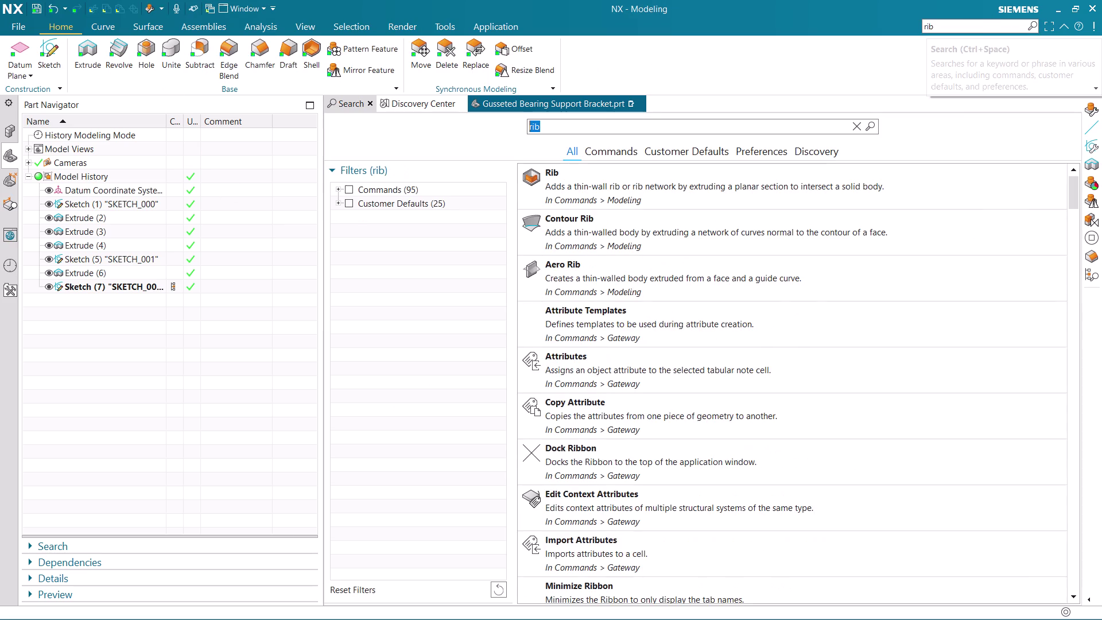
click(730, 193)
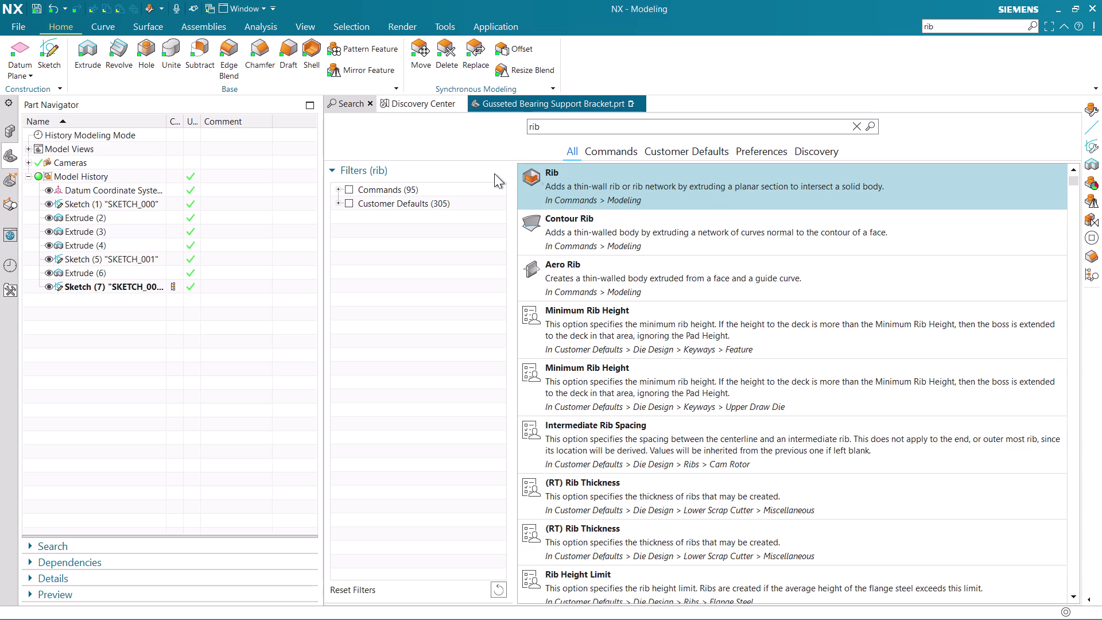
Build a 10 mm rib on the arc, parallel to the section plane.
scroll(up, 3)
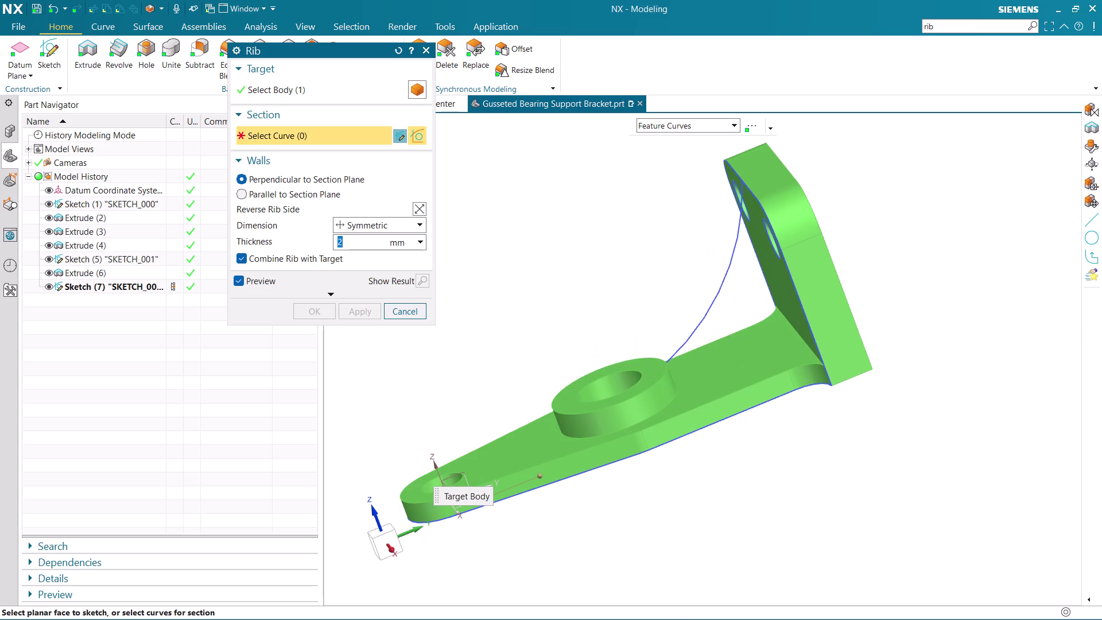
click(718, 299)
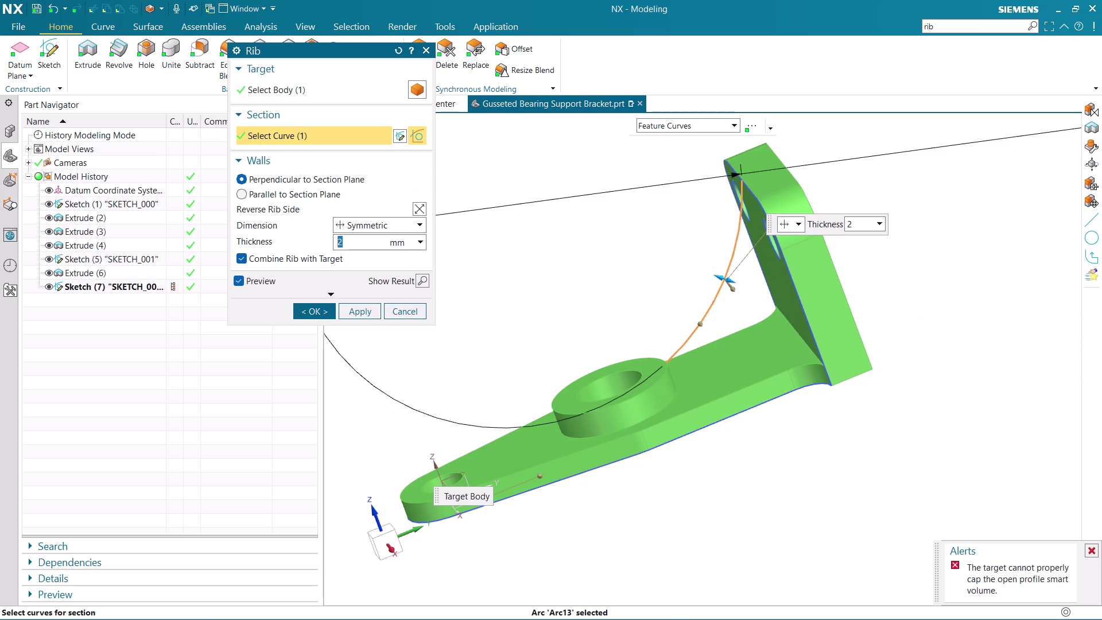
click(246, 191)
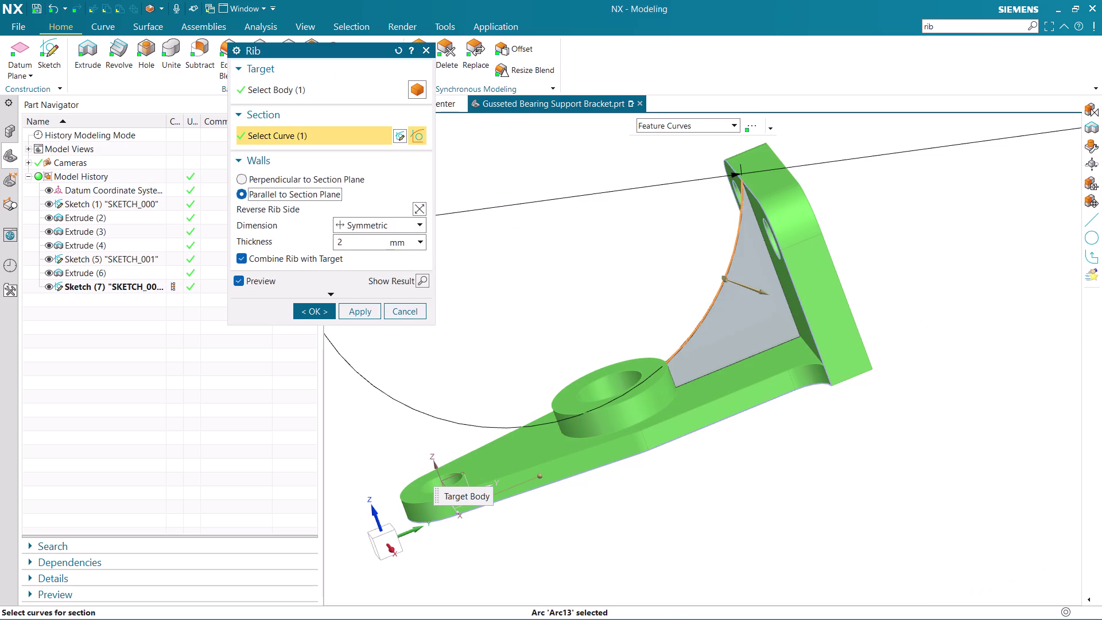
middle_drag(580, 283, 656, 284)
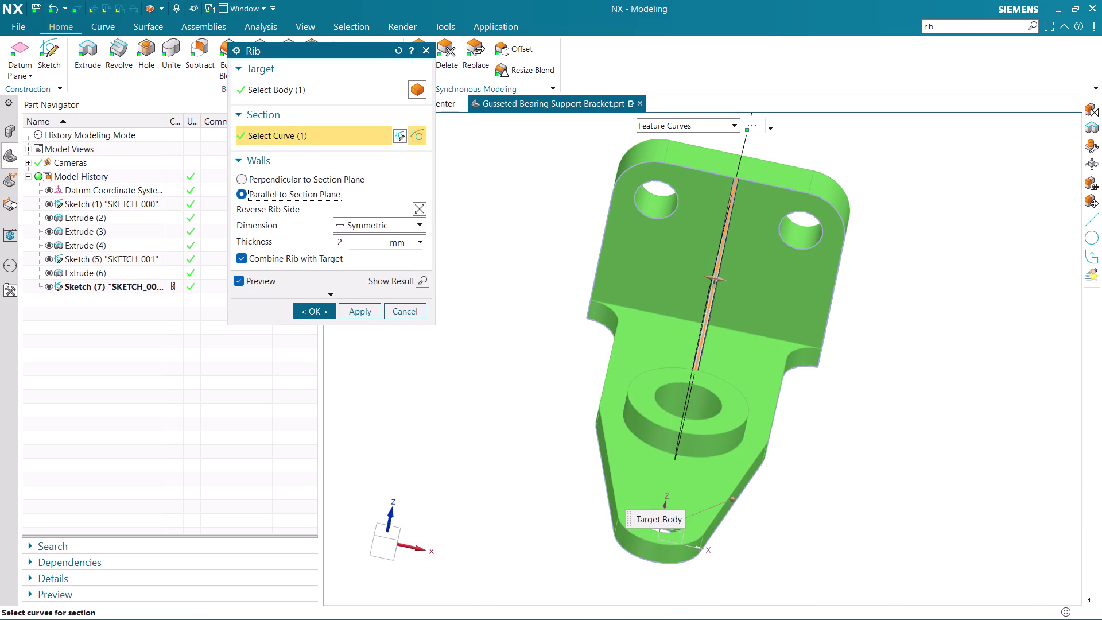
drag(357, 238, 289, 238)
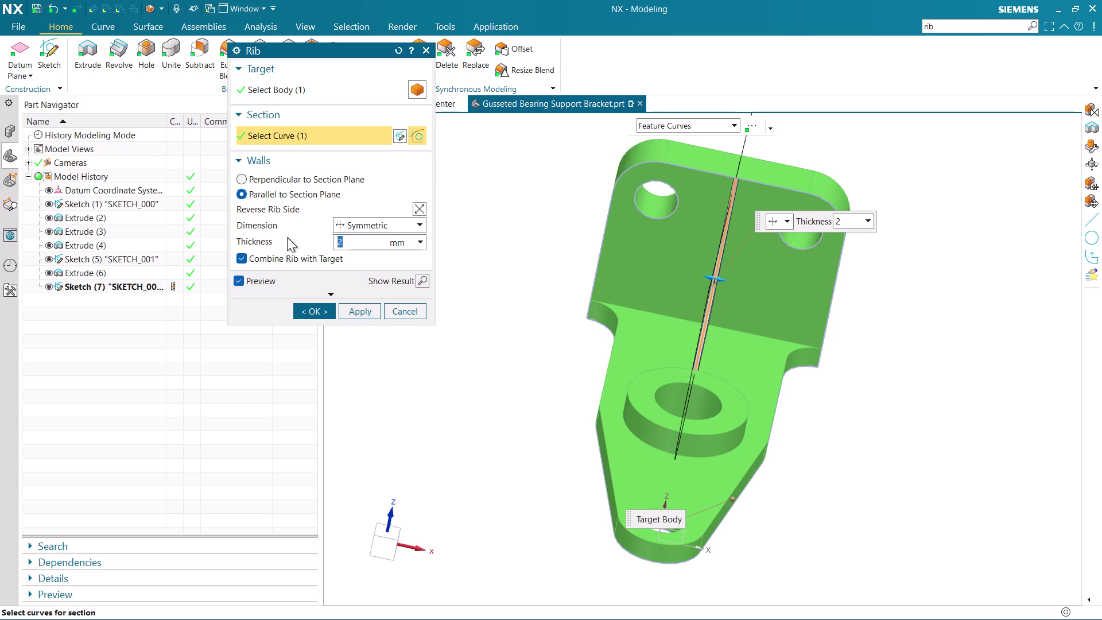
text(10)
key(Return)
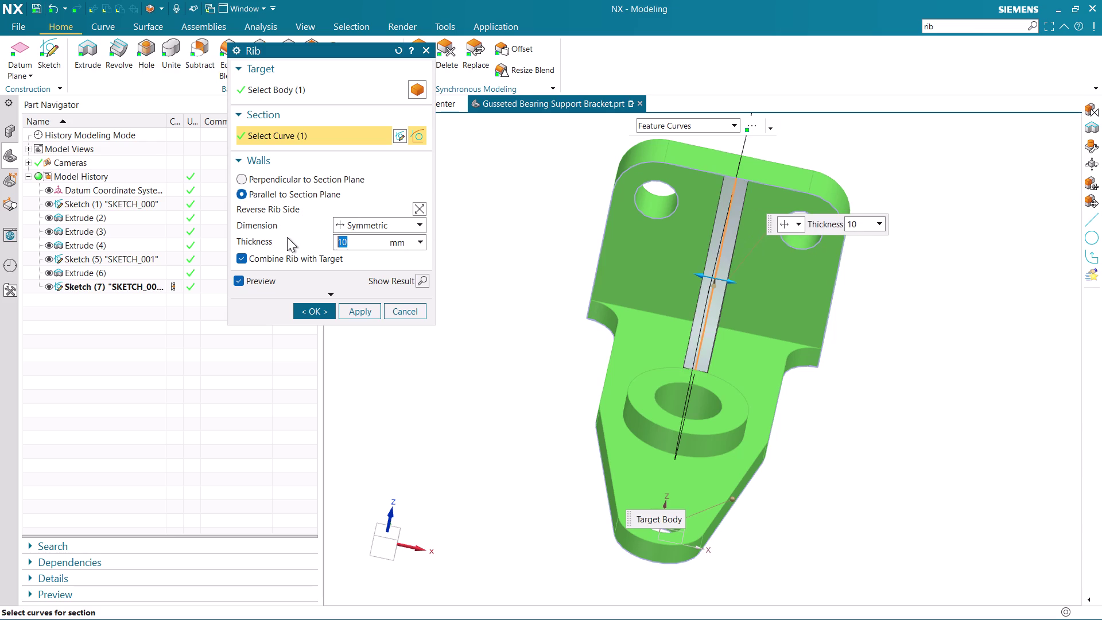
scroll(up, 3)
middle_drag(584, 405, 580, 399)
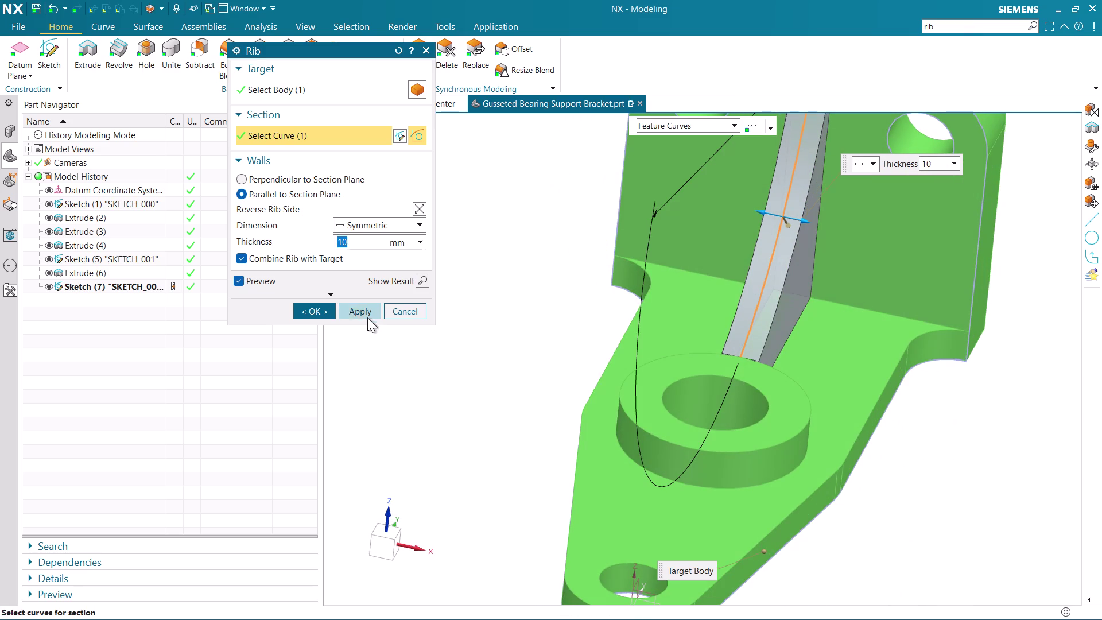
click(319, 307)
scroll(down, 3)
scroll(up, 3)
middle_drag(763, 368, 686, 386)
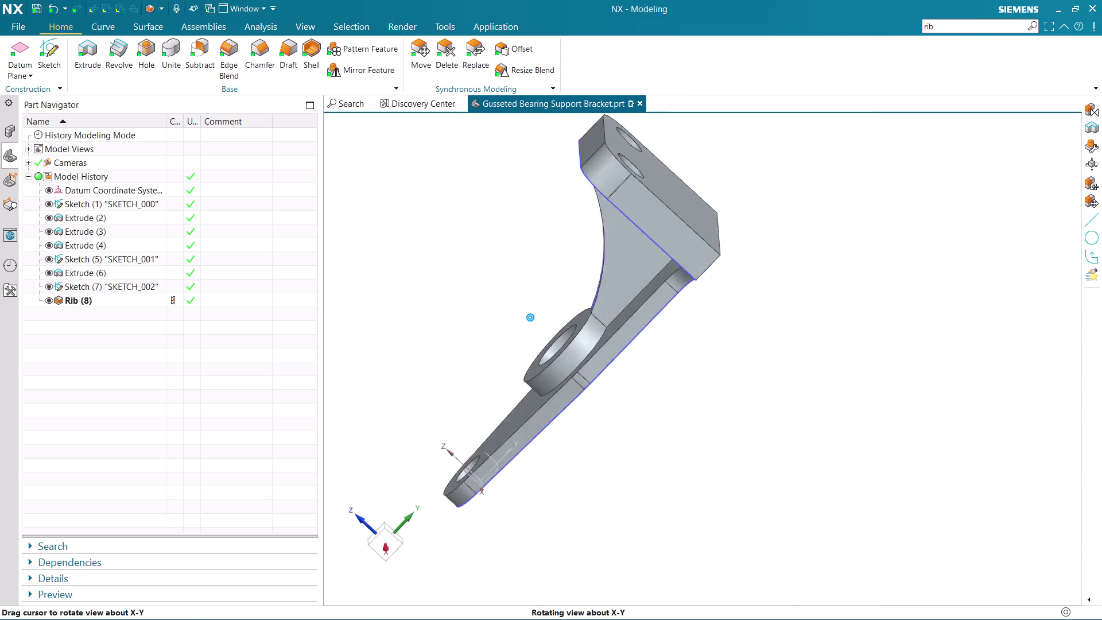
middle_drag(686, 386, 736, 329)
scroll(down, 3)
scroll(up, 3)
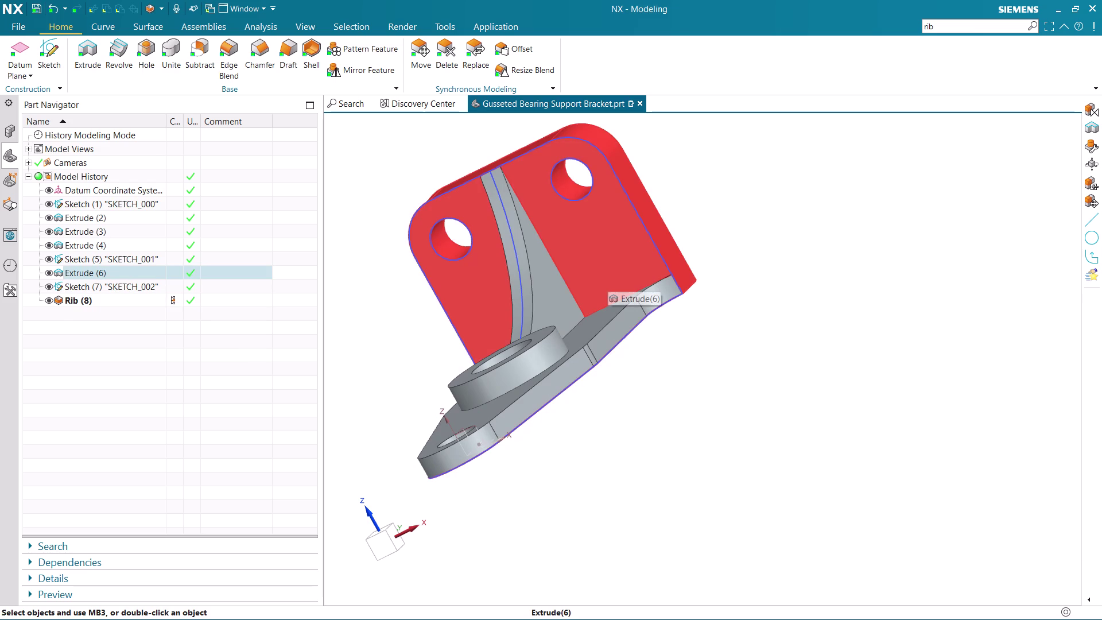
middle_drag(721, 302, 776, 307)
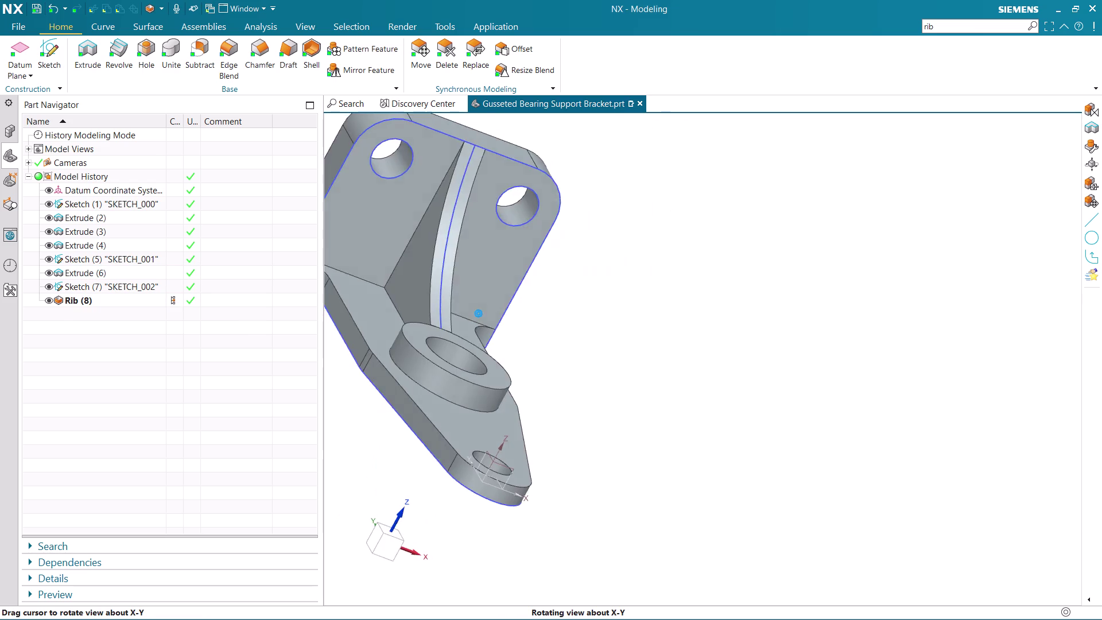
middle_drag(777, 308, 758, 315)
scroll(down, 3)
scroll(up, 3)
middle_drag(746, 296, 682, 352)
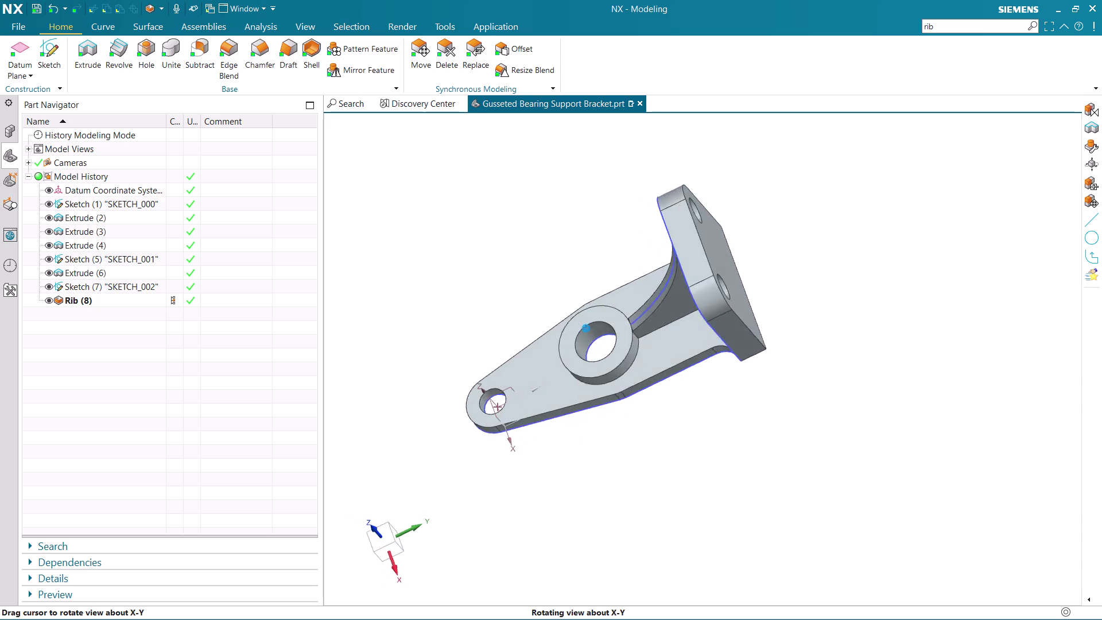
middle_drag(682, 353, 709, 317)
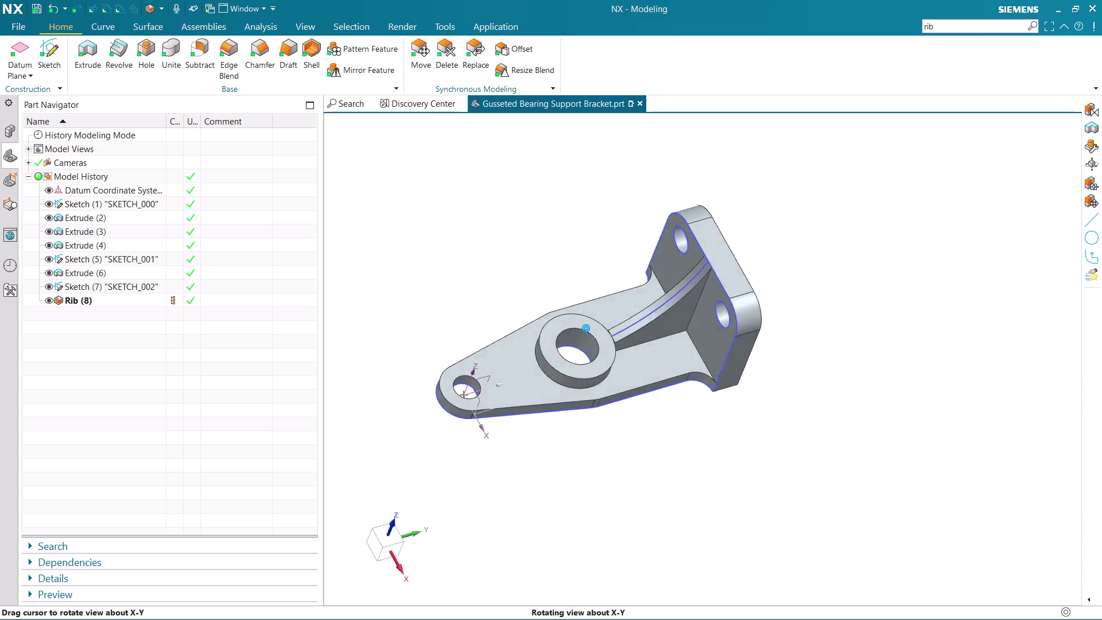
middle_drag(709, 317, 707, 282)
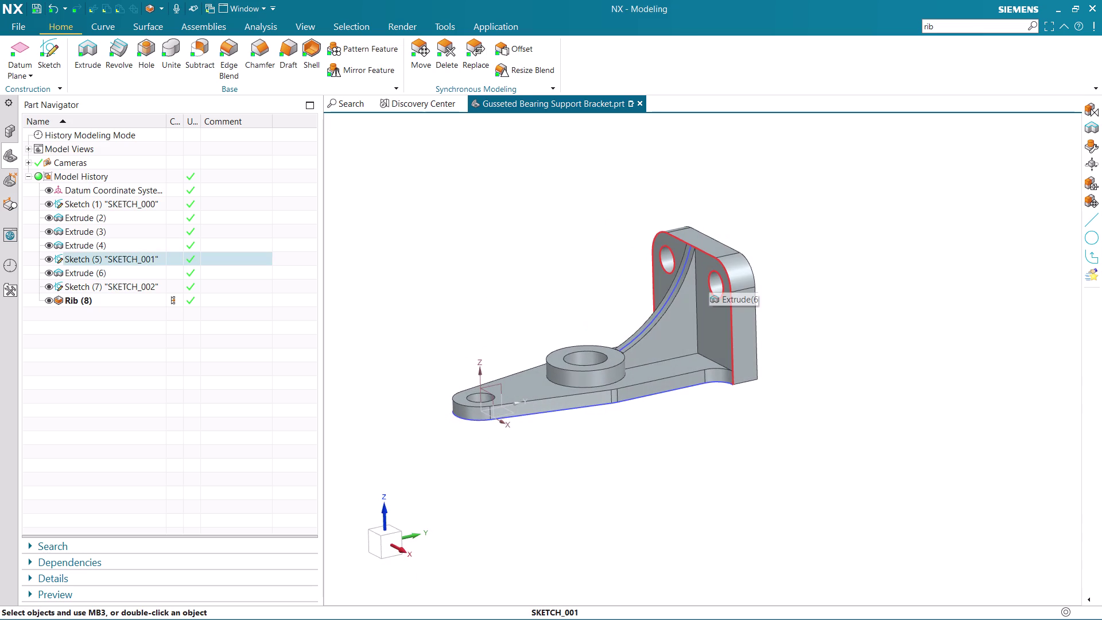
scroll(up, 3)
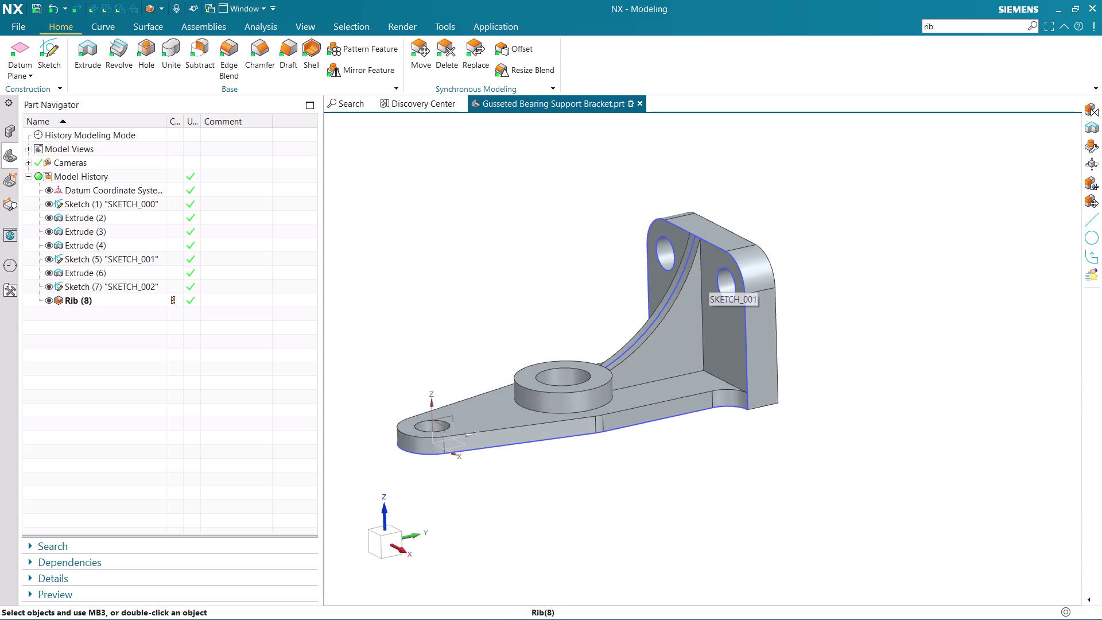
click(566, 398)
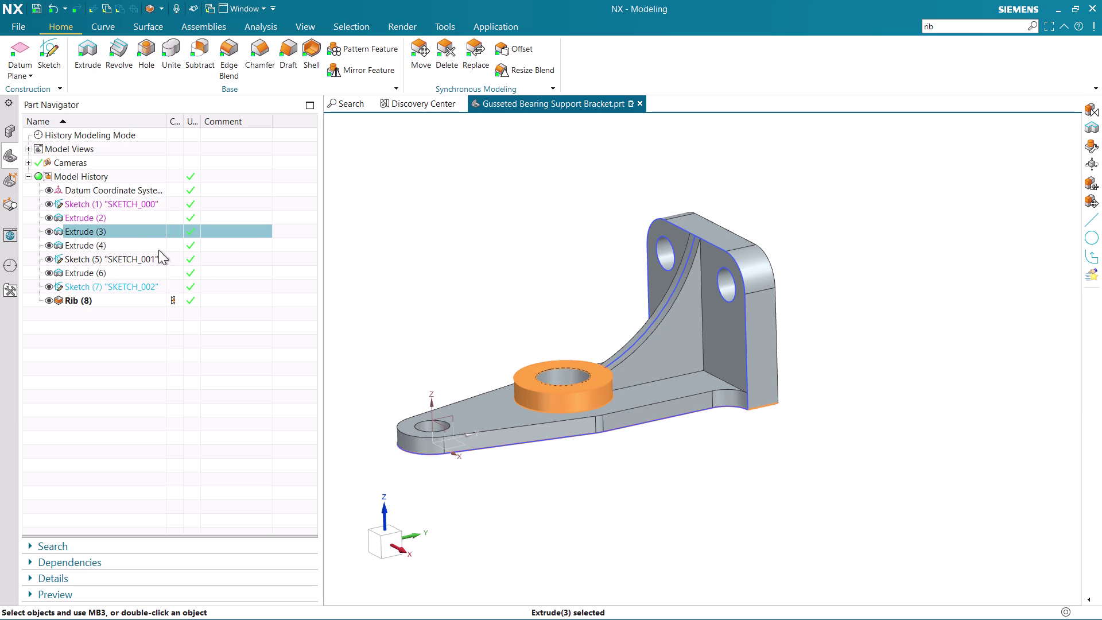
Reopen the boss extrusion, then hide Sketch (5), the SKETCH_001 sketch.
right_click(128, 229)
click(162, 282)
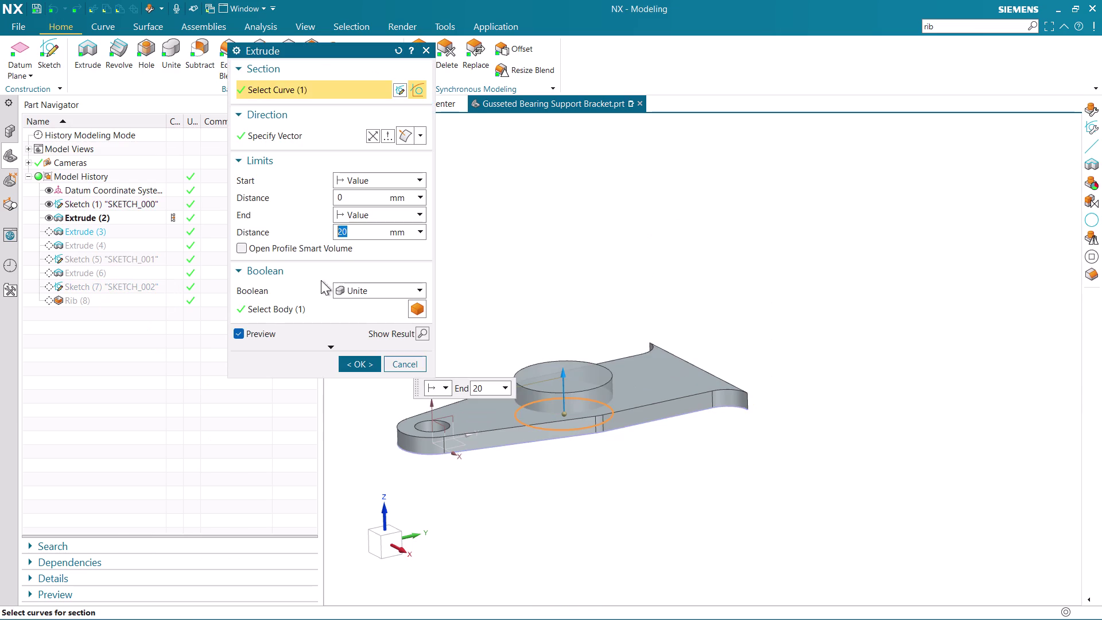
click(428, 49)
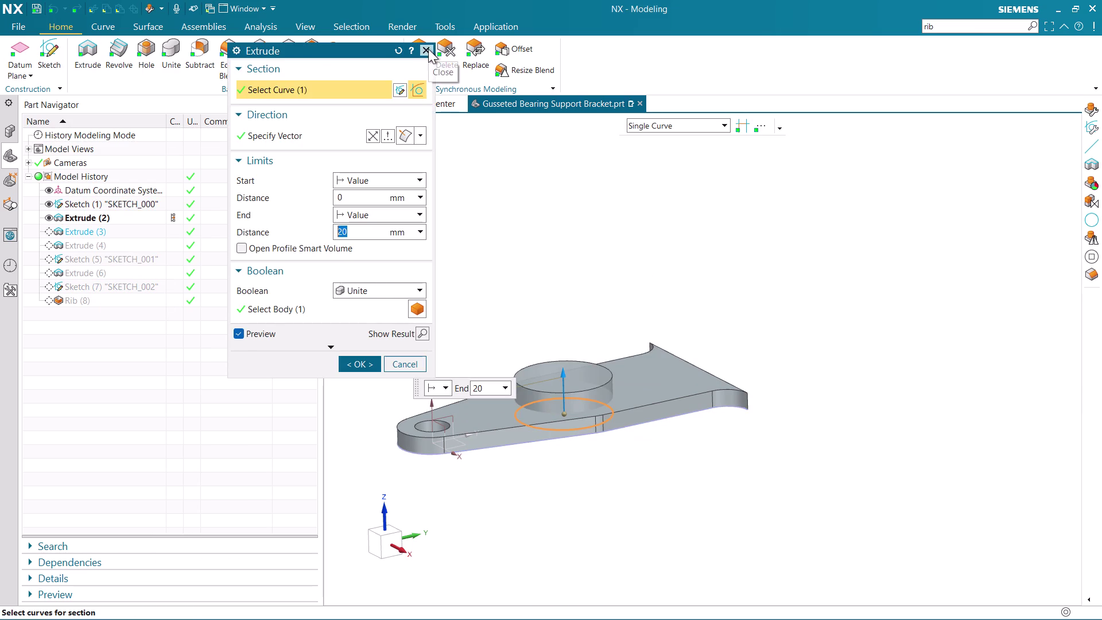
scroll(up, 3)
middle_click(864, 370)
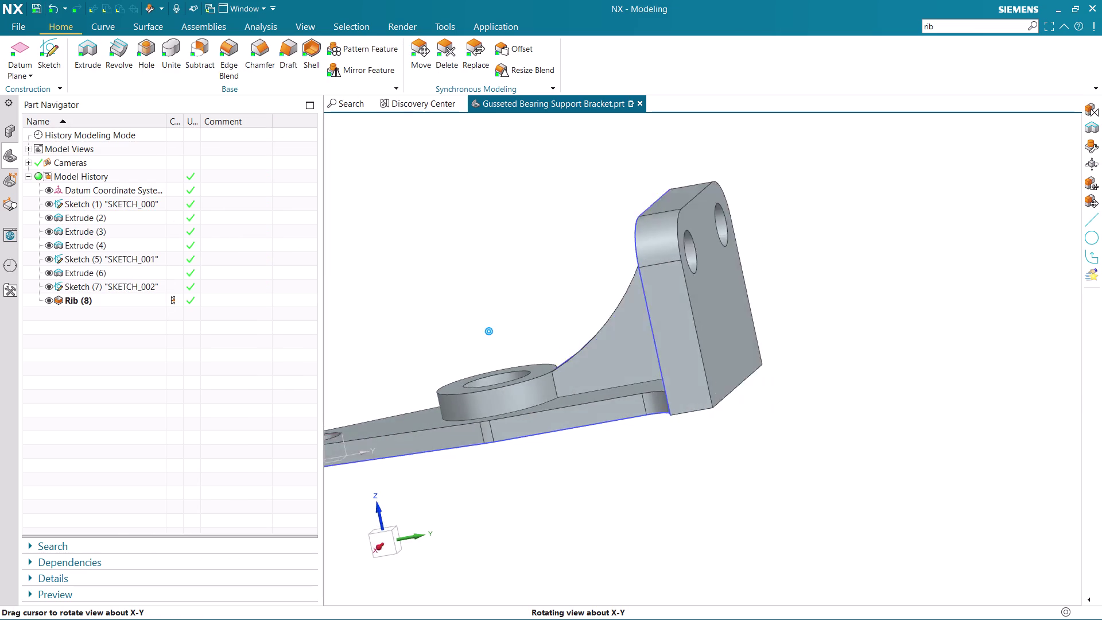
click(47, 259)
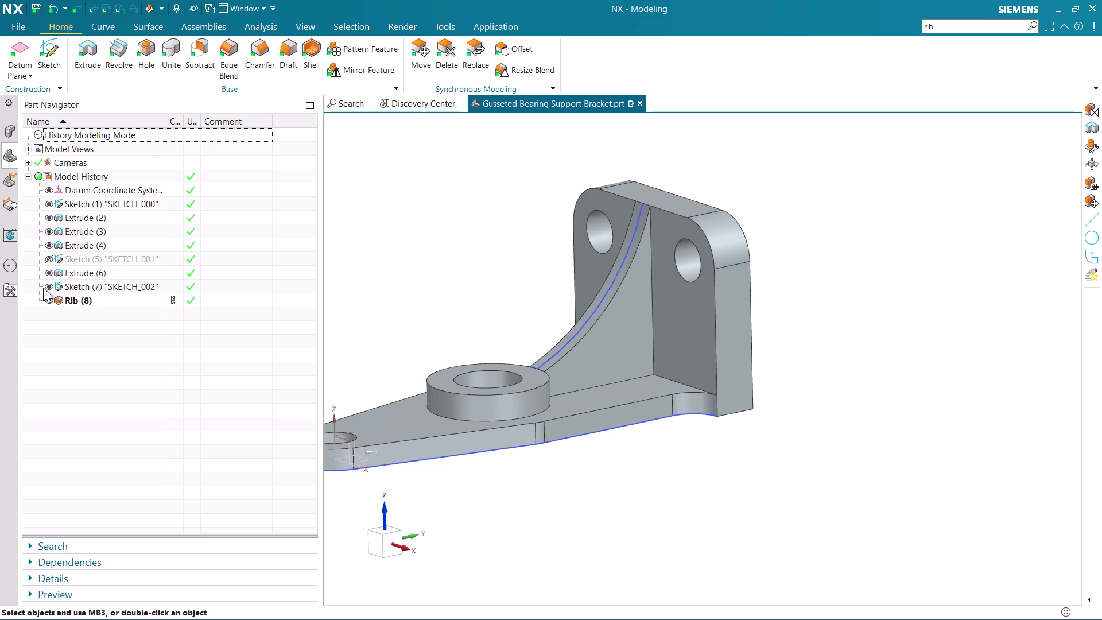
Hide Sketch (1) and Sketch (7) in the Part Navigator.
click(43, 287)
click(47, 285)
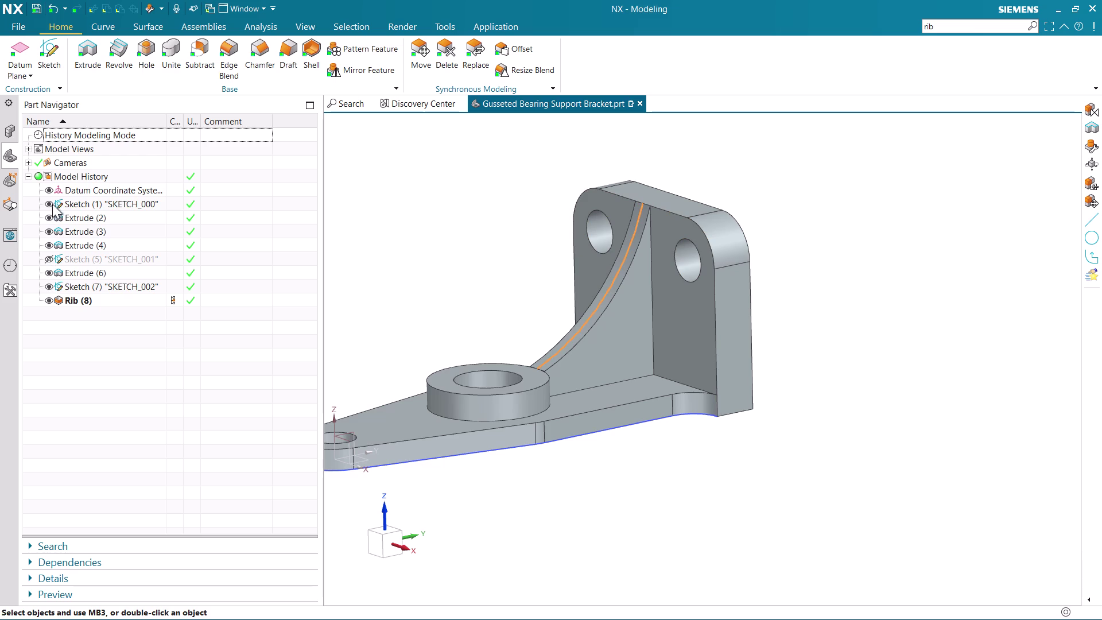
click(51, 201)
scroll(down, 3)
scroll(up, 3)
Orbit the bracket through side and angled views to inspect the rib.
middle_click(577, 386)
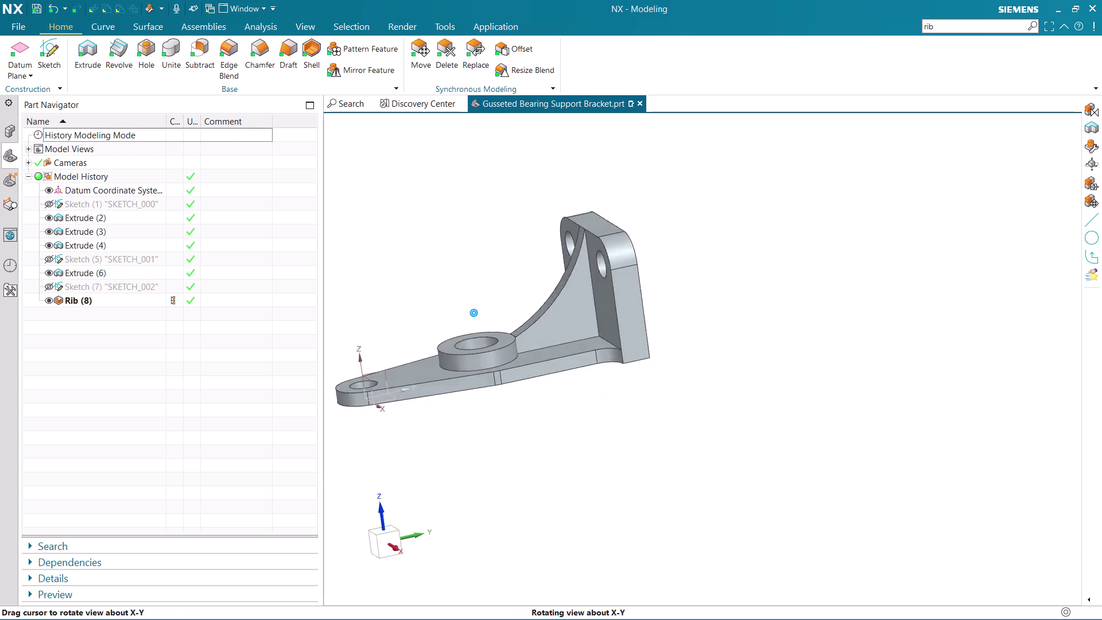
scroll(down, 3)
scroll(up, 3)
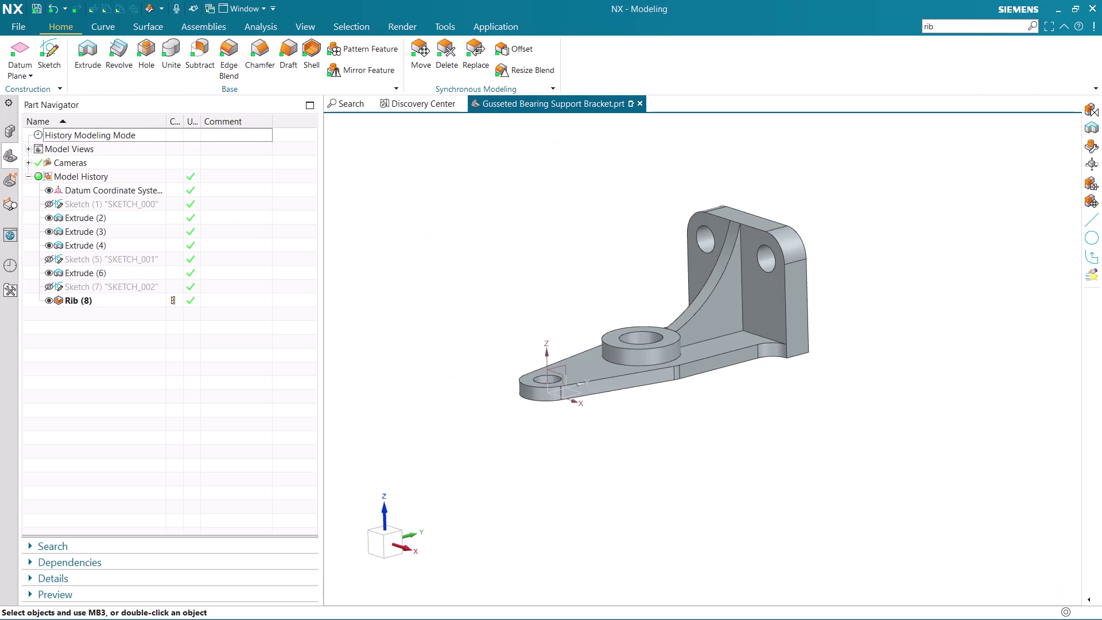
scroll(down, 3)
scroll(up, 3)
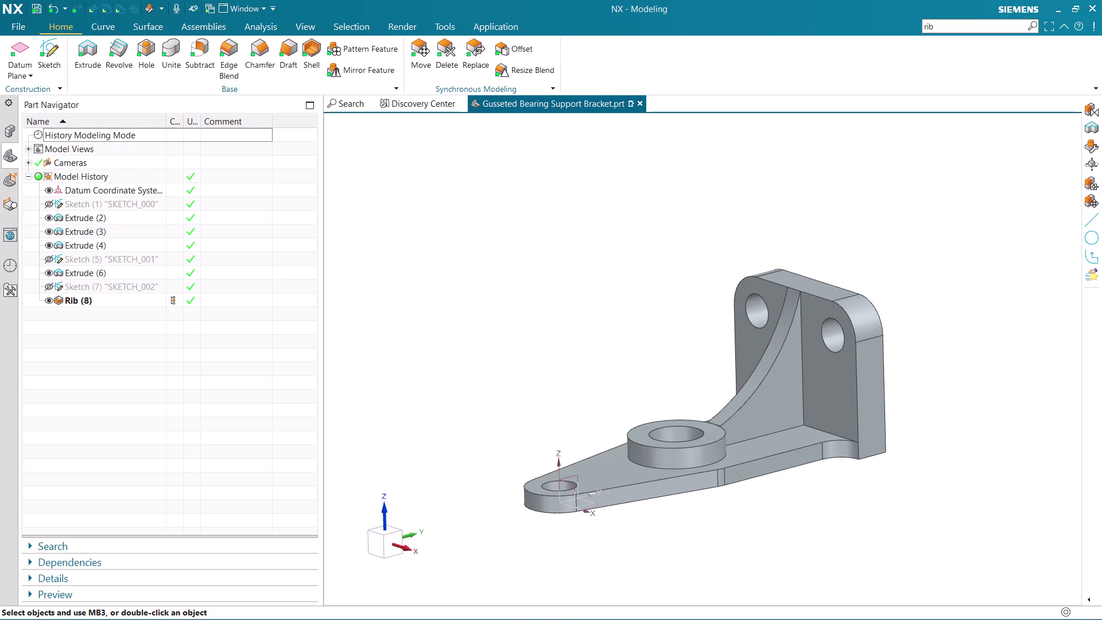
middle_drag(831, 497, 829, 490)
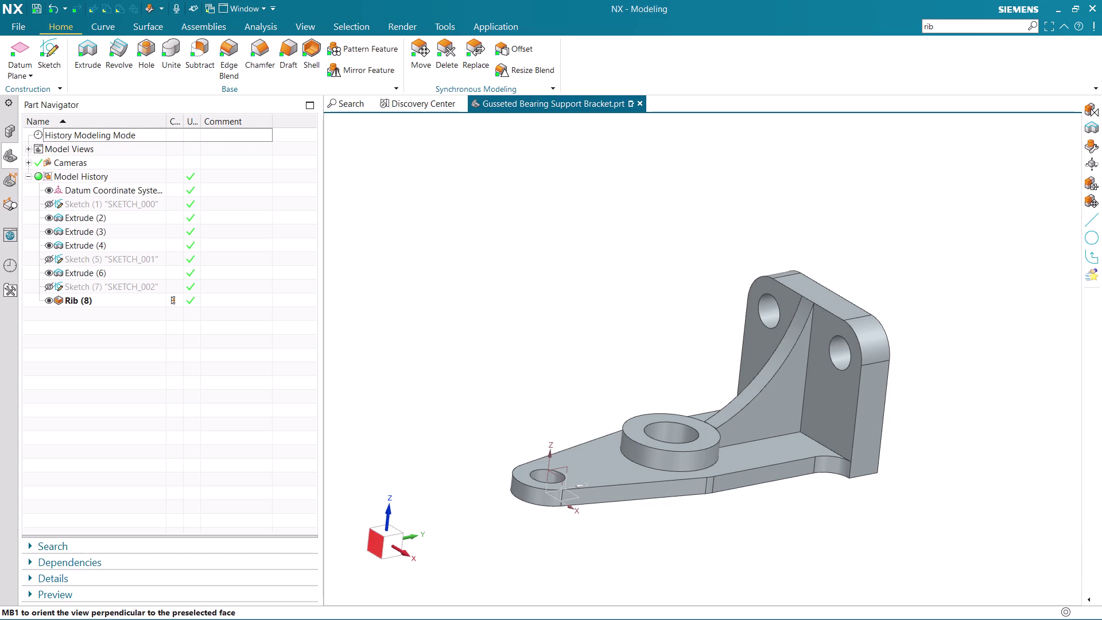
click(389, 545)
middle_drag(563, 487, 580, 496)
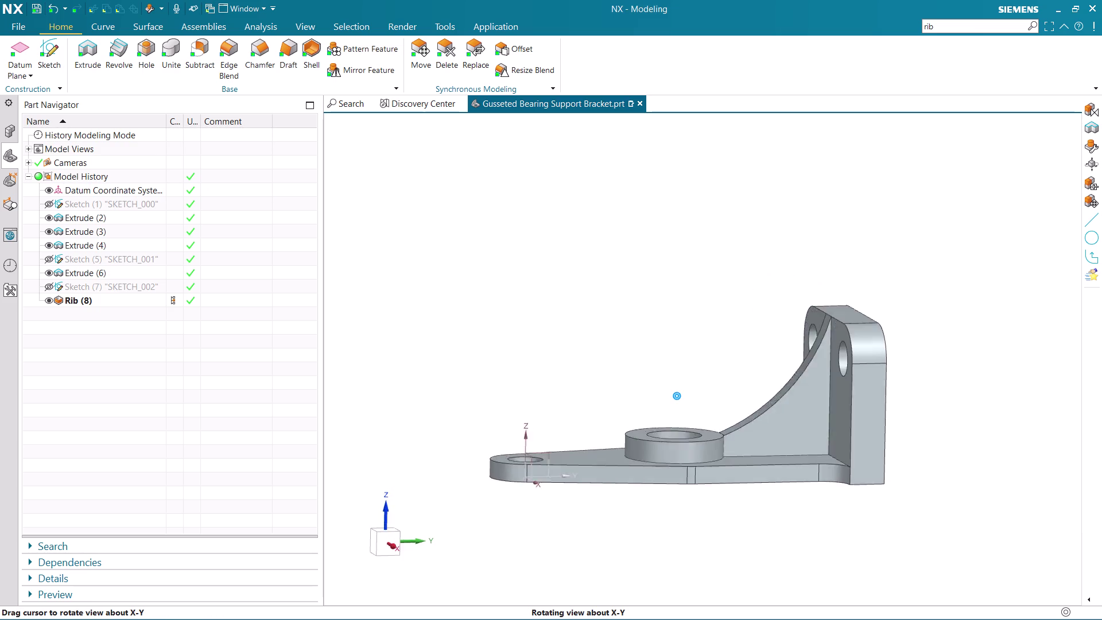
middle_drag(579, 496, 600, 506)
scroll(up, 3)
scroll(down, 3)
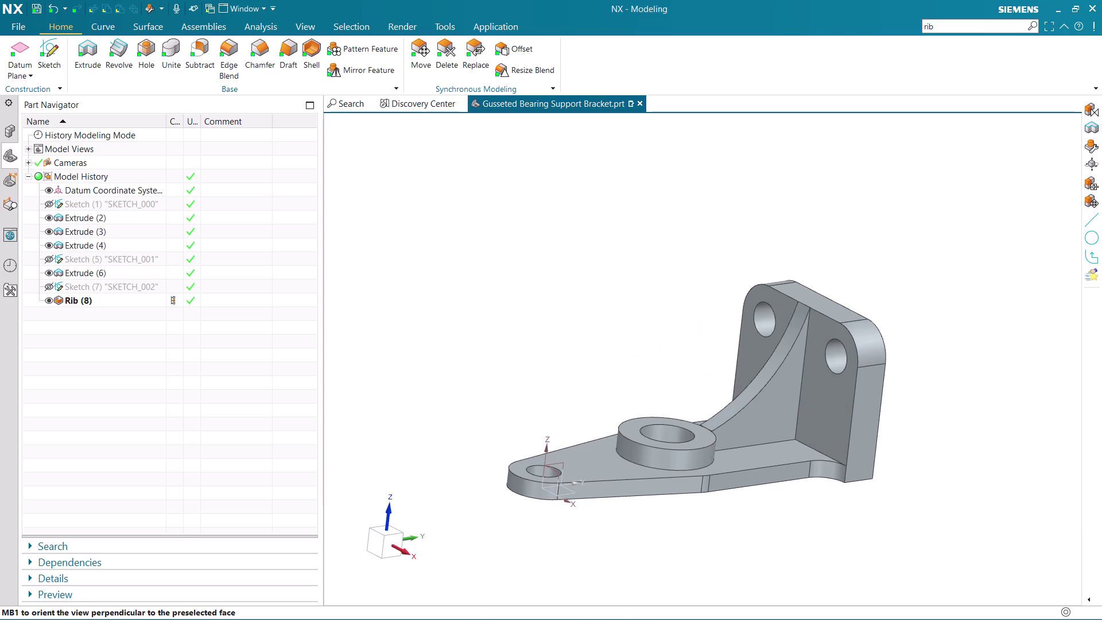
middle_drag(623, 326, 565, 238)
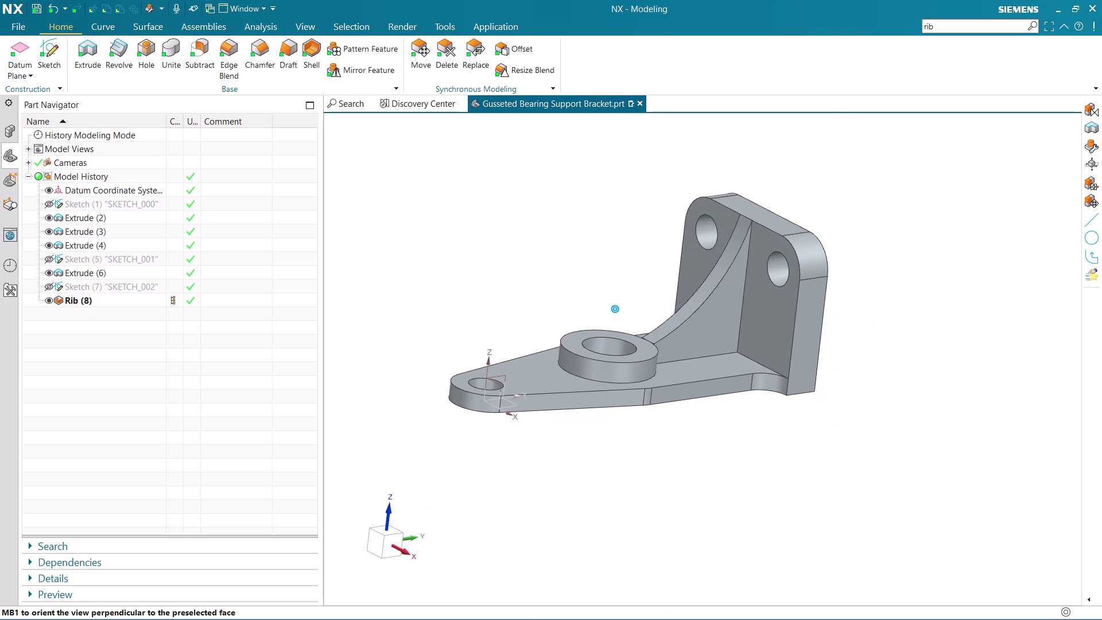
middle_drag(564, 237, 564, 238)
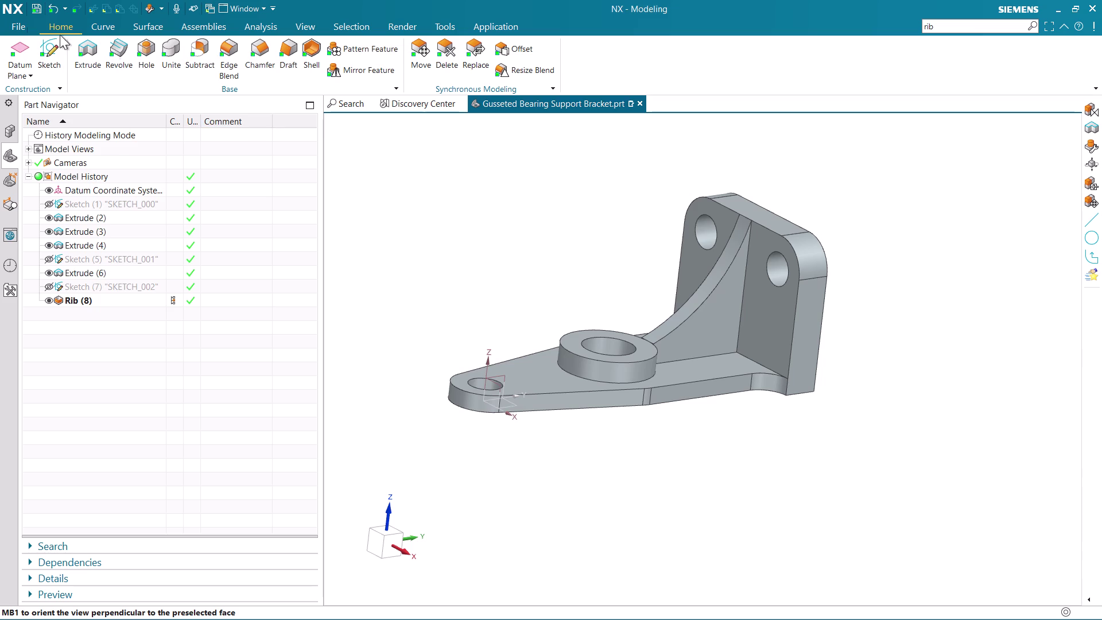
click(17, 22)
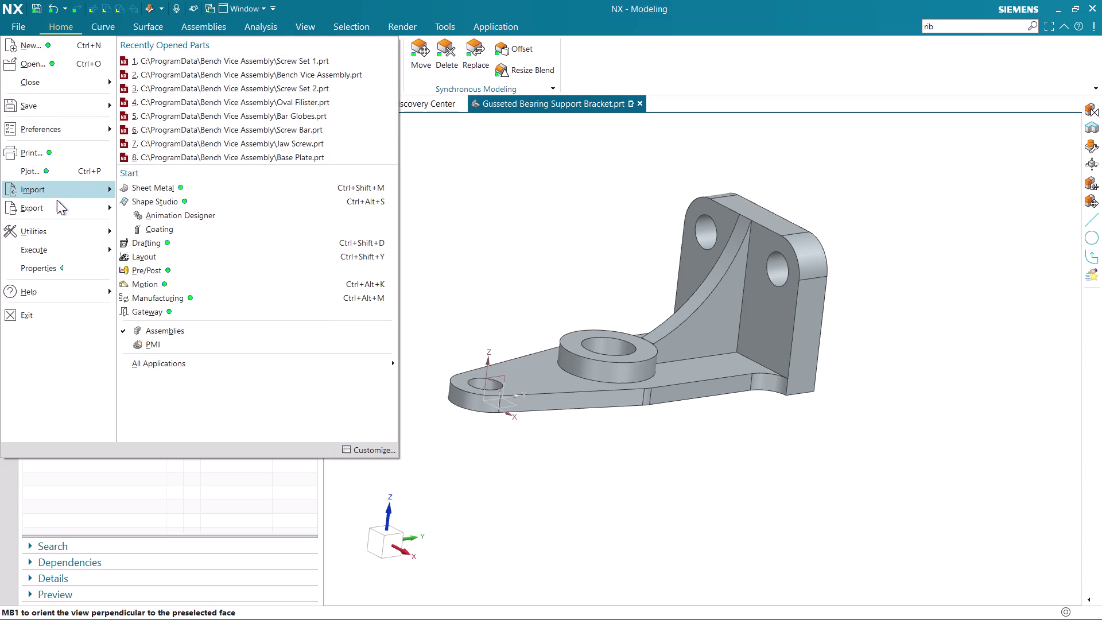
Open the Export PDF settings and go to the Save PDF File path.
click(189, 219)
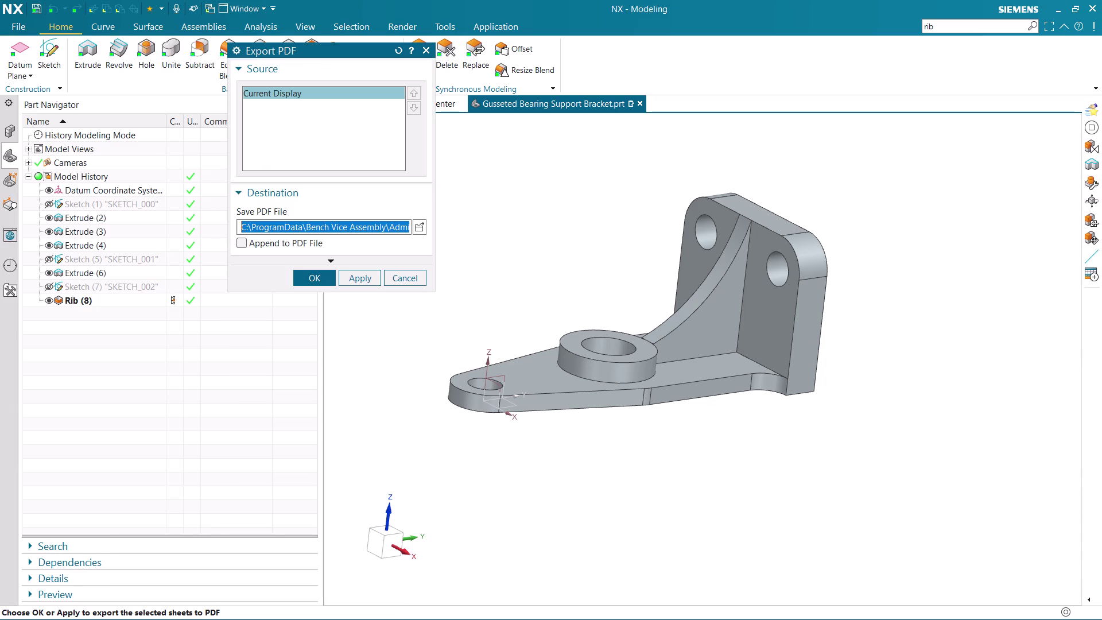
click(381, 227)
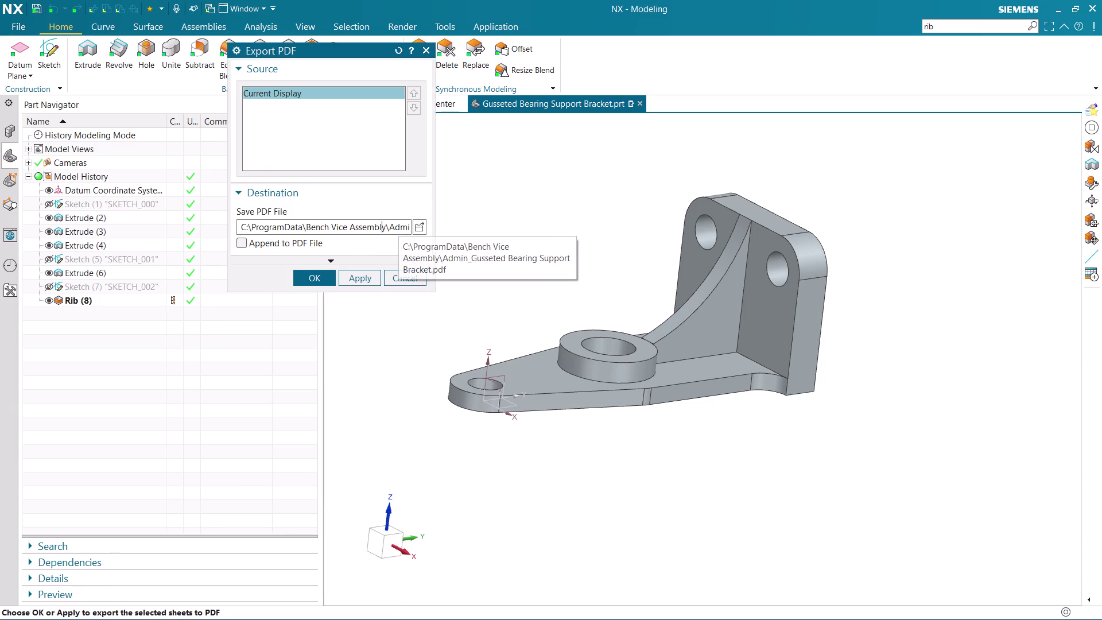
click(399, 223)
key(Right)
key(Right)
key(Right)
key(Right)
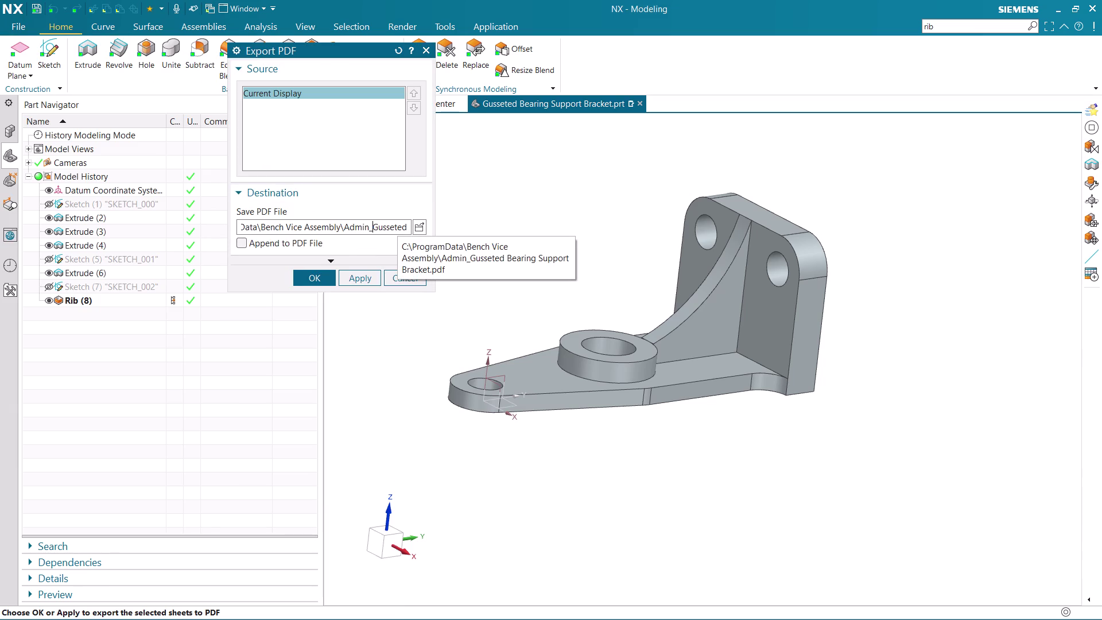
Trim the end of the save path and browse for the destination folder.
key(BackSpace)
key(BackSpace)
key(BackSpace)
key(BackSpace)
key(BackSpace)
key(BackSpace)
click(421, 228)
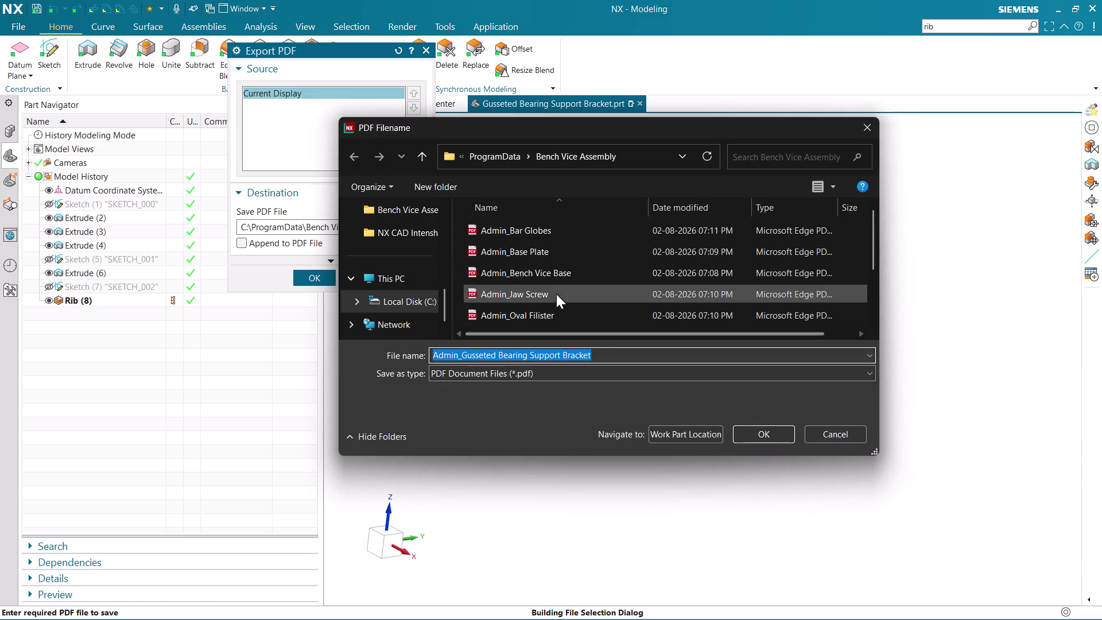
Save the PDF as 'Gusseted Bearing Support Bracket' in NX CAD Intenship, dropping the Admin_ prefix.
click(399, 232)
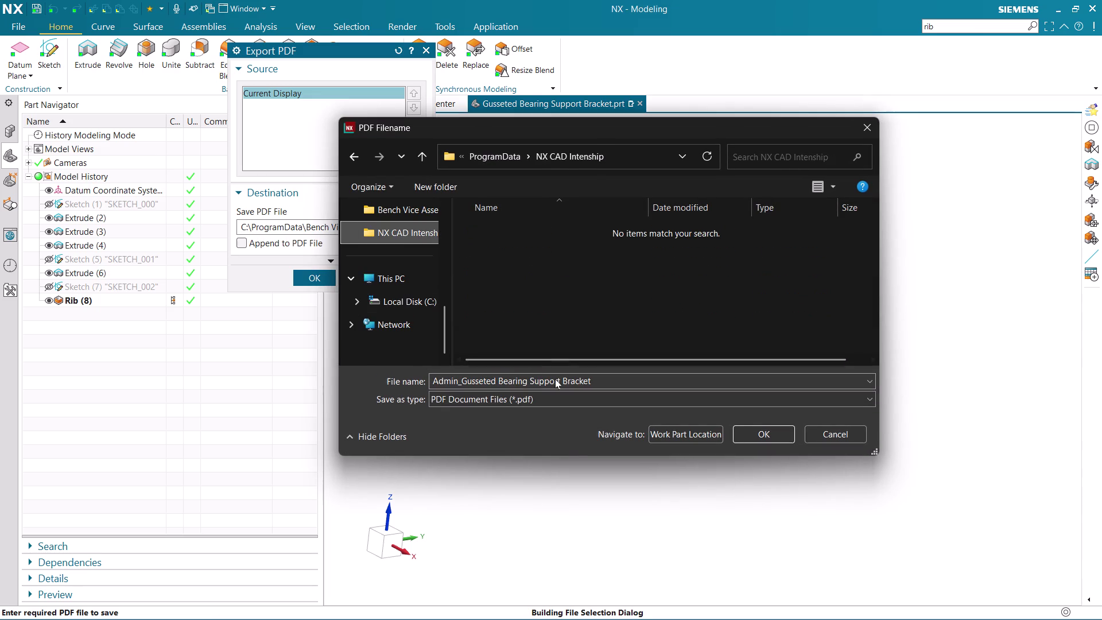
drag(461, 381, 382, 378)
click(464, 382)
drag(461, 380, 415, 380)
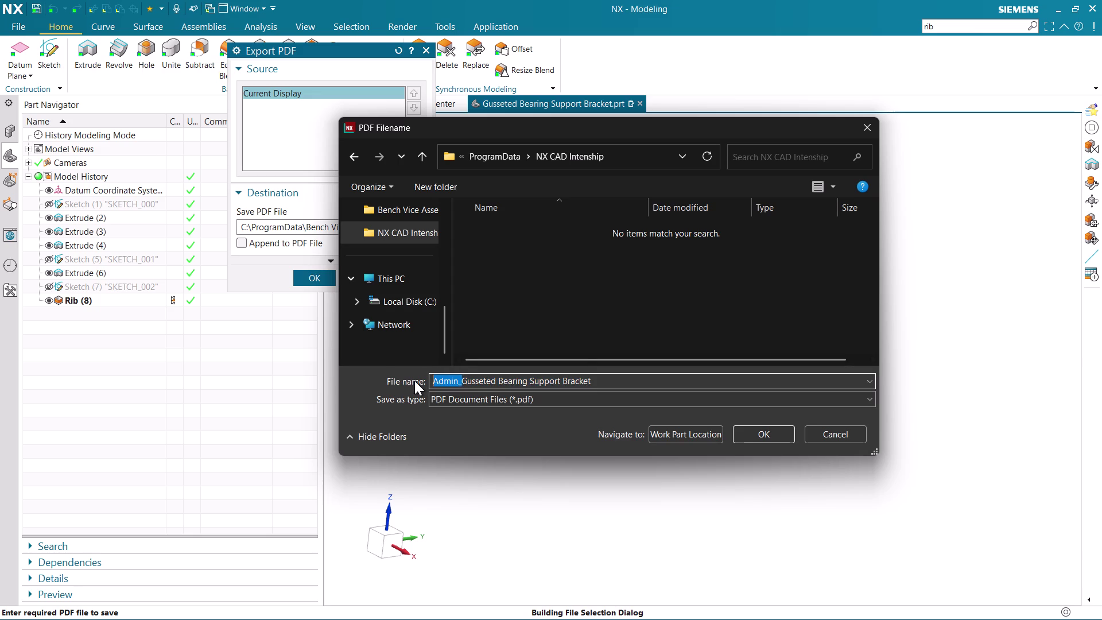
key(Delete)
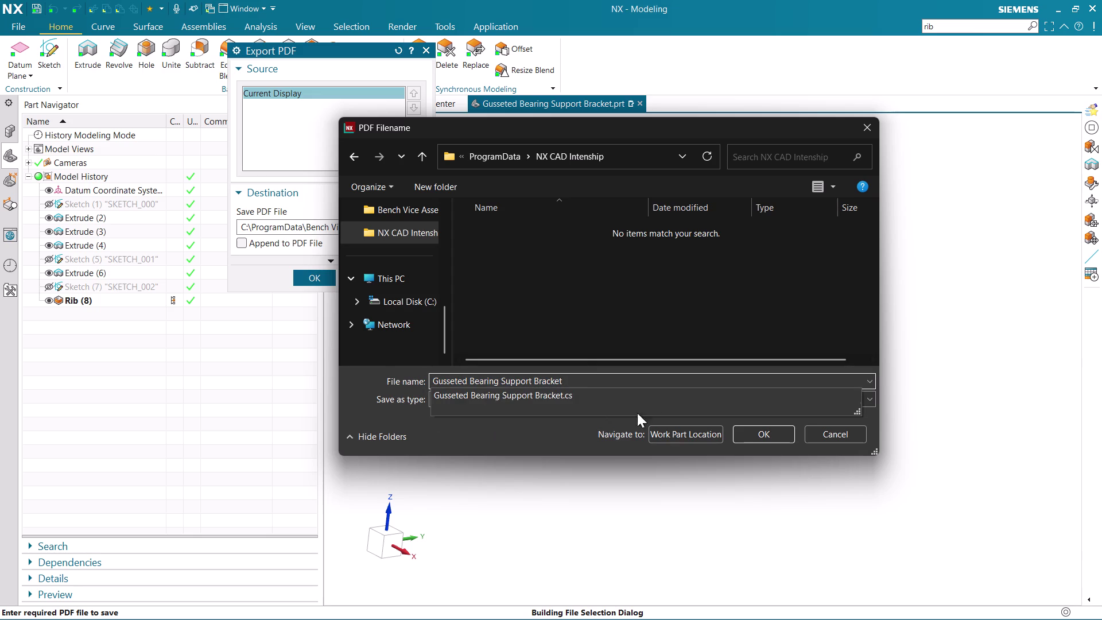
click(549, 380)
click(573, 377)
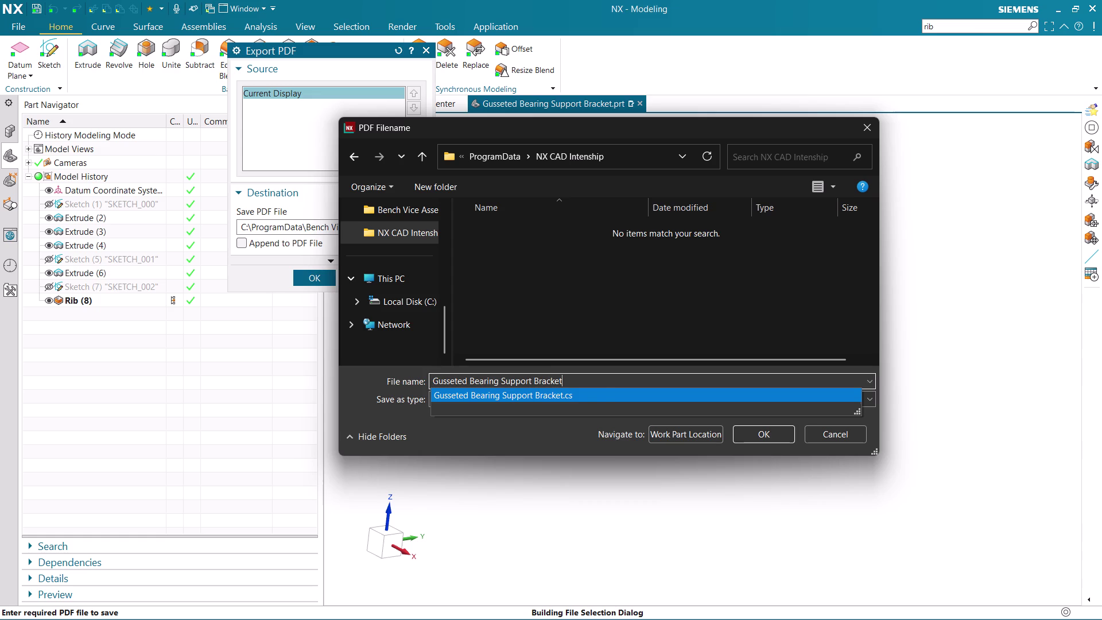
click(759, 435)
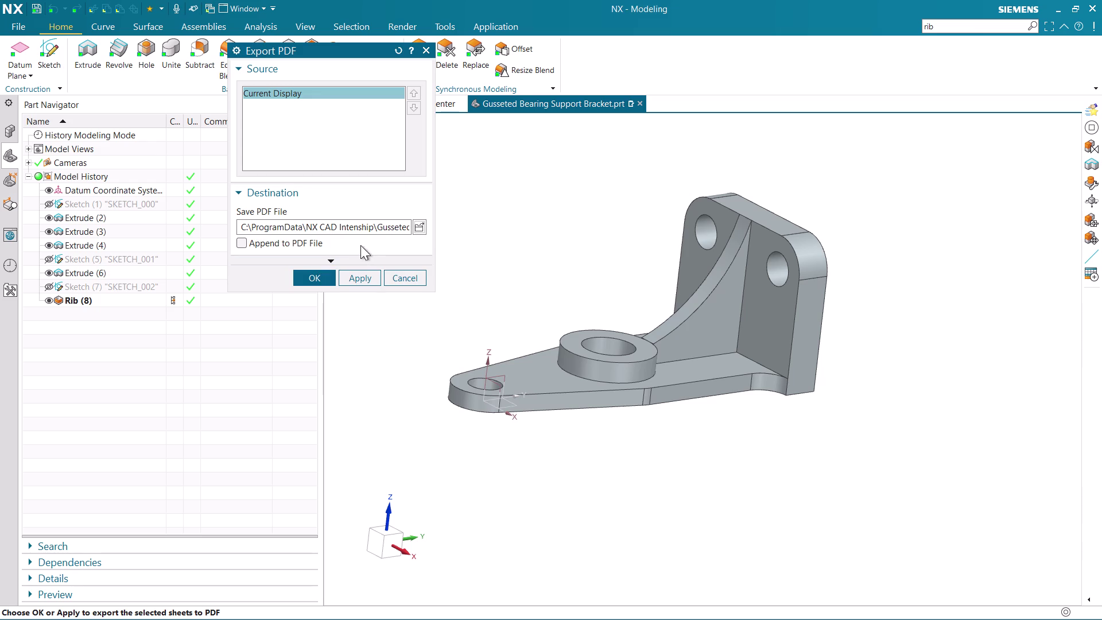
Check the updated save path and export the bracket display to PDF.
click(379, 221)
key(Right)
key(Right)
key(Right)
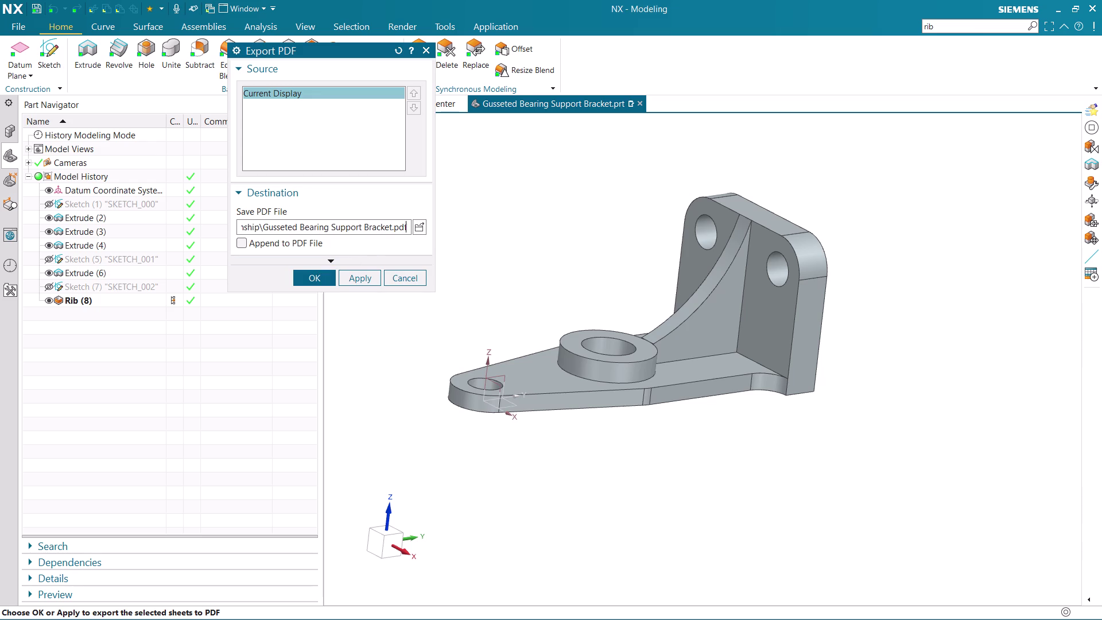
click(323, 282)
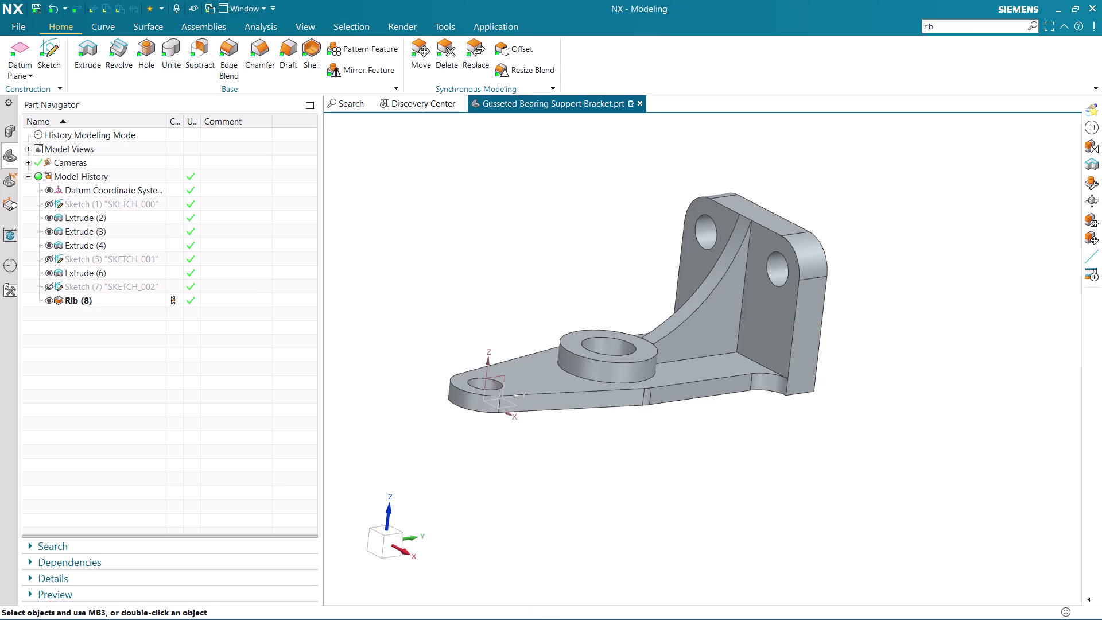
click(971, 28)
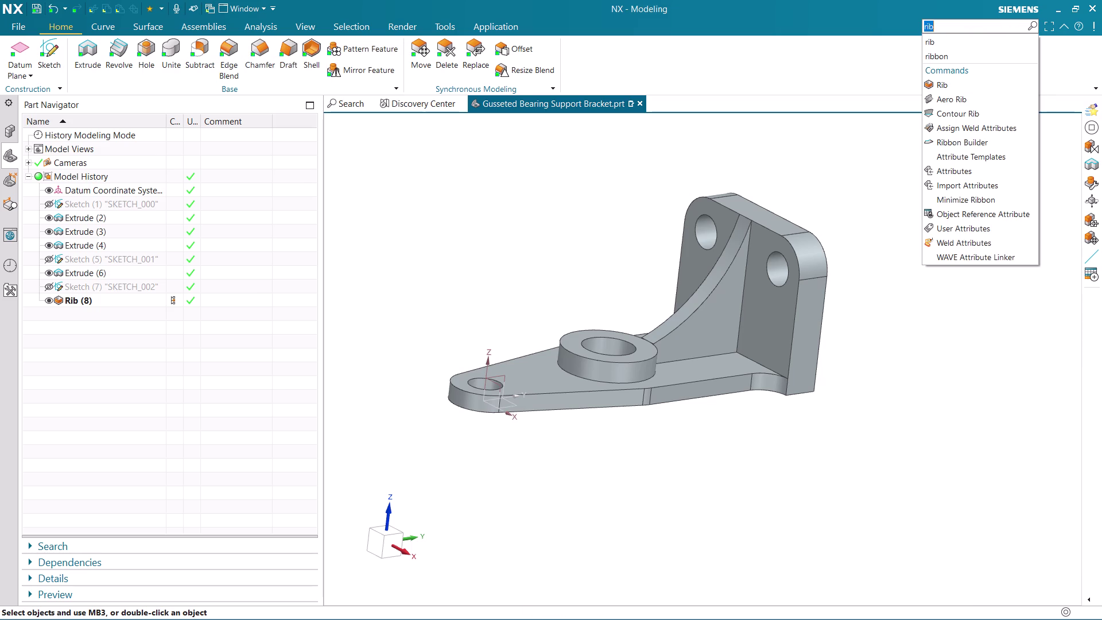
Find 'jou' in the Command Finder and choose Stop Journal Recording.
key(BackSpace)
text(j)
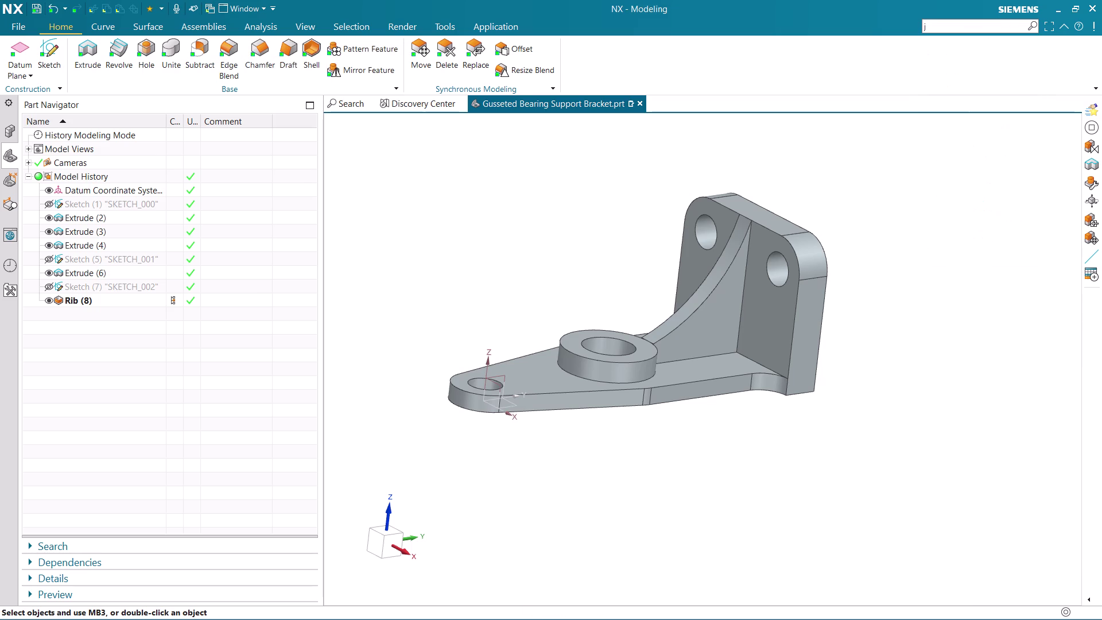
text(ou)
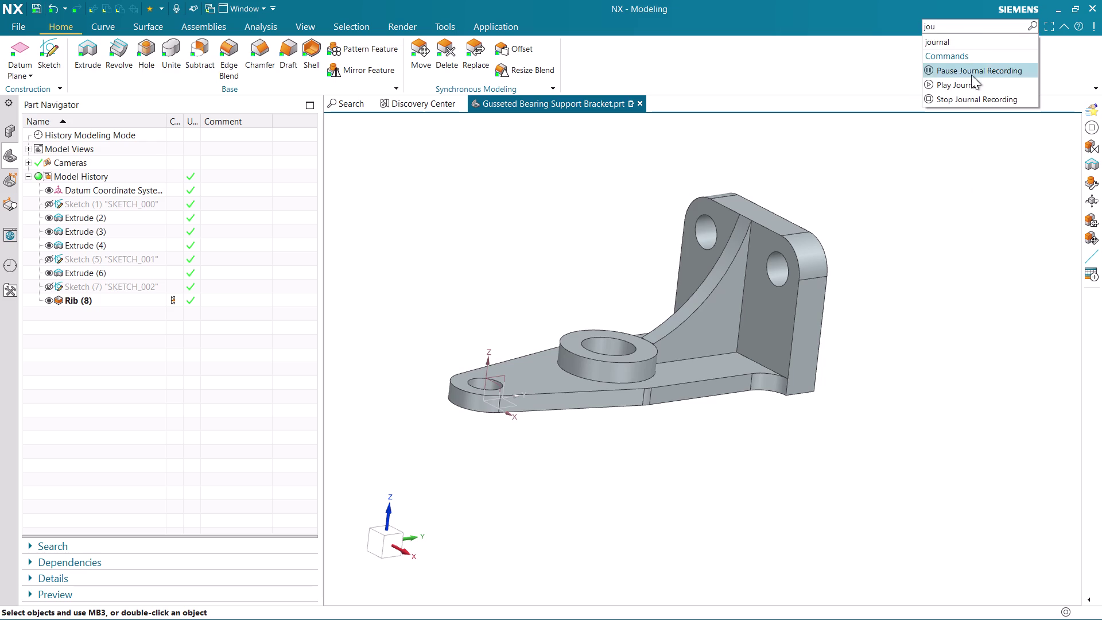
click(970, 96)
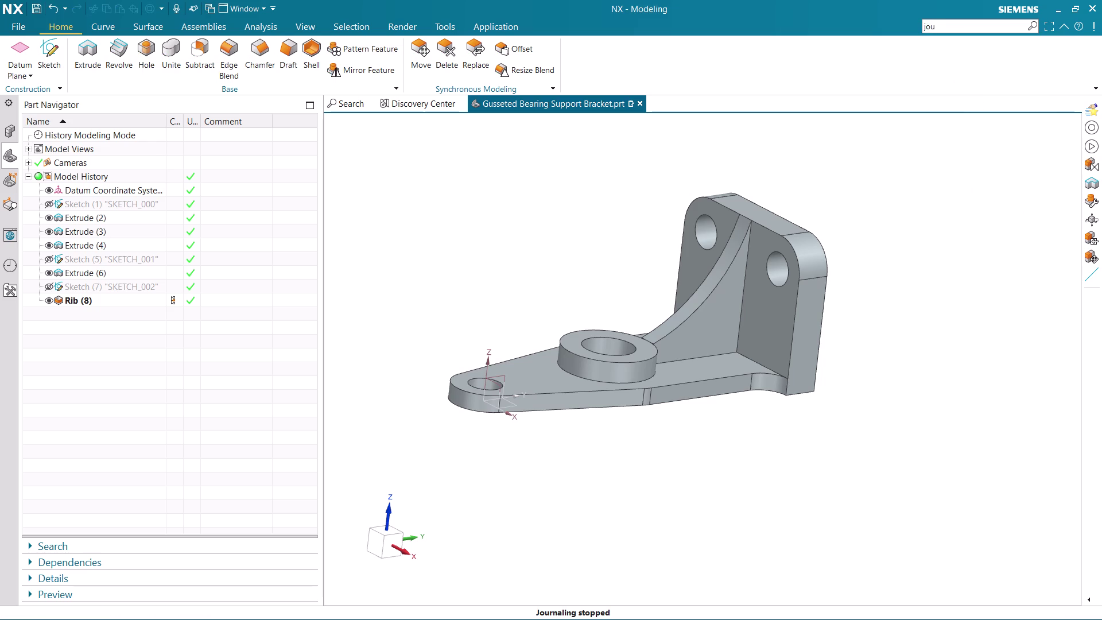